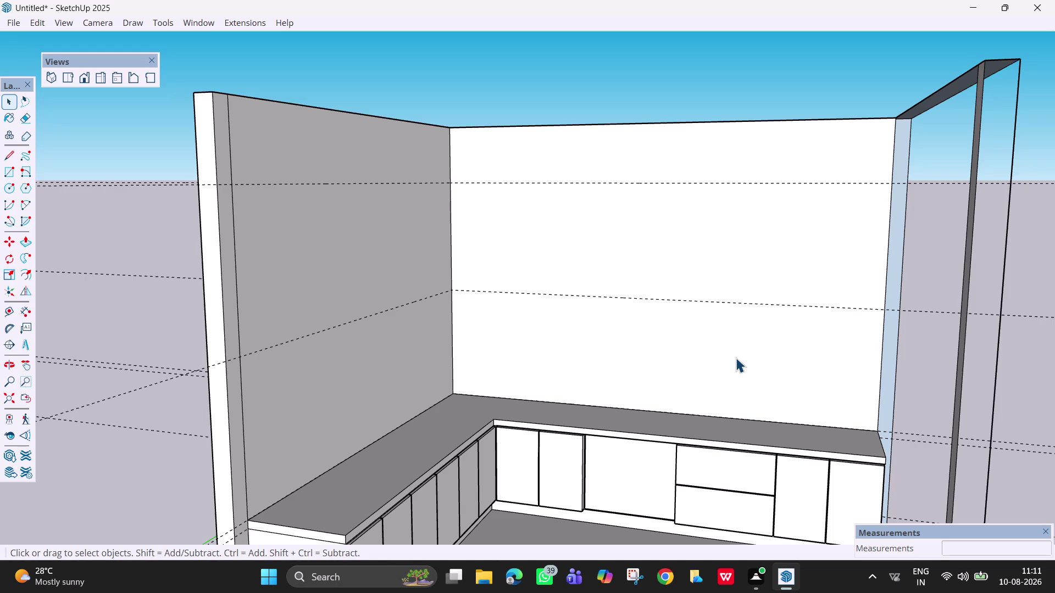
Place a vertical guide 3 inches in from the back wall's right edge.
key(t)
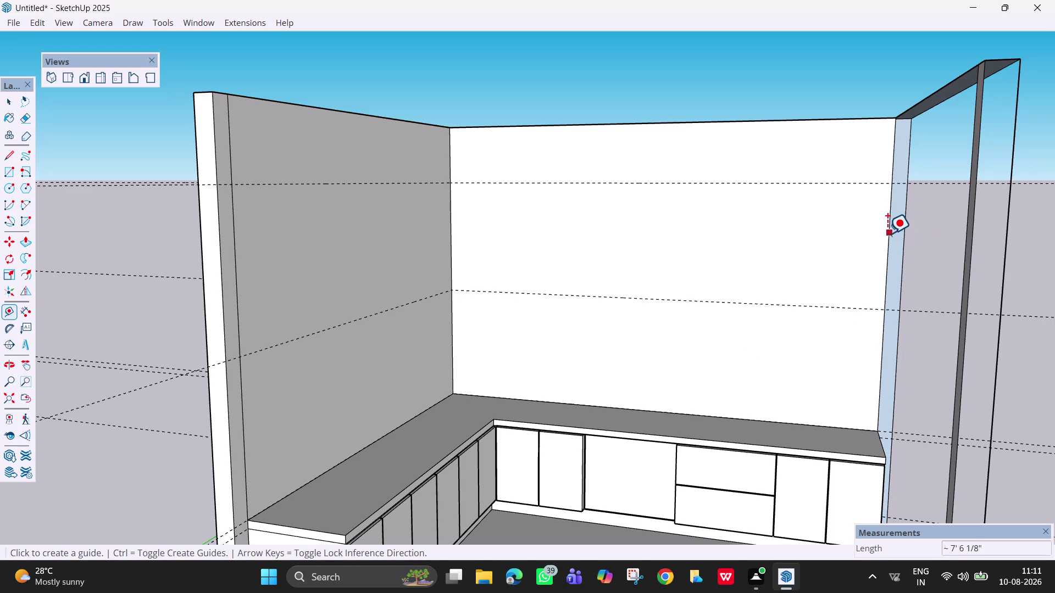
click(887, 234)
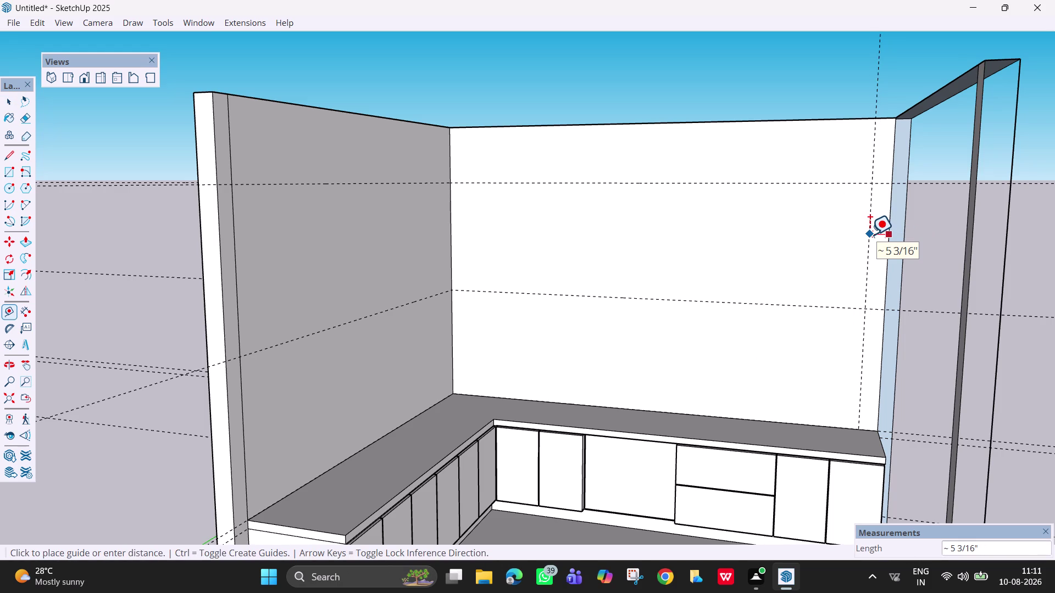
key(3)
key(Return)
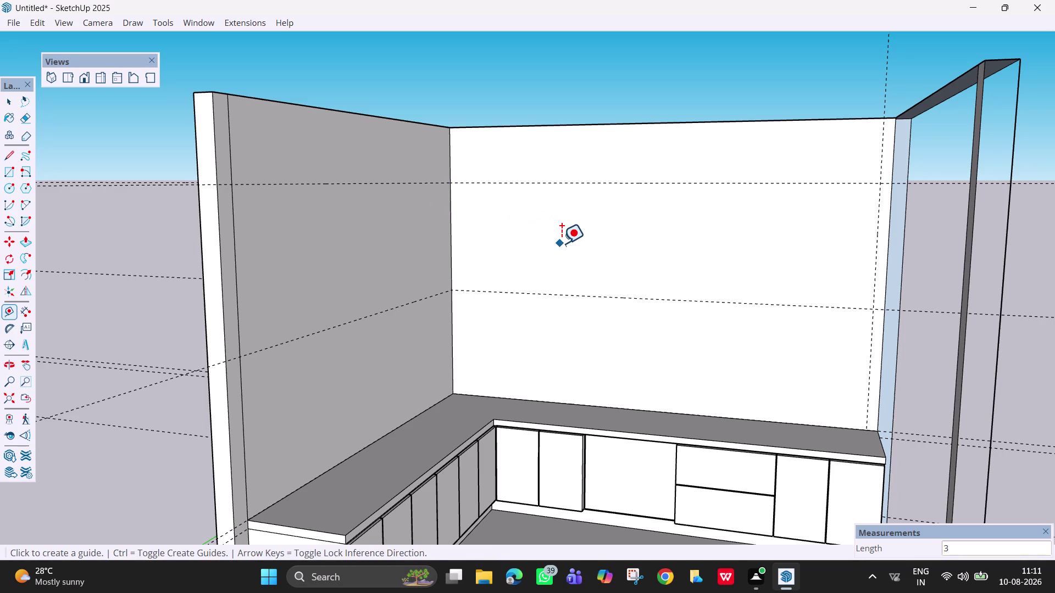
key(Escape)
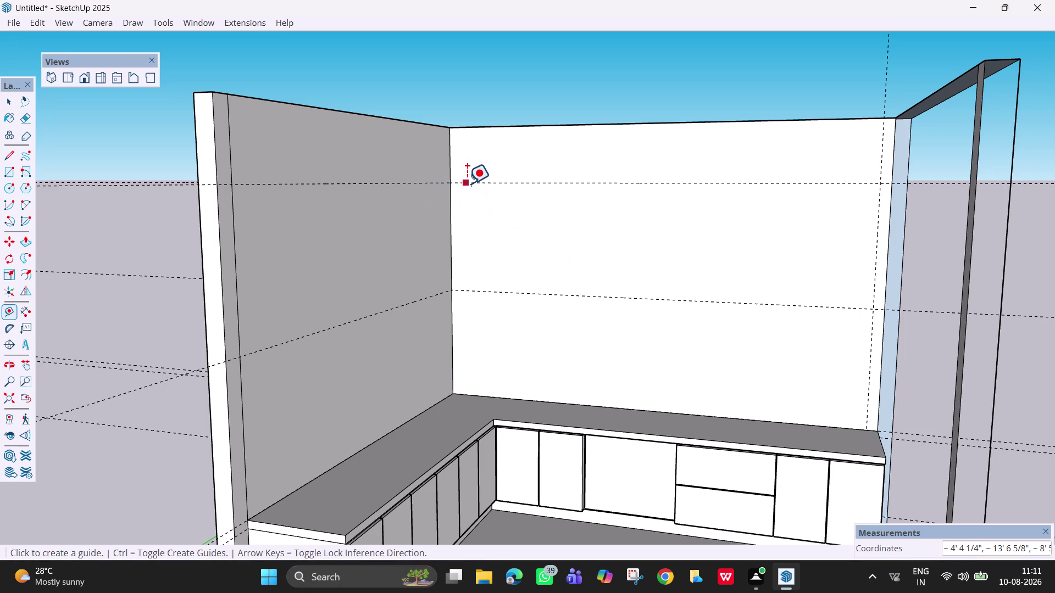
key(r)
click(451, 183)
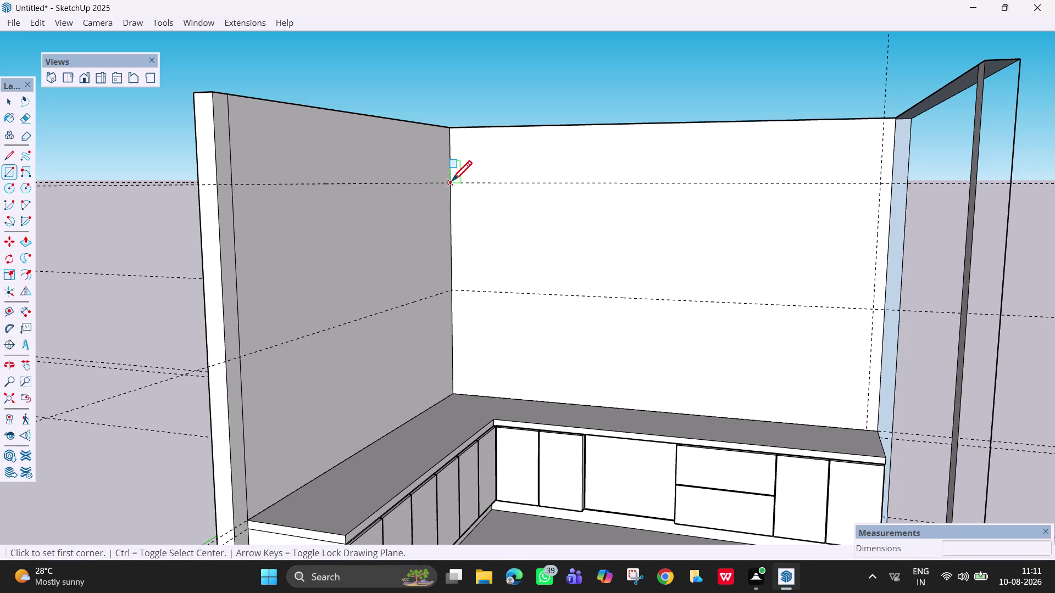
Outline the wall cabinet between the guides and extrude it 2 feet.
click(875, 306)
key(p)
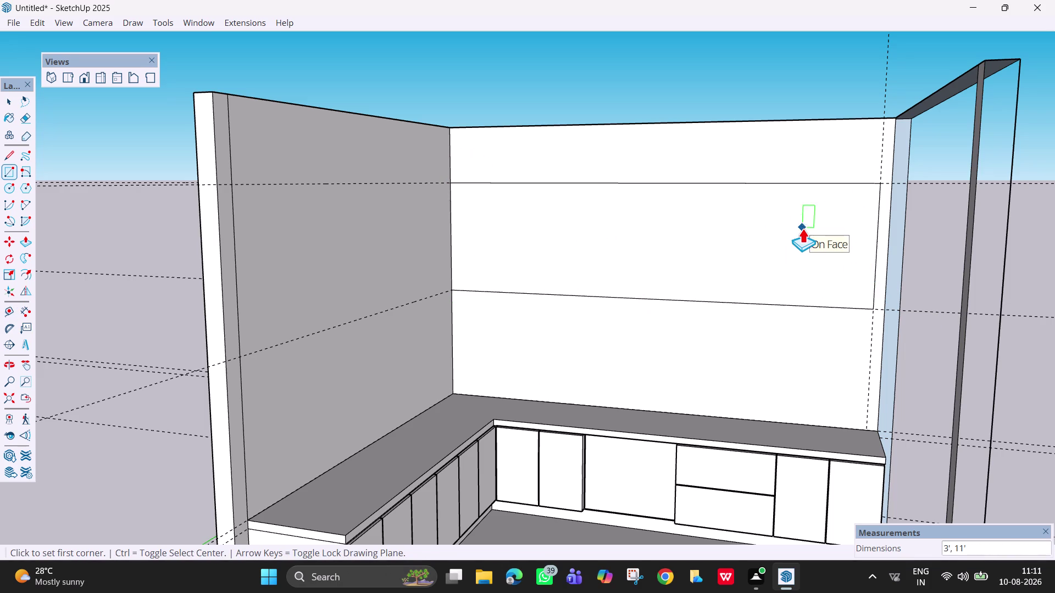
click(803, 228)
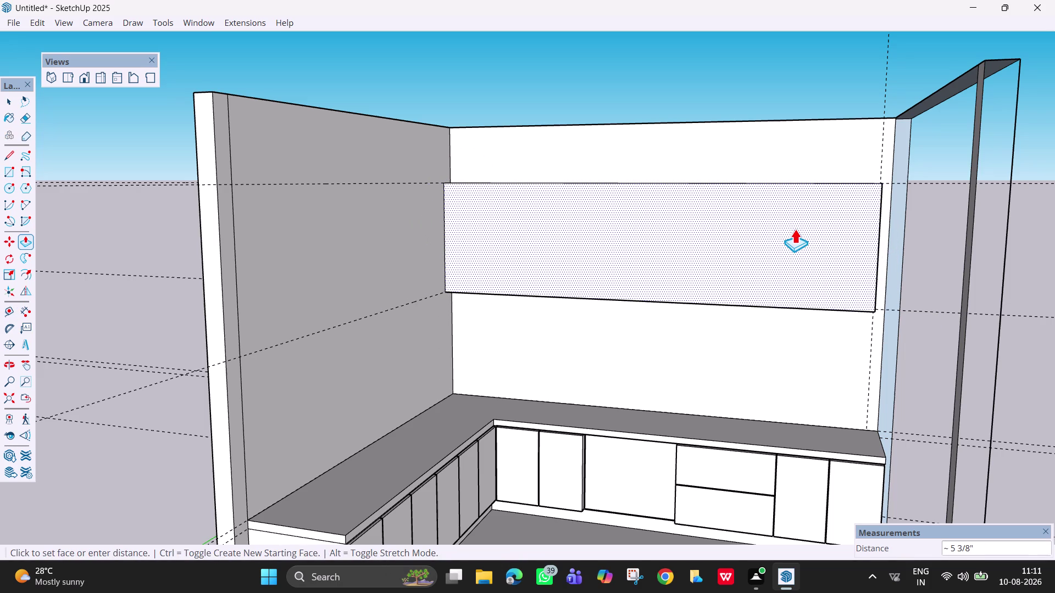
text(2)
text(')
key(Return)
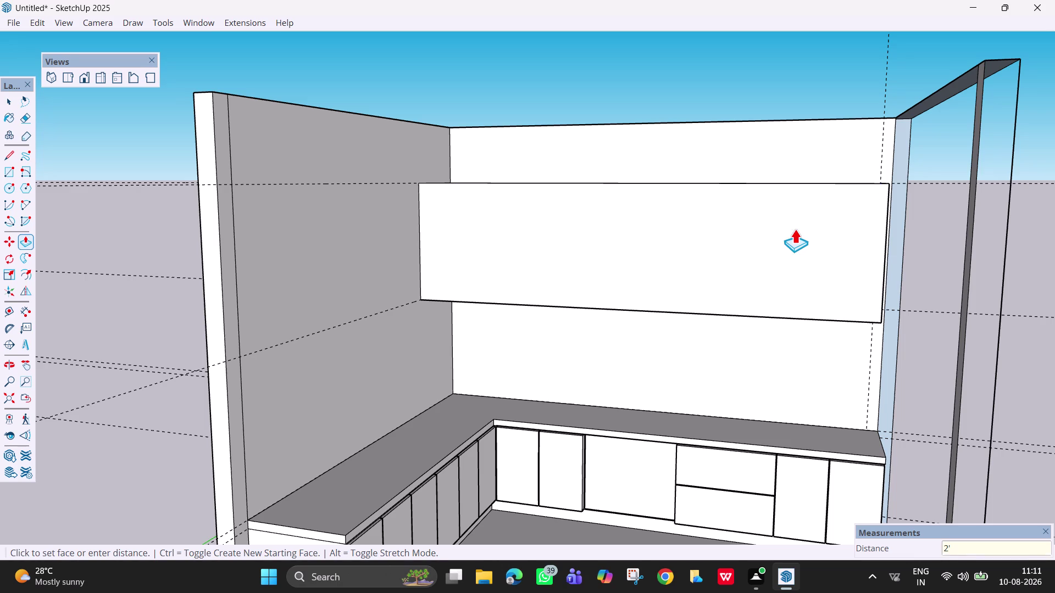
Push the cabinet block's face out to a 6-inch depth.
middle_drag(741, 420, 843, 367)
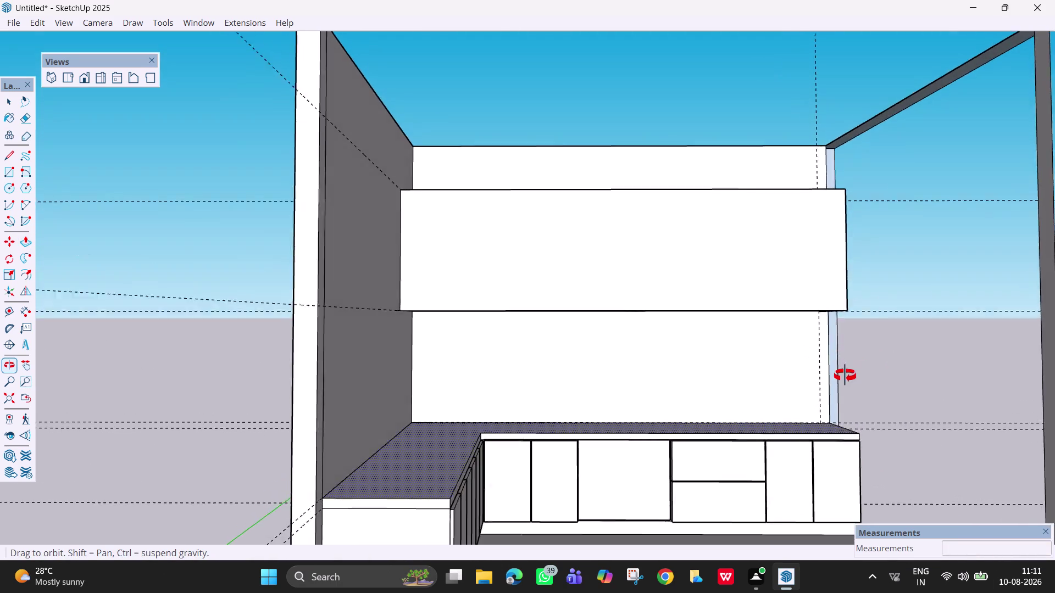
middle_drag(843, 367, 799, 400)
click(785, 277)
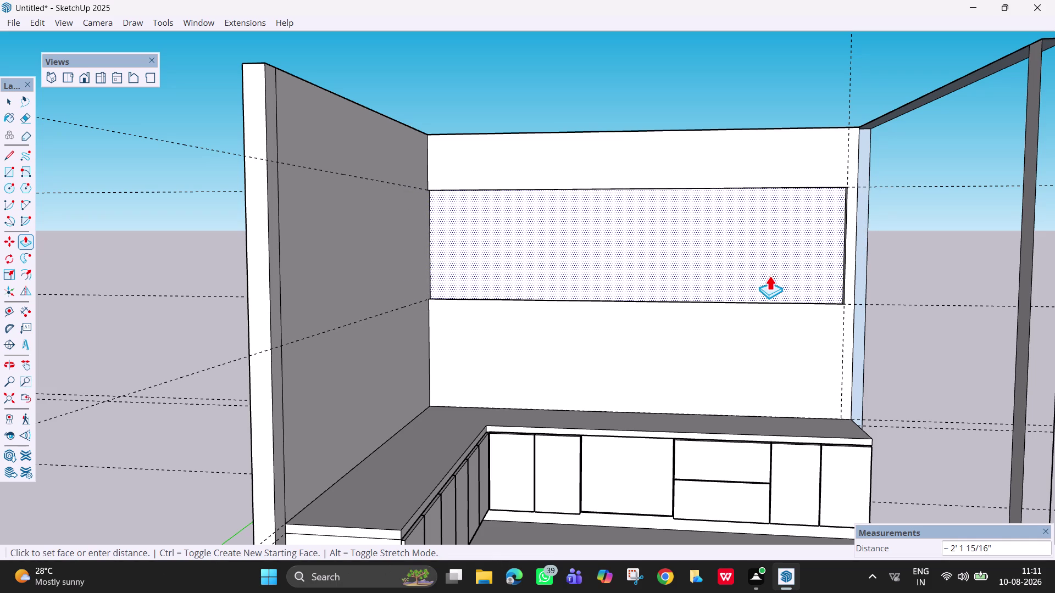
text(6")
key(Return)
Orbit around the kitchen to inspect the new cabinet block from several angles.
middle_drag(771, 278, 657, 429)
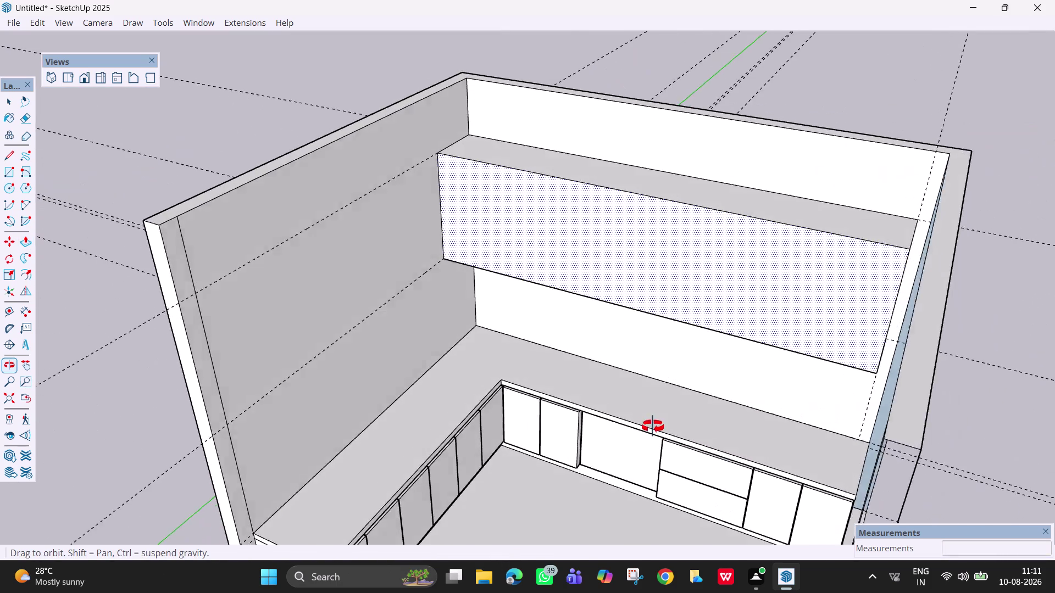
middle_drag(657, 428, 652, 426)
scroll(down, 3)
middle_drag(722, 447, 395, 344)
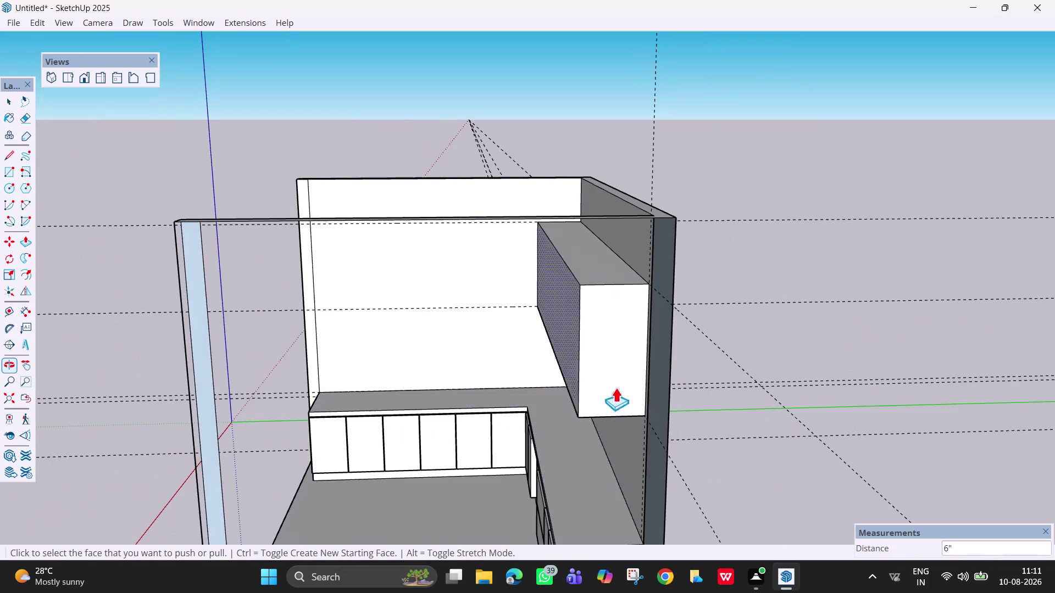
scroll(down, 3)
middle_drag(619, 502, 574, 416)
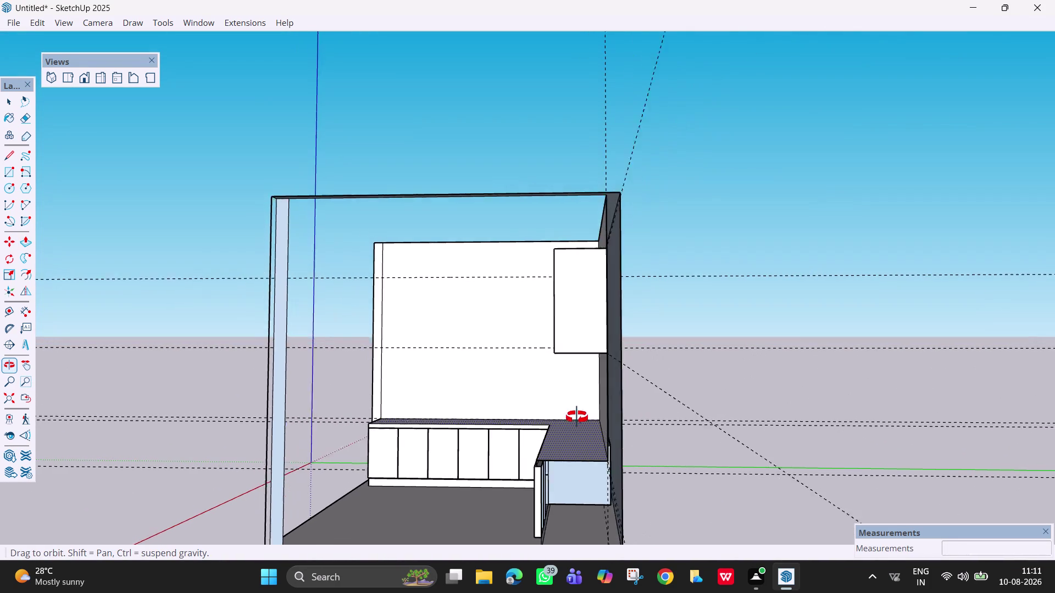
middle_drag(574, 416, 830, 460)
middle_drag(513, 339, 553, 363)
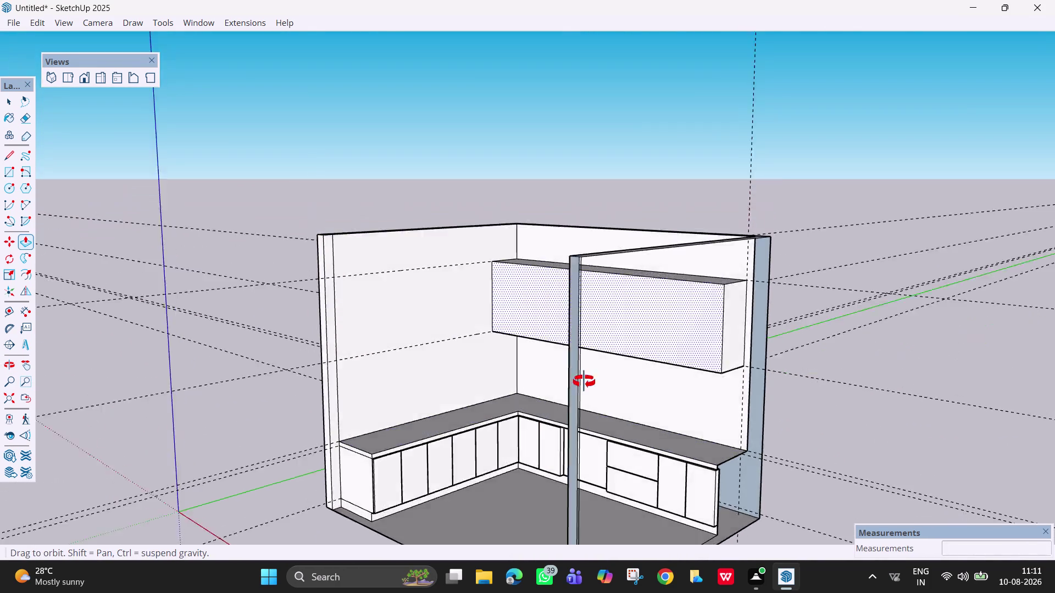
middle_drag(553, 363, 722, 321)
scroll(down, 3)
key(Escape)
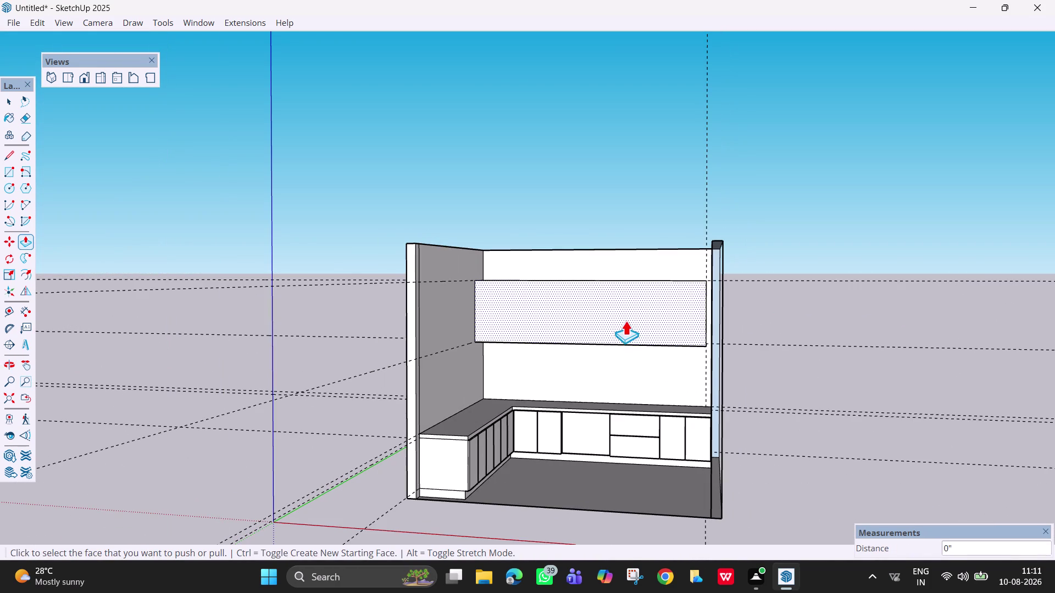
key(space)
middle_drag(619, 329, 548, 429)
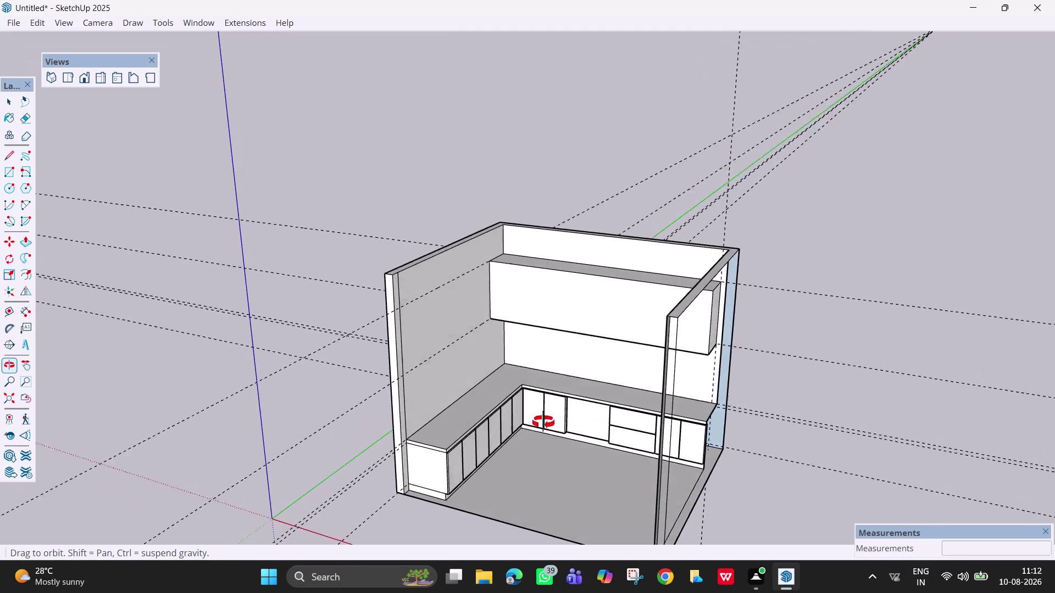
middle_drag(548, 429, 522, 394)
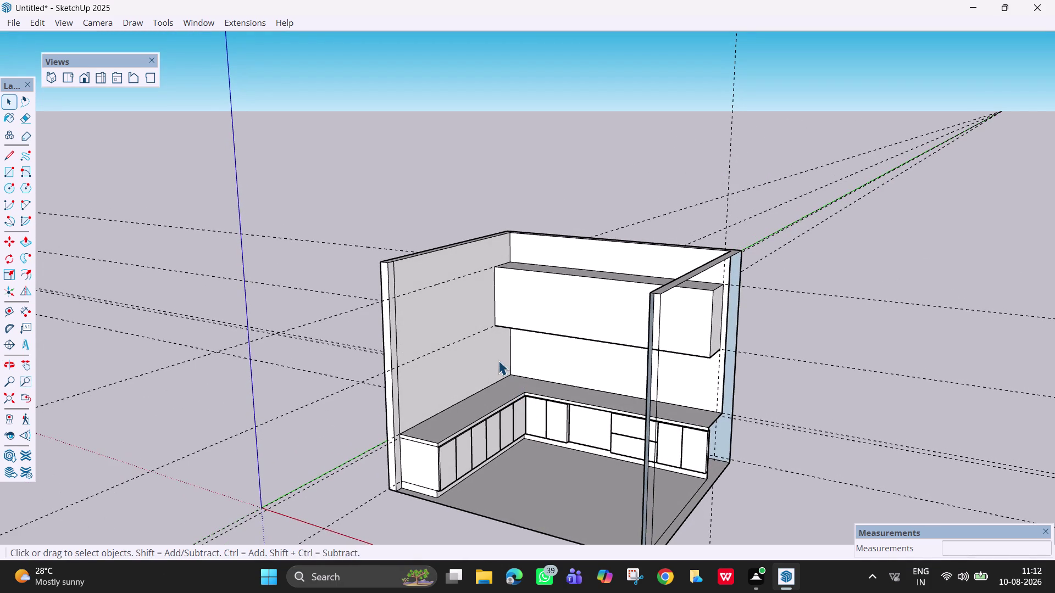
middle_drag(498, 360, 351, 369)
key(r)
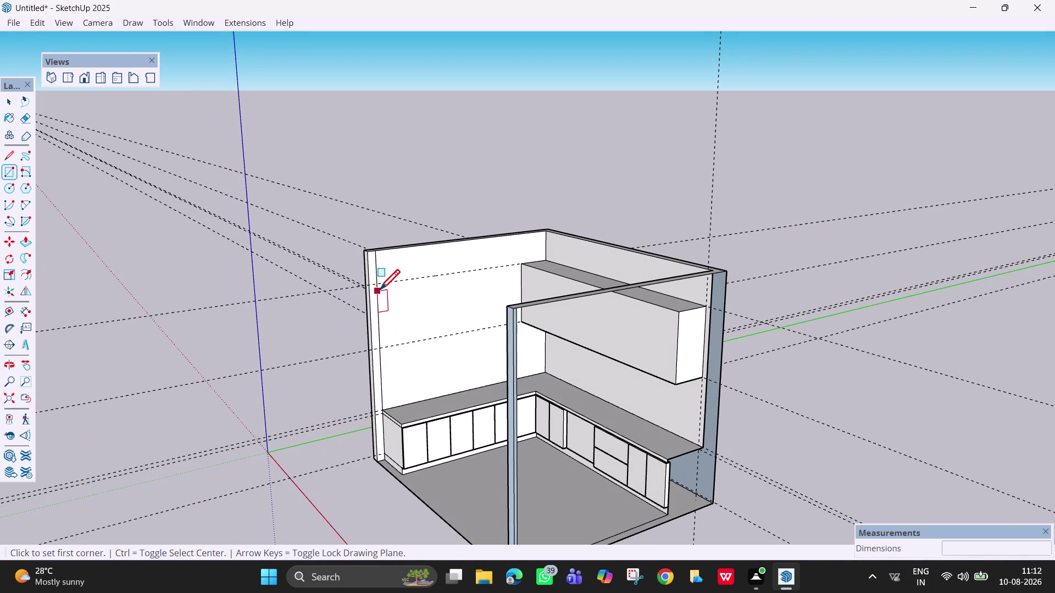
click(380, 284)
key(Escape)
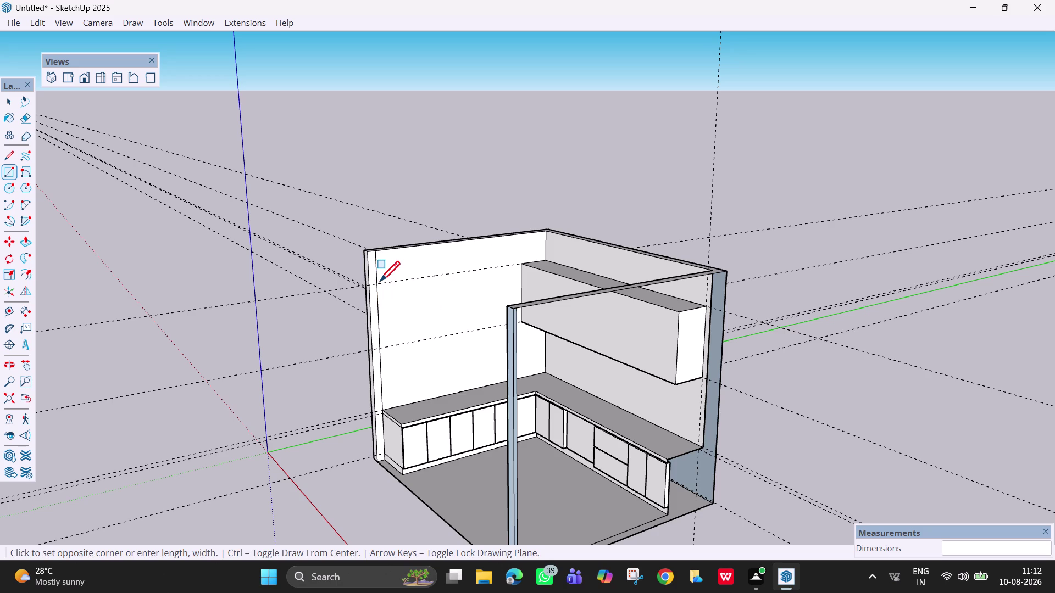
middle_drag(484, 345, 680, 392)
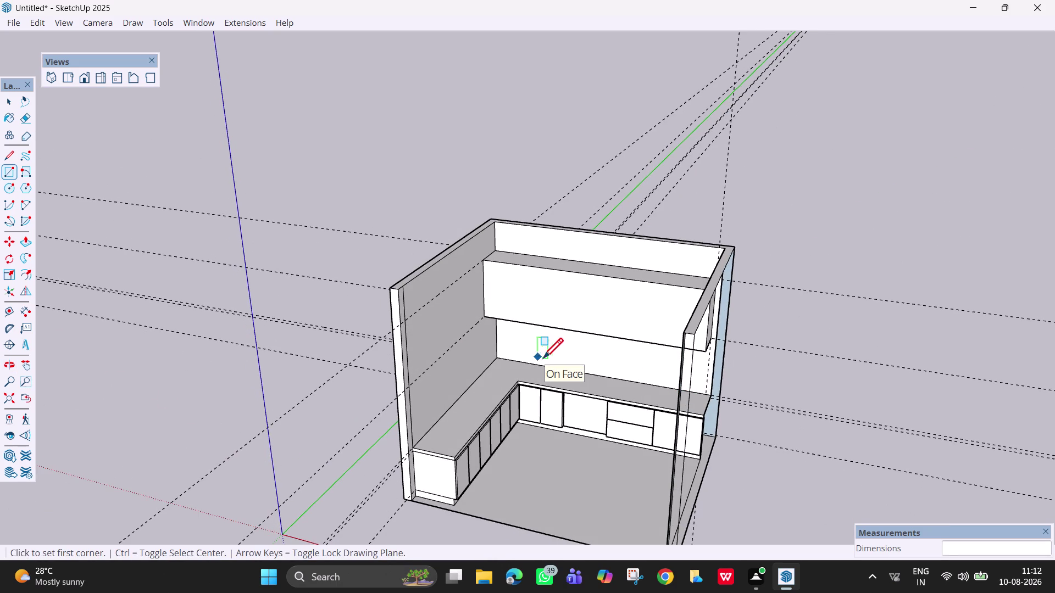
middle_drag(551, 365, 654, 251)
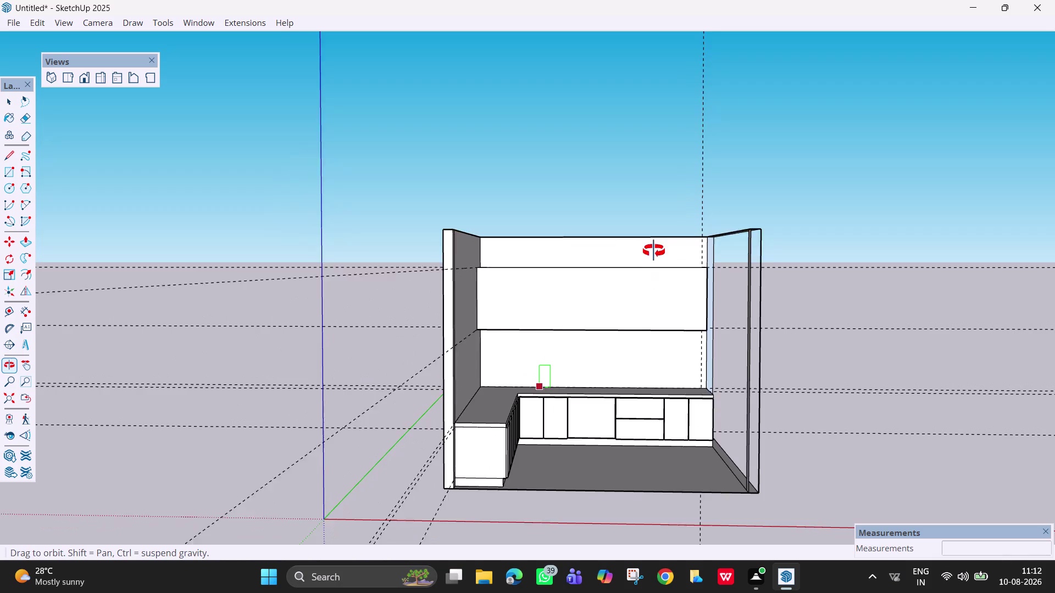
middle_drag(654, 251, 654, 259)
key(h)
drag(591, 366, 567, 390)
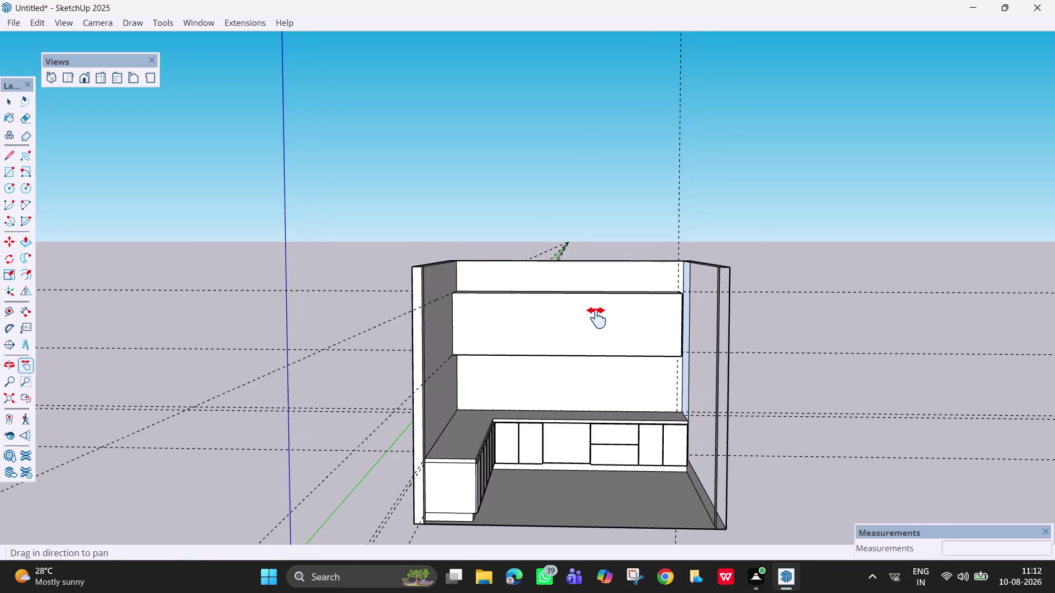
middle_drag(597, 318, 599, 254)
scroll(up, 3)
scroll(up, 3)
scroll(up, 3)
middle_drag(580, 335, 584, 379)
middle_click(584, 379)
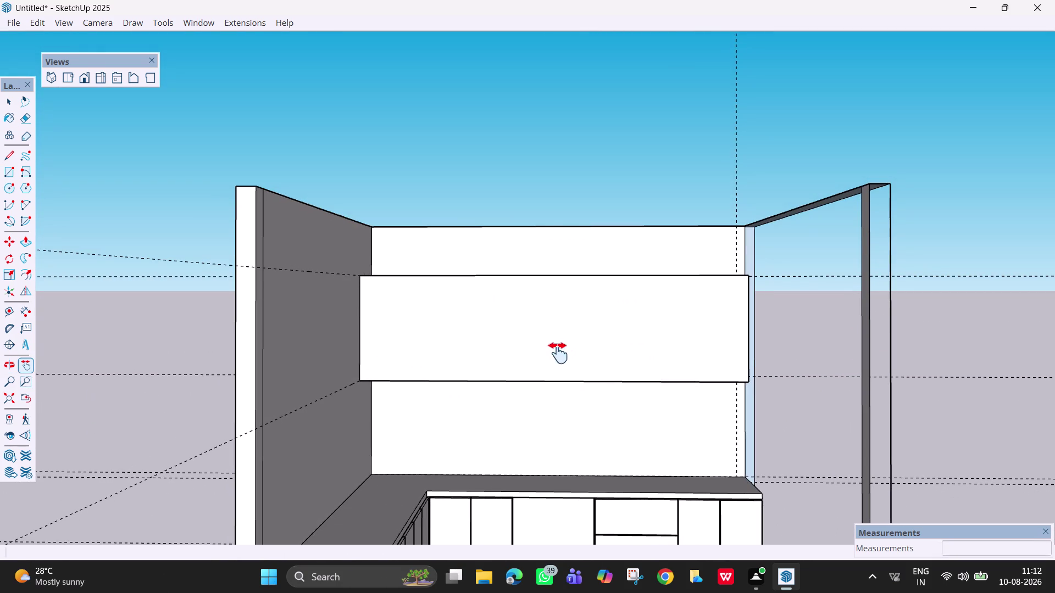
key(space)
click(493, 275)
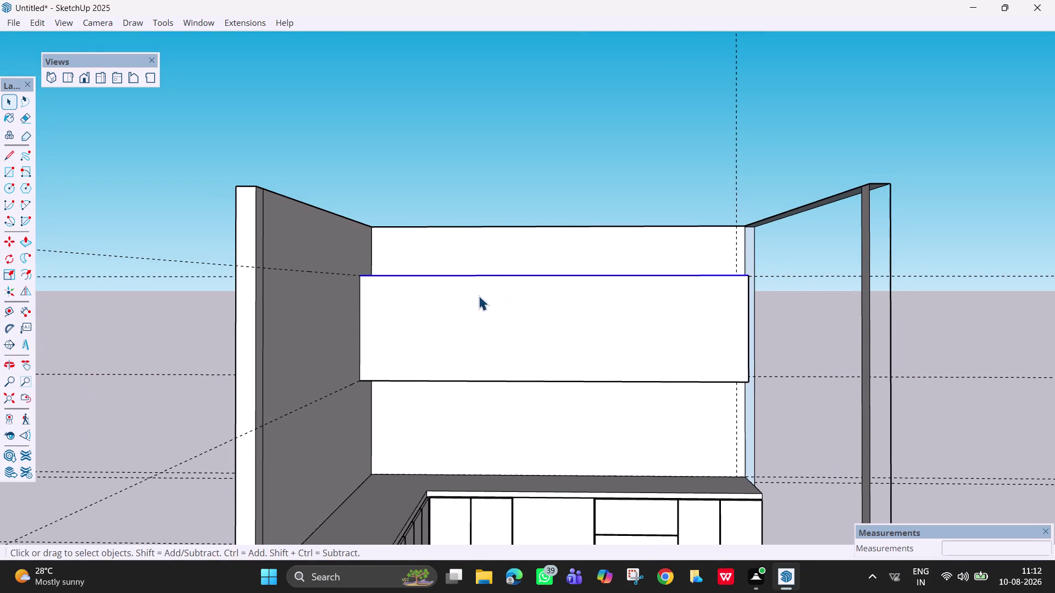
scroll(up, 3)
text(`f)
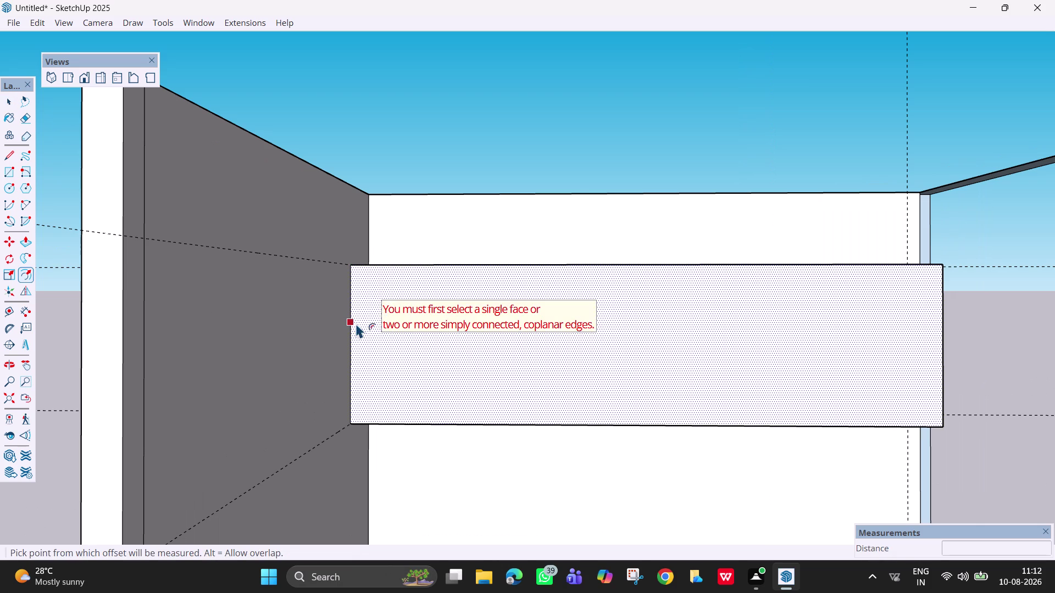
click(356, 323)
key(6)
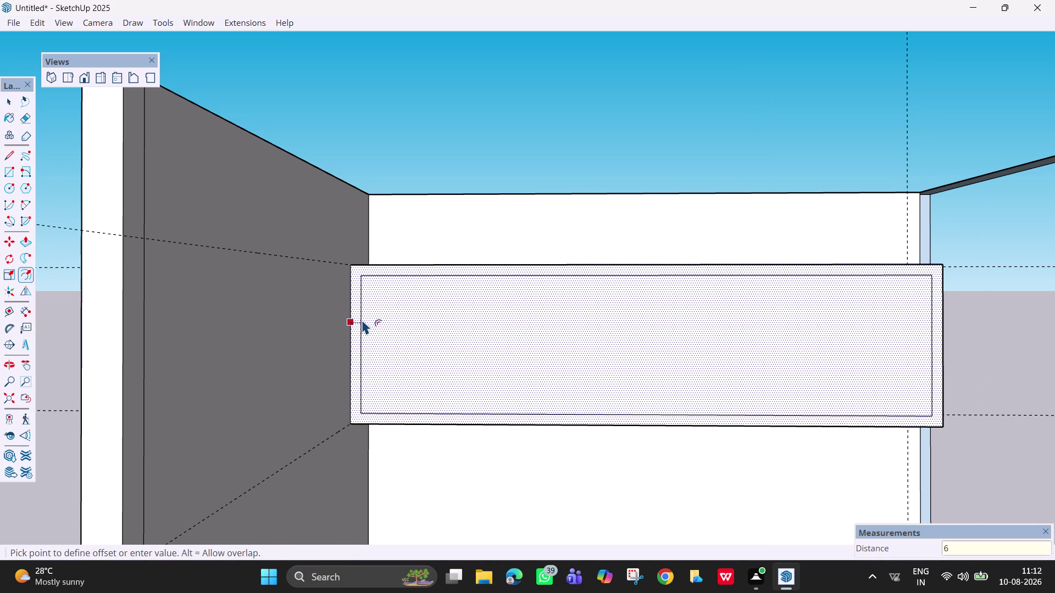
text(mm)
key(Return)
key(period)
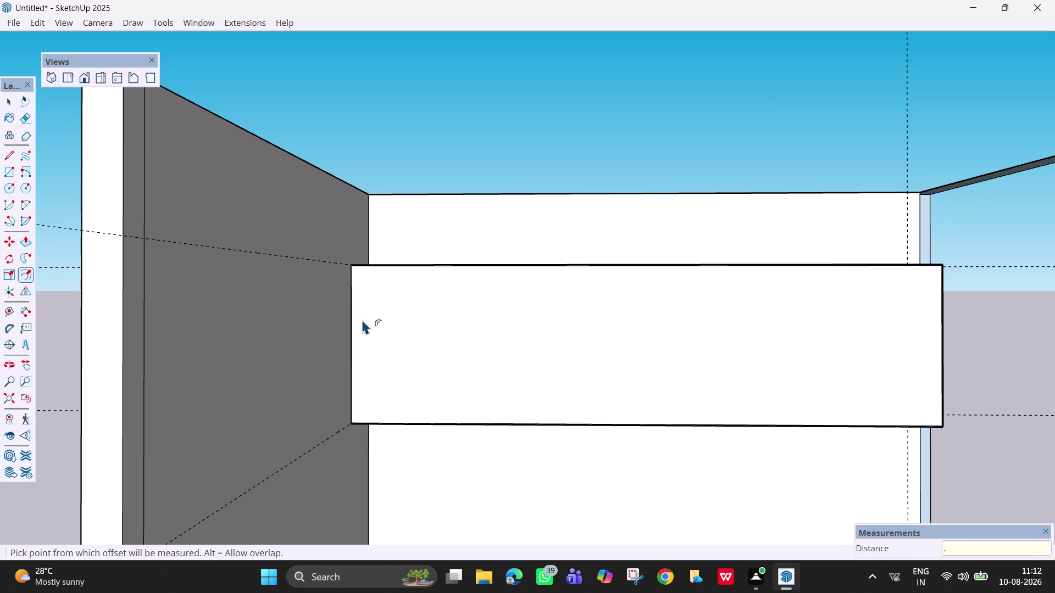
scroll(up, 3)
scroll(up, 3)
key(space)
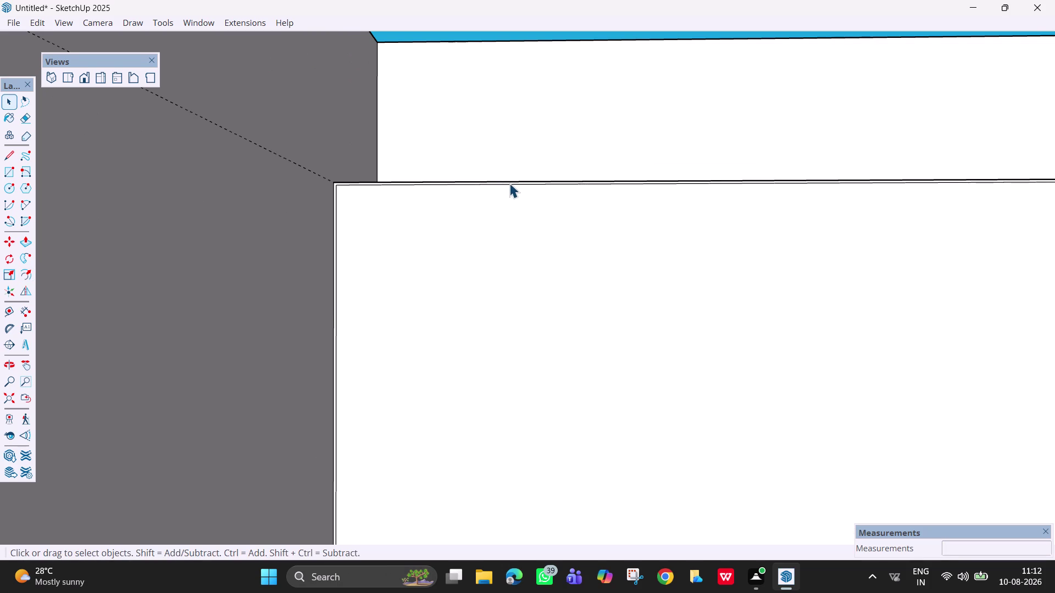
Select the wall cabinet's top front edge and choose Divide from its context menu.
click(509, 183)
right_click(511, 183)
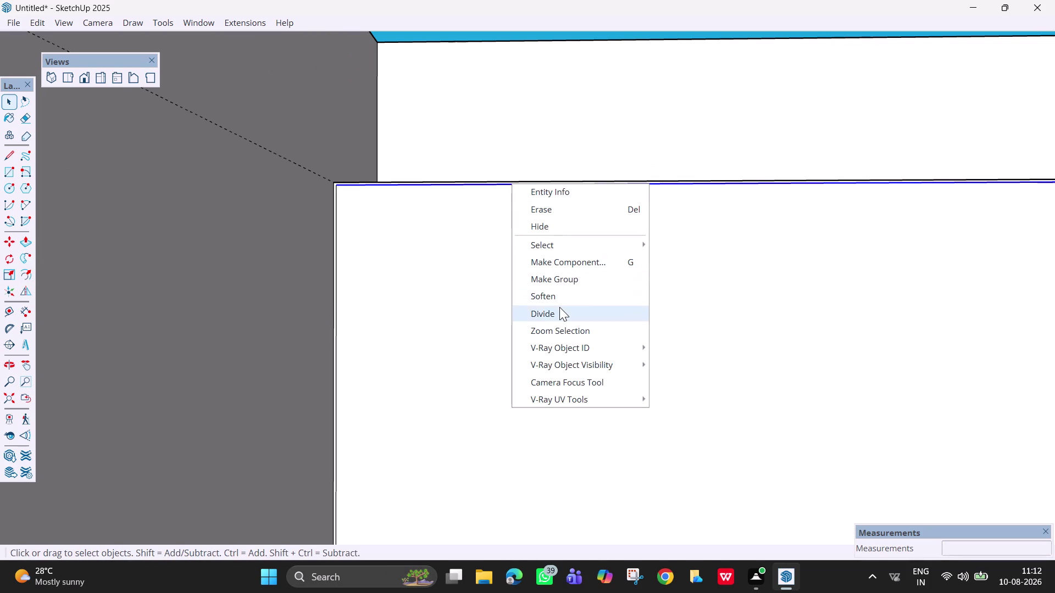
click(559, 307)
scroll(down, 3)
scroll(down, 3)
scroll(down, 3)
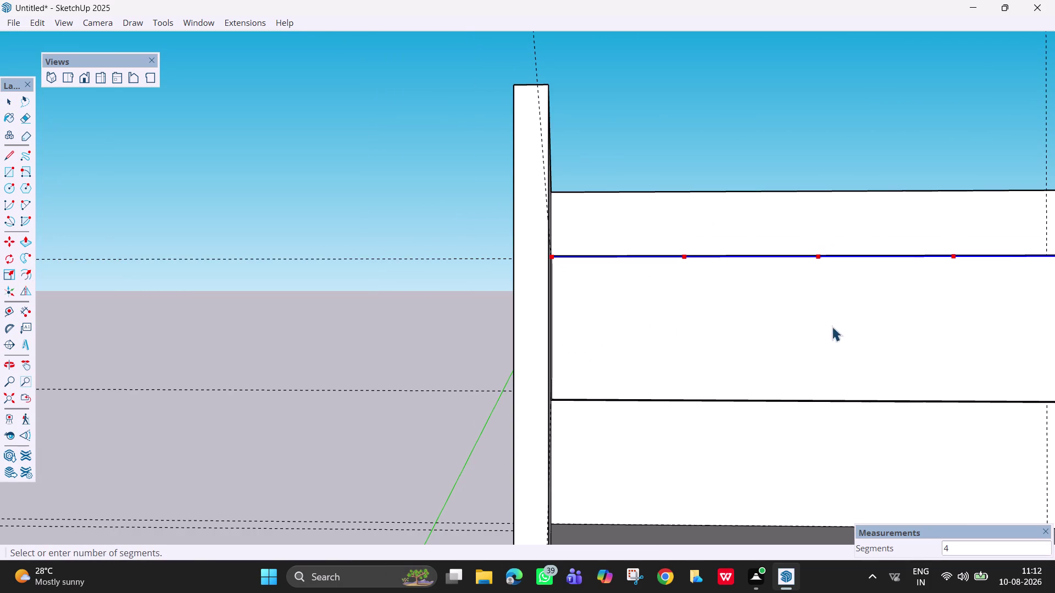
scroll(down, 3)
middle_drag(880, 306, 882, 328)
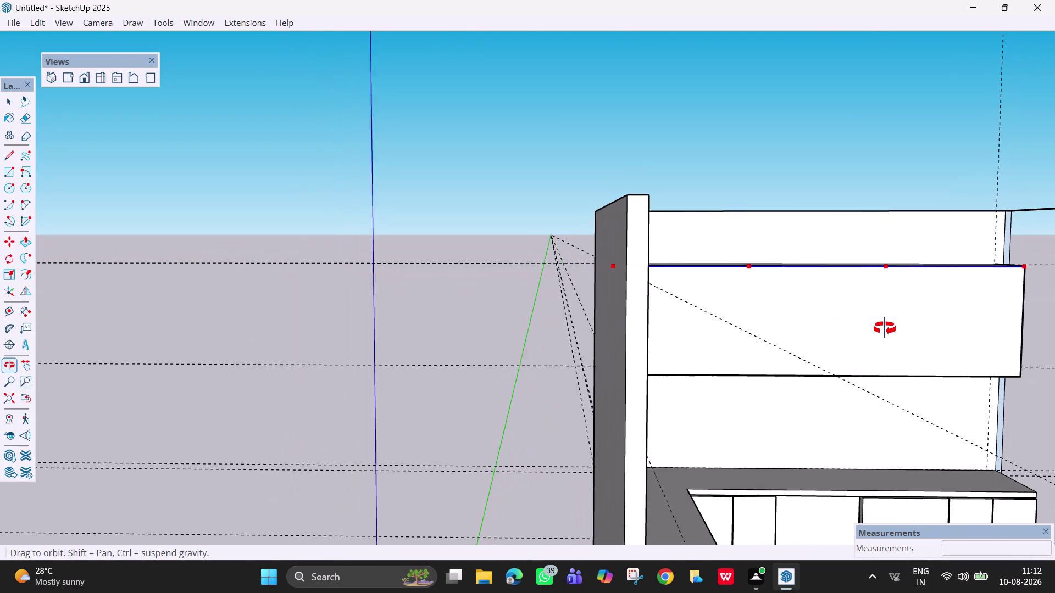
middle_drag(881, 329, 884, 329)
Finish dividing the edge into three equal parts of about 3' 7 13/16".
middle_click(885, 329)
middle_click(884, 329)
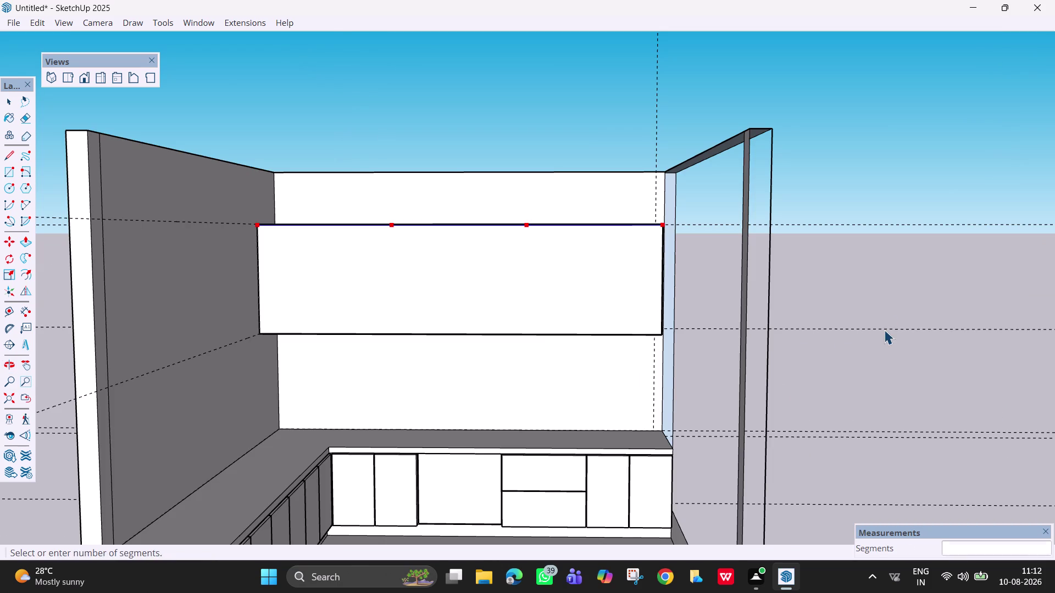
middle_click(884, 330)
middle_click(884, 330)
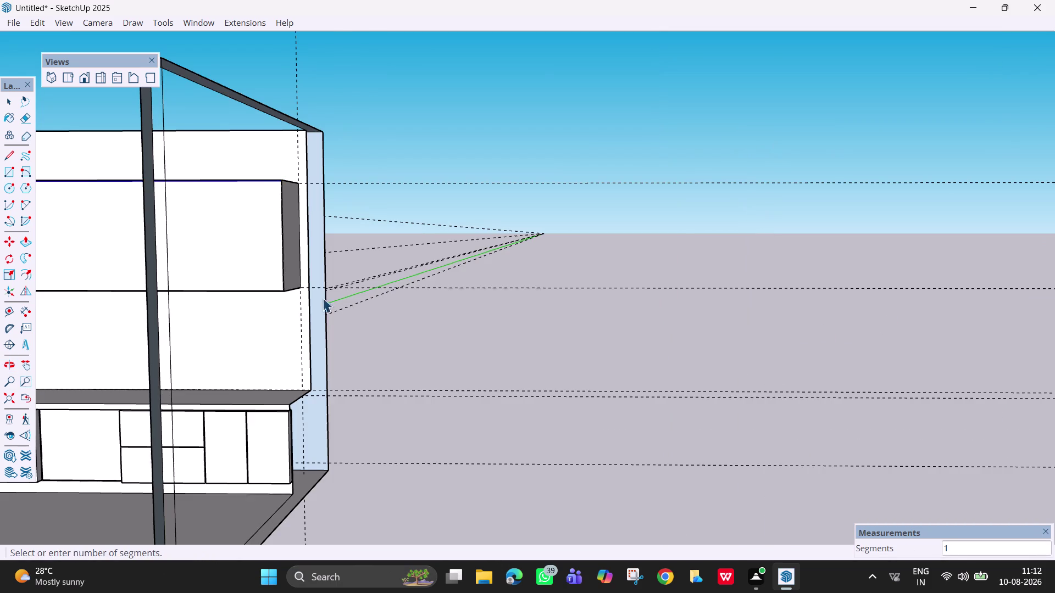
scroll(down, 3)
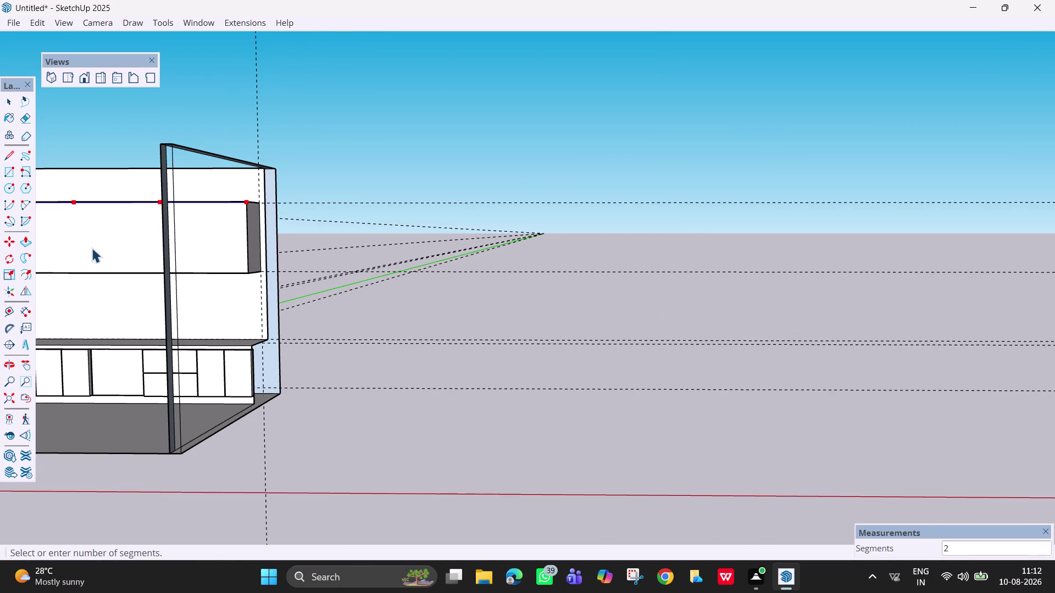
scroll(down, 3)
middle_drag(92, 247, 53, 248)
scroll(down, 3)
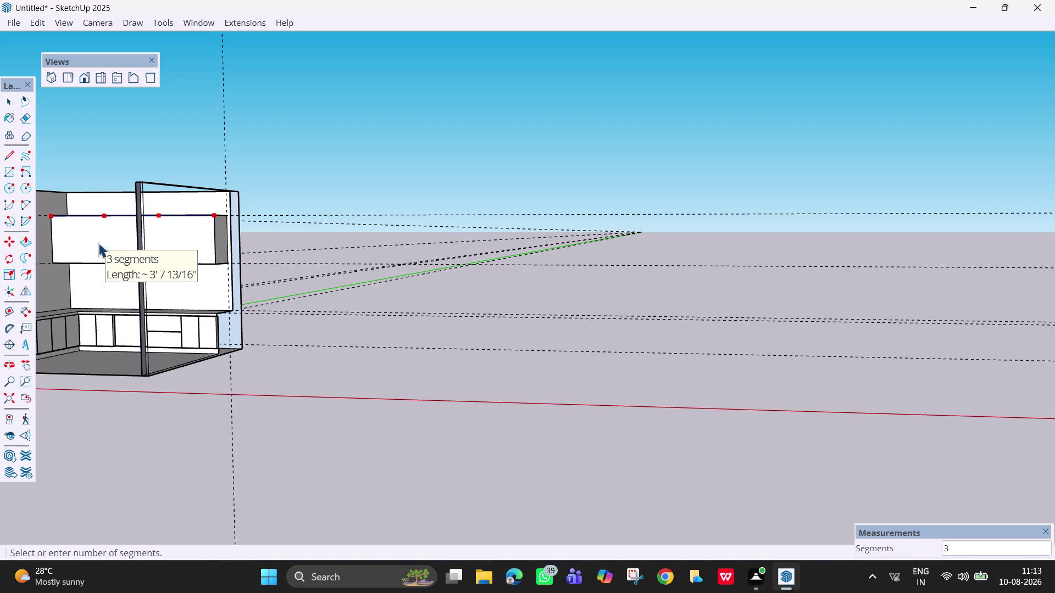
click(99, 243)
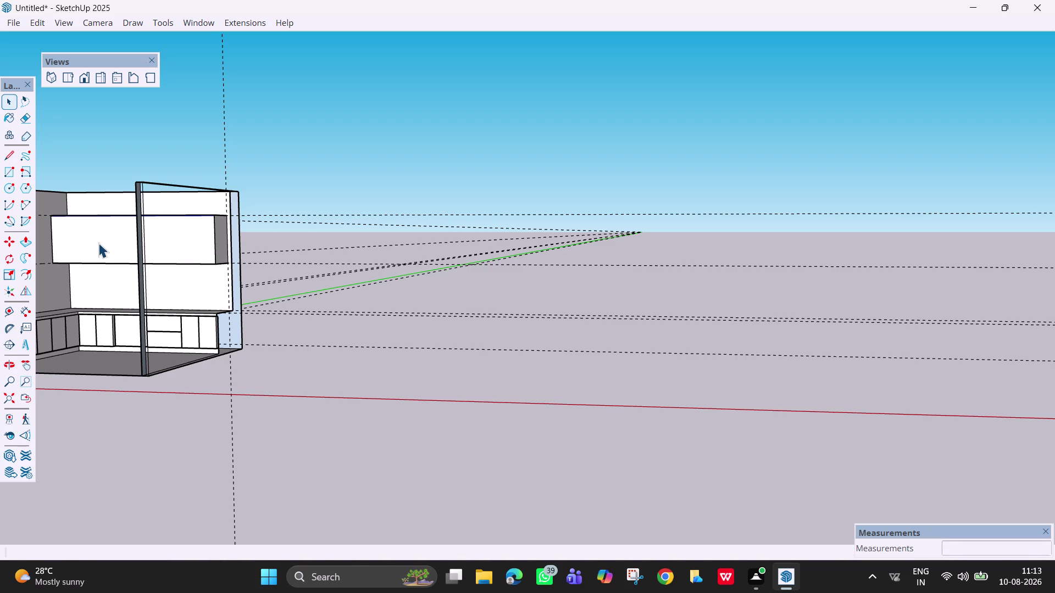
Bring the wall cabinet's front and top edge into view and pick its first third.
key(h)
drag(110, 240, 457, 320)
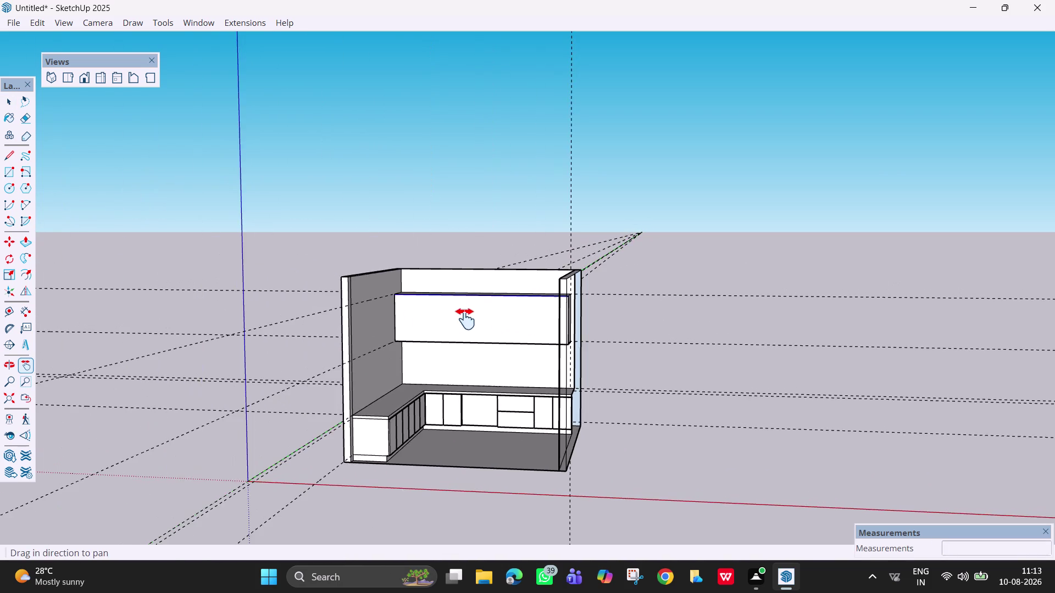
middle_drag(490, 348, 552, 361)
scroll(up, 3)
scroll(up, 3)
middle_drag(463, 272, 452, 251)
key(space)
click(763, 185)
scroll(up, 3)
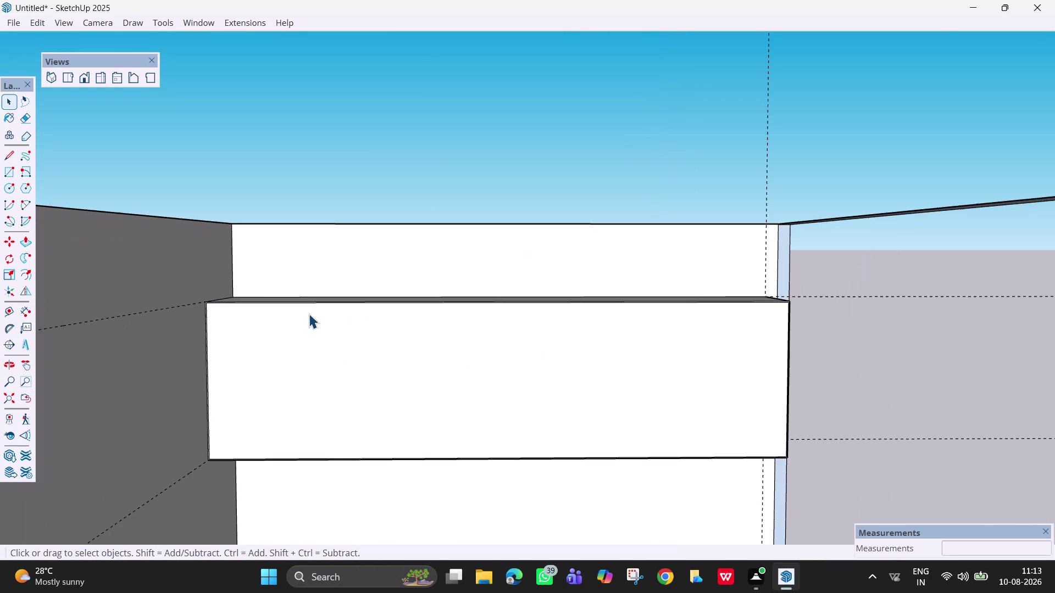
scroll(down, 3)
middle_drag(309, 314, 297, 380)
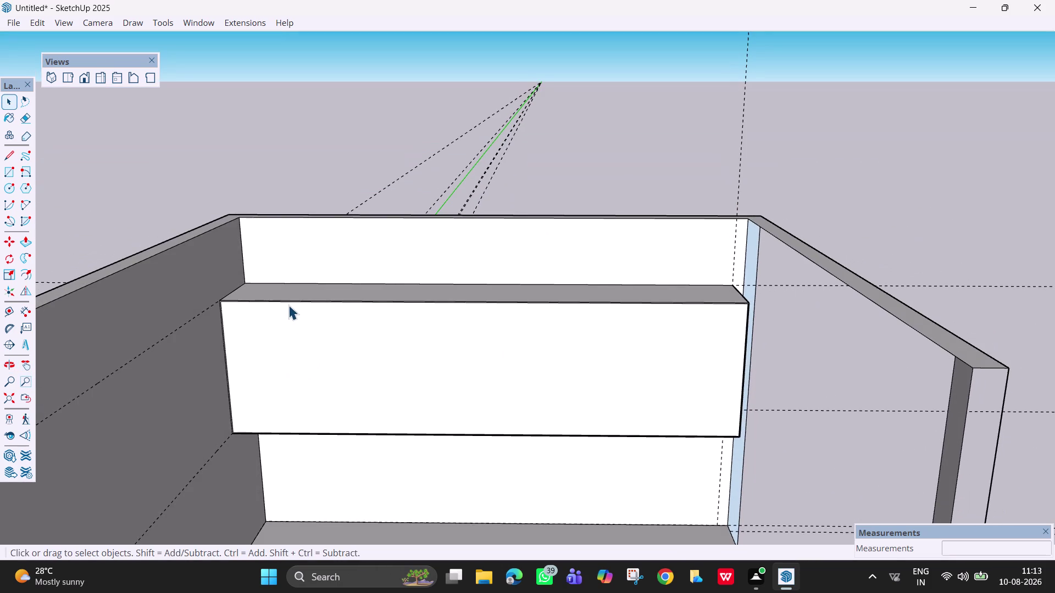
click(291, 303)
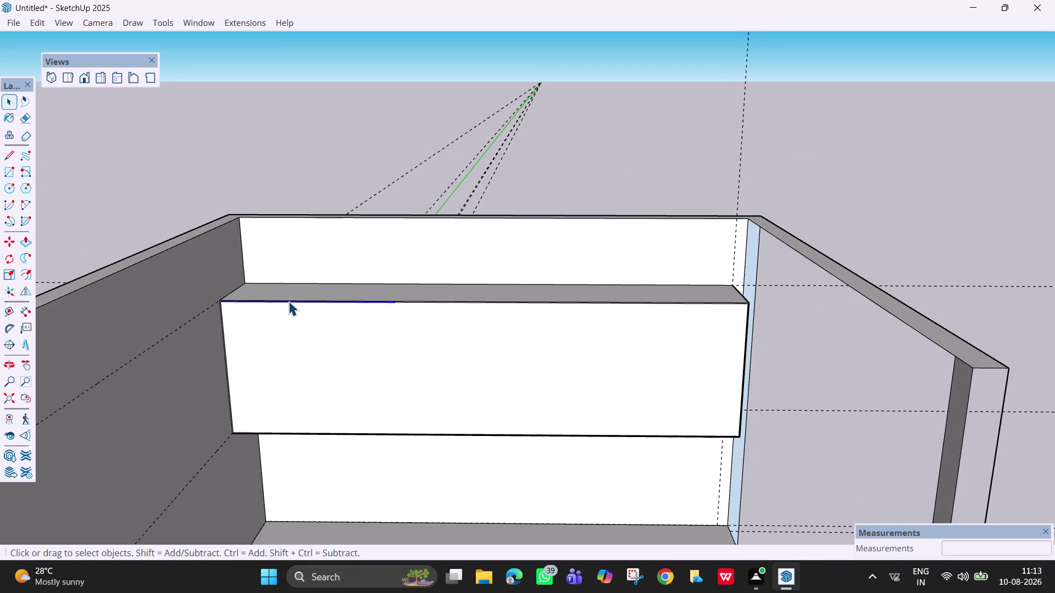
Place Tape Measure guides at the first and second division points on the top edge.
key(t)
click(227, 337)
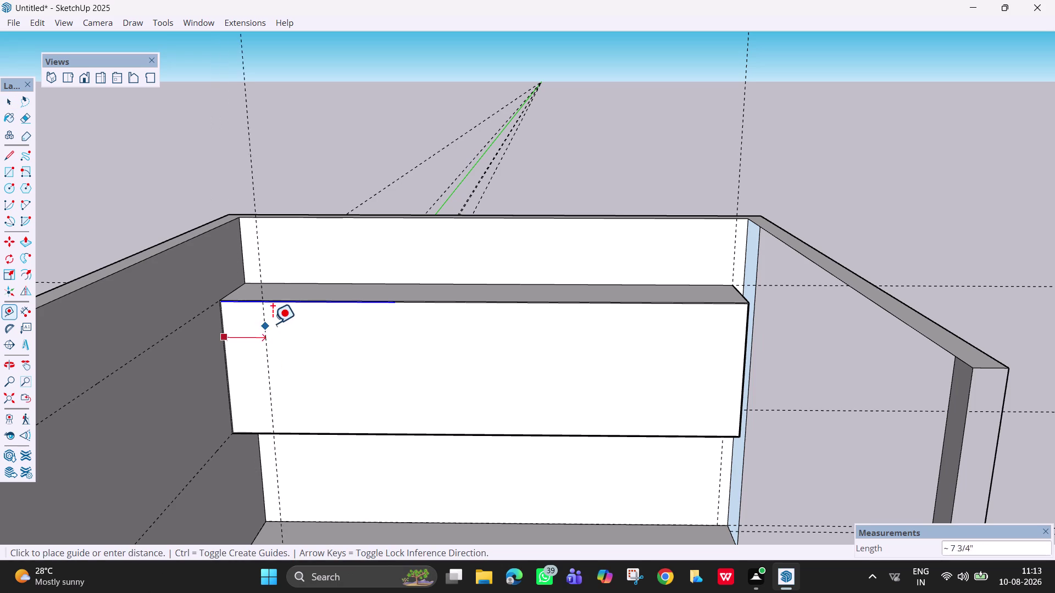
click(396, 304)
click(395, 340)
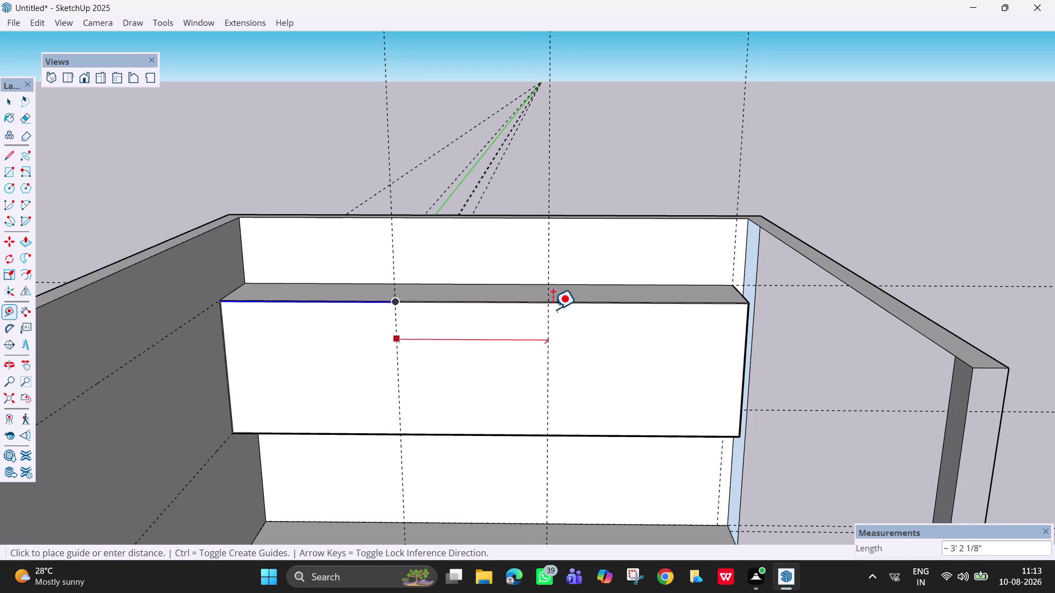
scroll(up, 3)
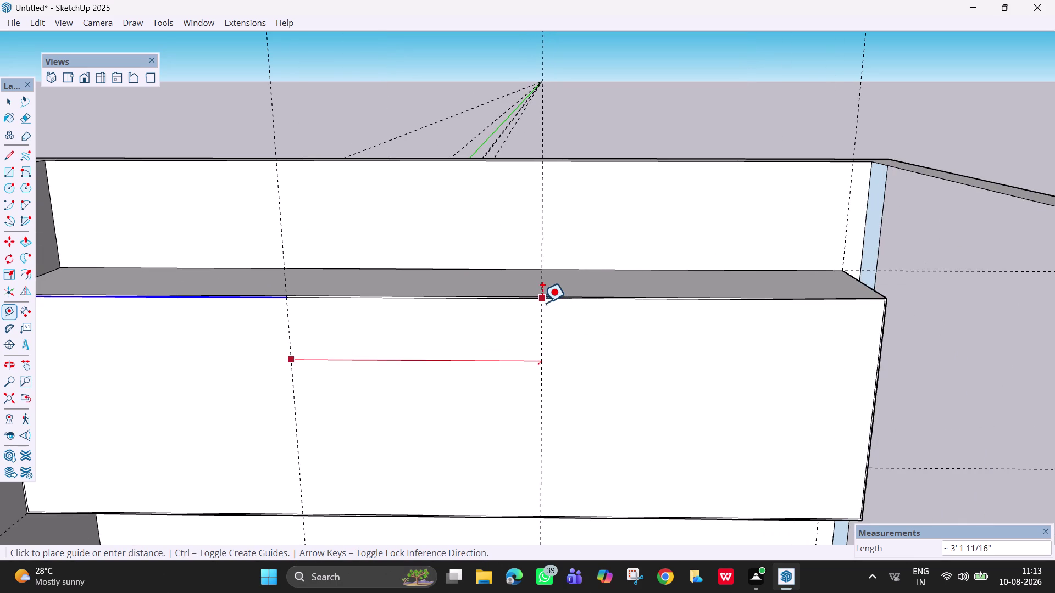
click(588, 303)
scroll(down, 3)
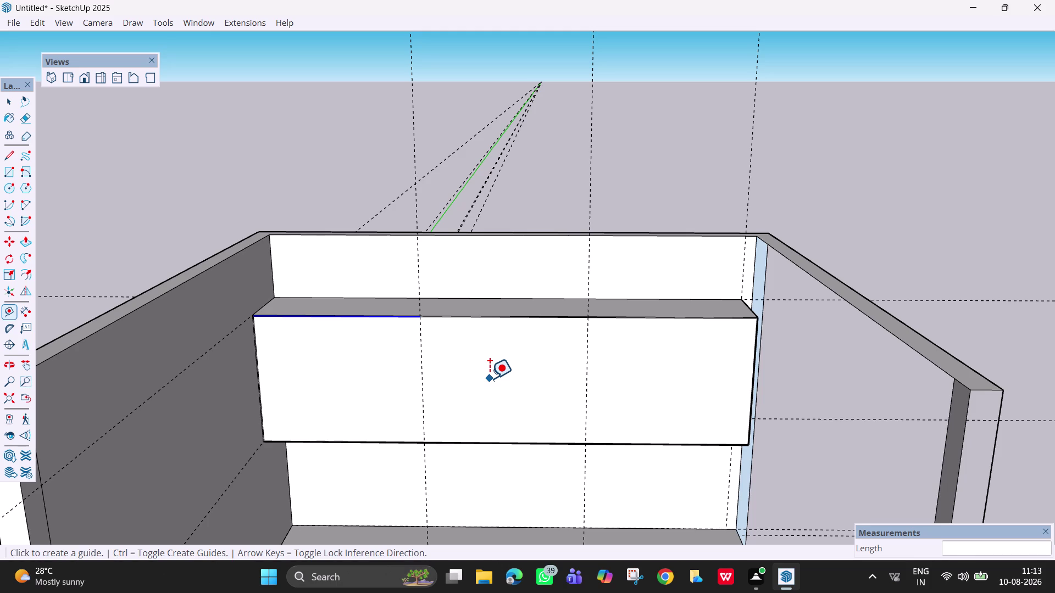
scroll(down, 3)
Draw a vertical line down the cabinet front along the first guide.
middle_drag(471, 399, 445, 338)
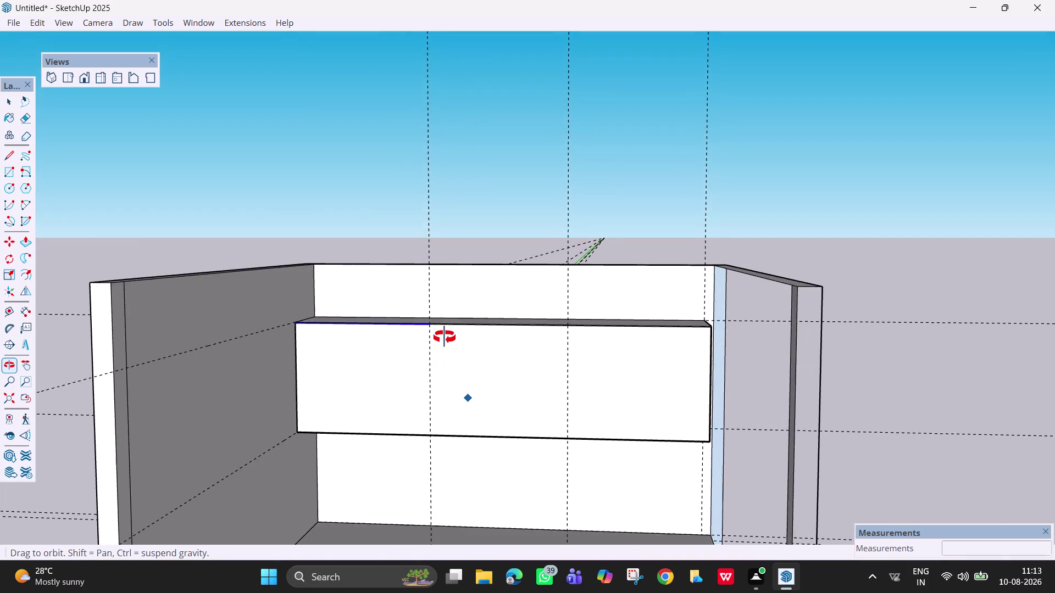
middle_drag(445, 337, 467, 364)
scroll(up, 3)
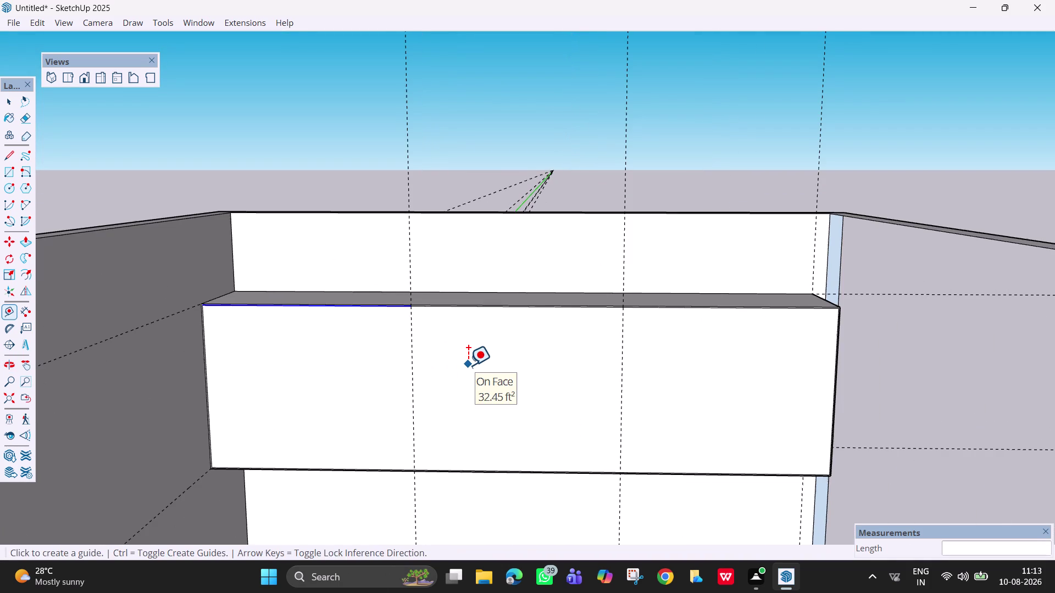
key(space)
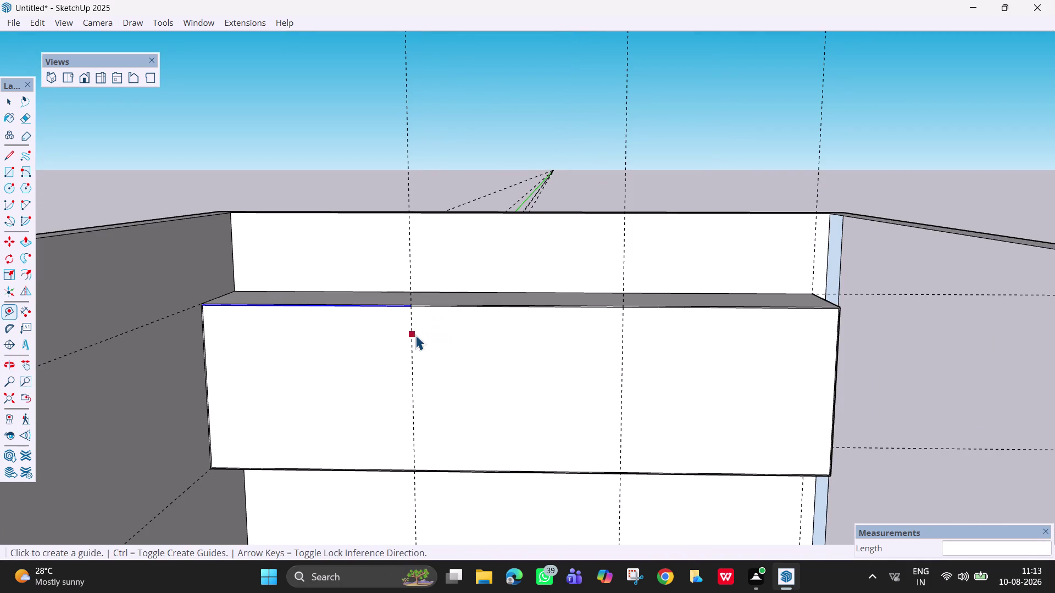
key(l)
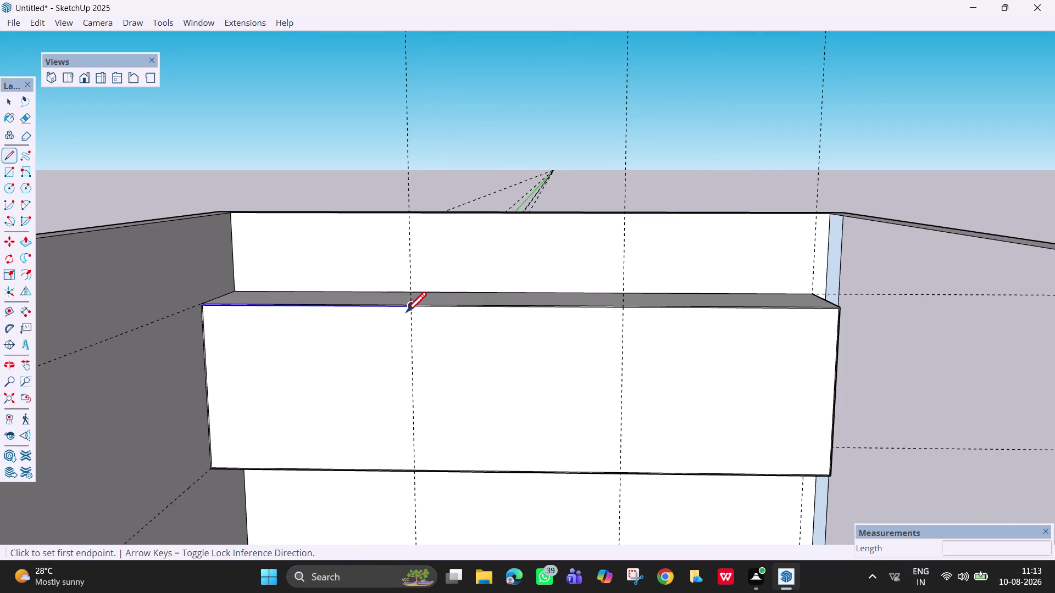
click(412, 313)
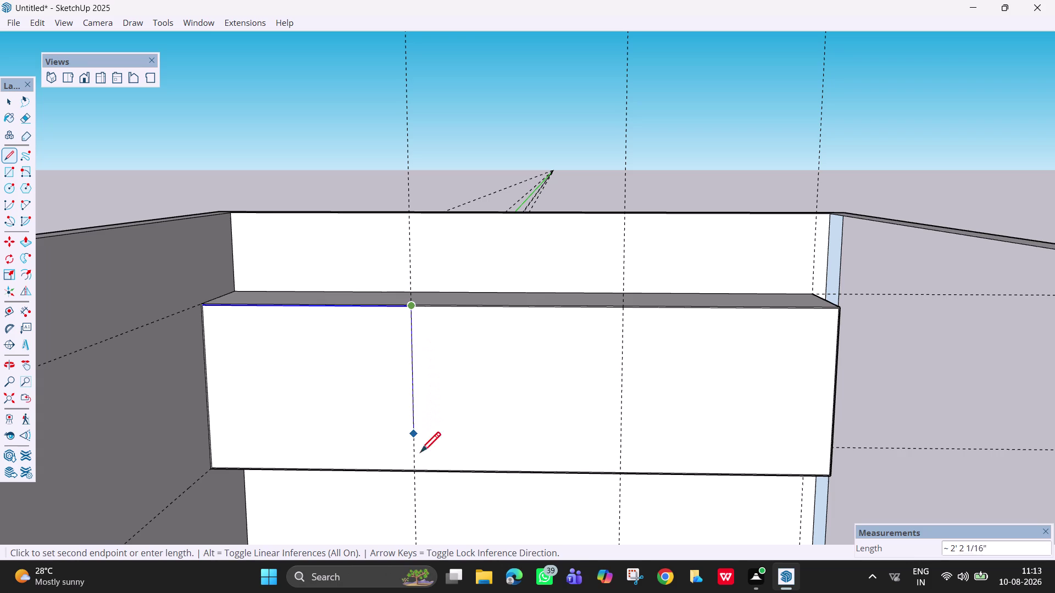
click(415, 469)
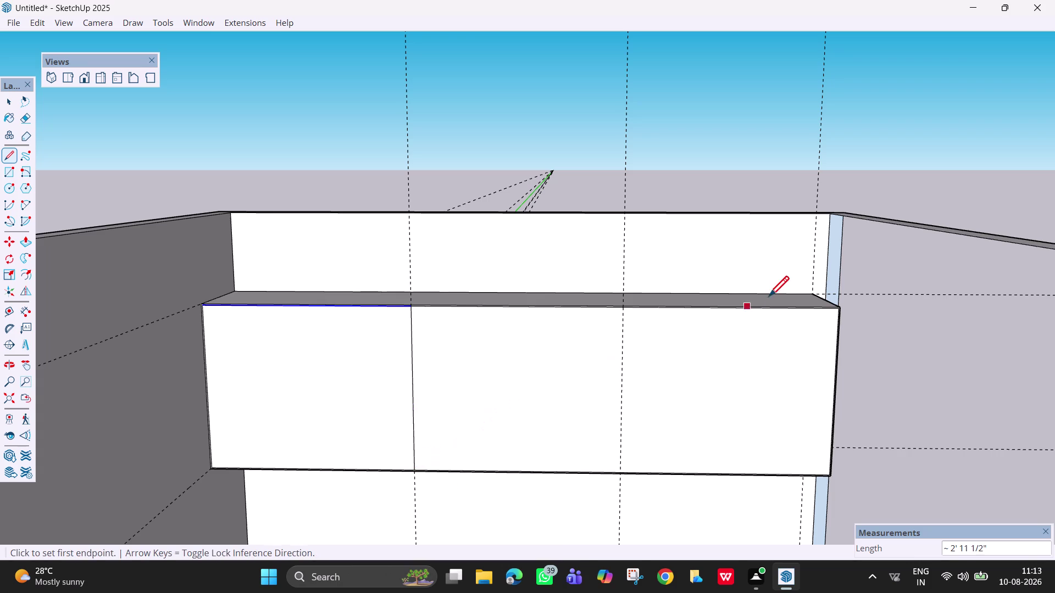
Draw a matching vertical line along the second guide, from top edge to bottom edge.
scroll(up, 3)
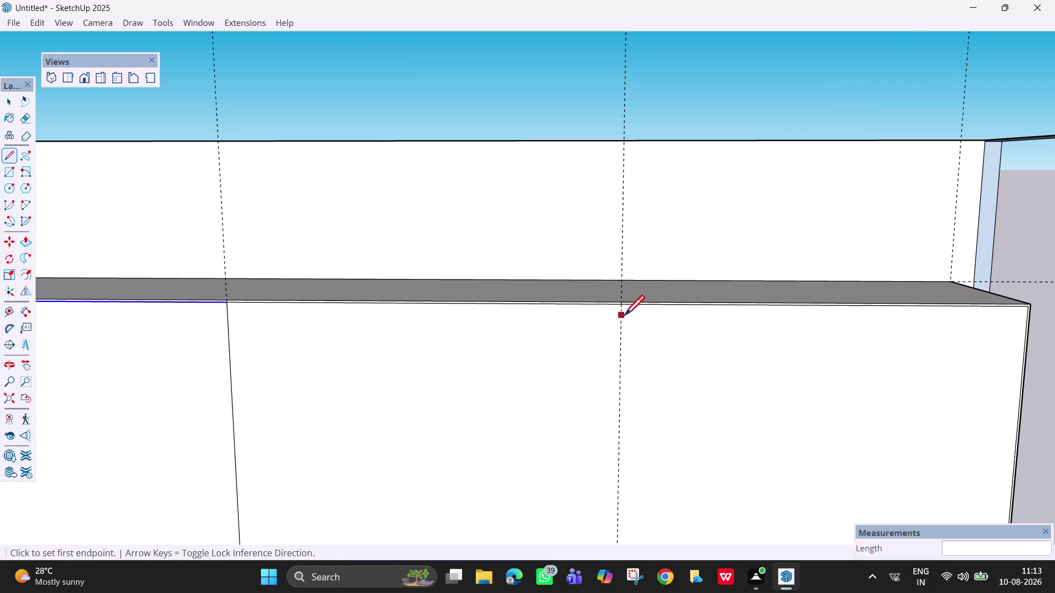
click(622, 308)
scroll(down, 3)
scroll(down, 3)
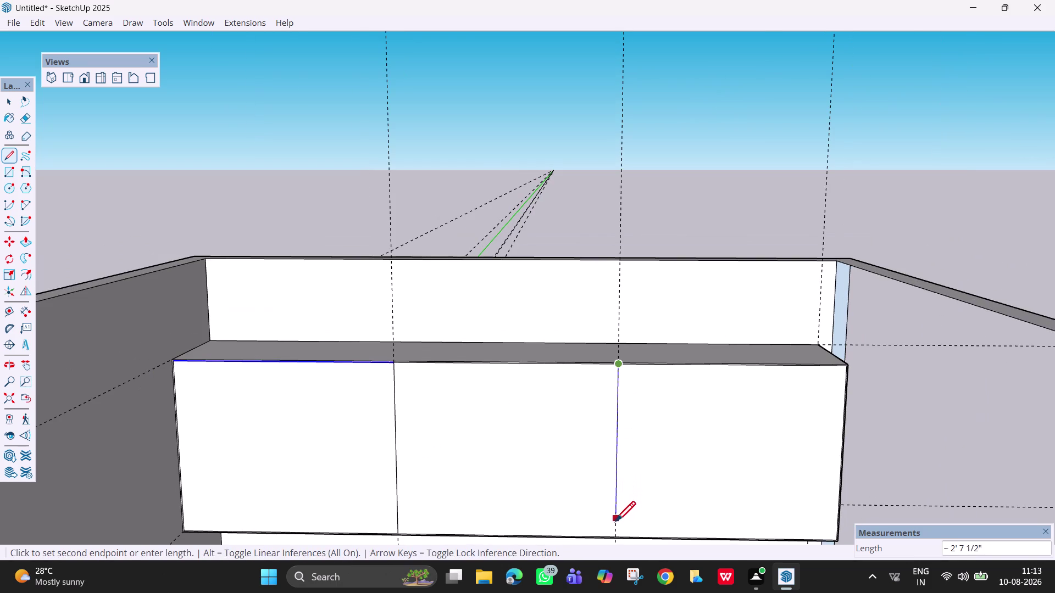
click(615, 532)
scroll(down, 3)
middle_drag(392, 399, 528, 331)
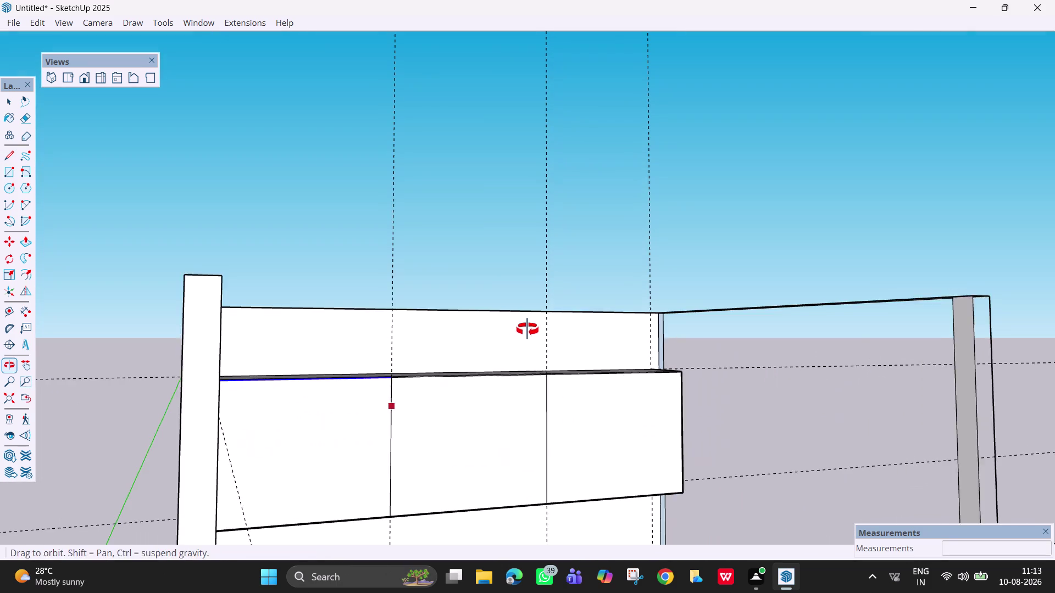
middle_drag(528, 331, 529, 324)
scroll(up, 3)
scroll(down, 3)
middle_drag(473, 431, 380, 443)
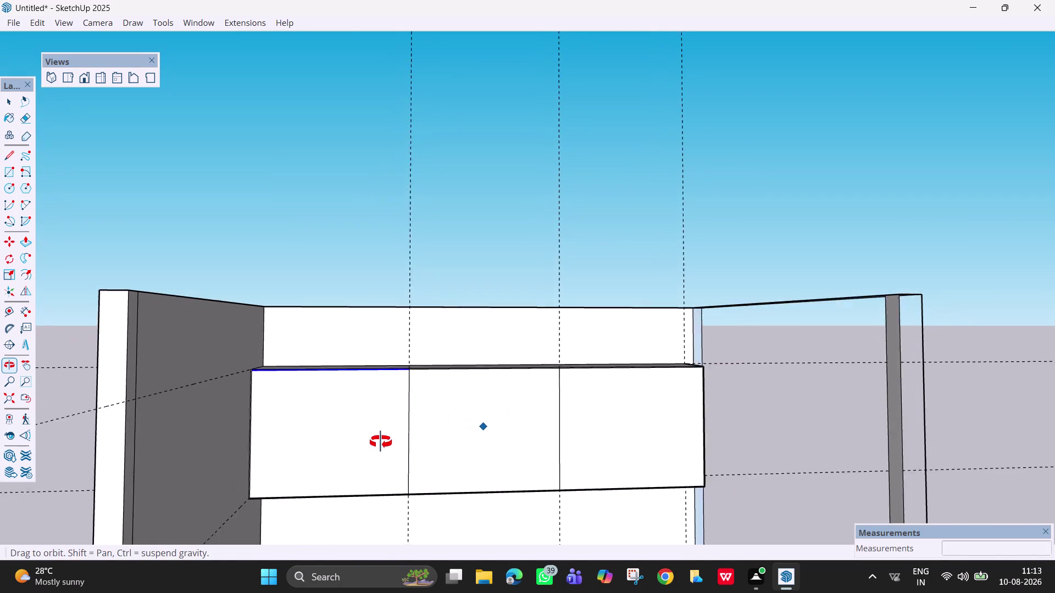
middle_drag(380, 443, 360, 442)
scroll(up, 3)
key(space)
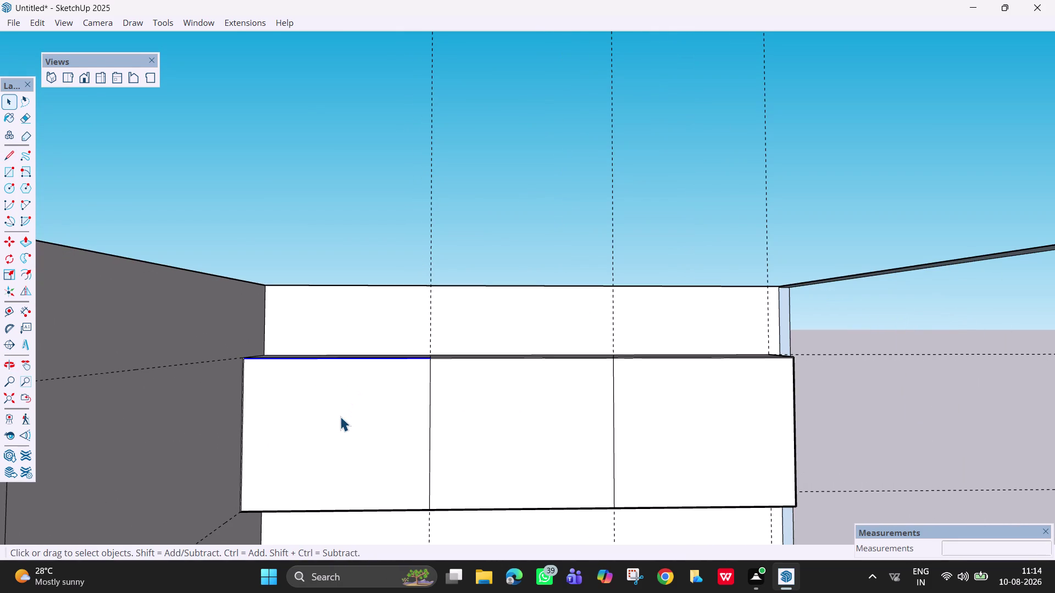
Clear the selection and draw a vertical line splitting the first door panel in half.
middle_drag(338, 409, 286, 522)
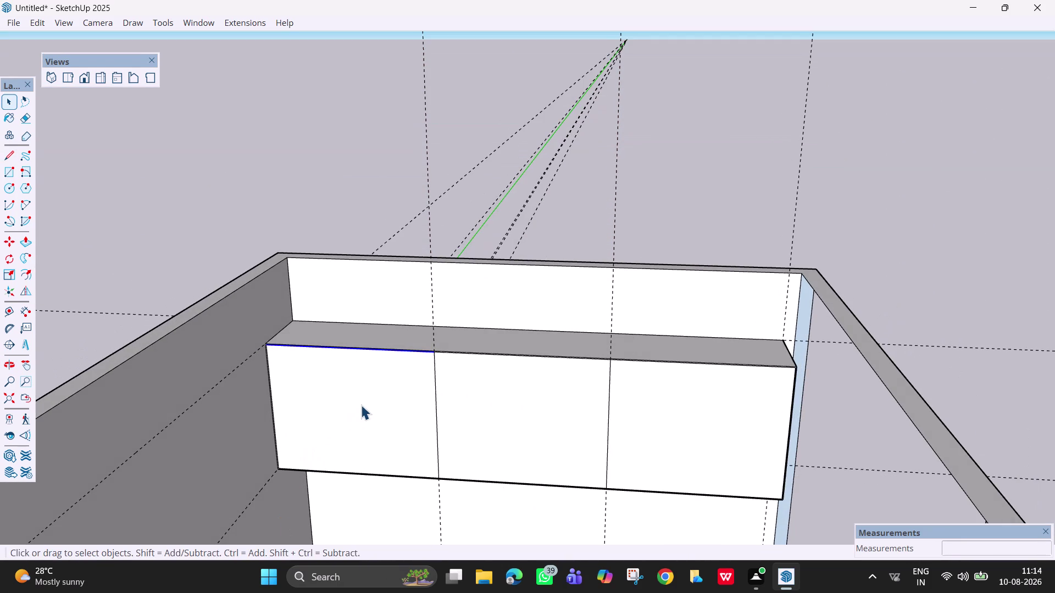
key(Escape)
key(Escape)
click(363, 132)
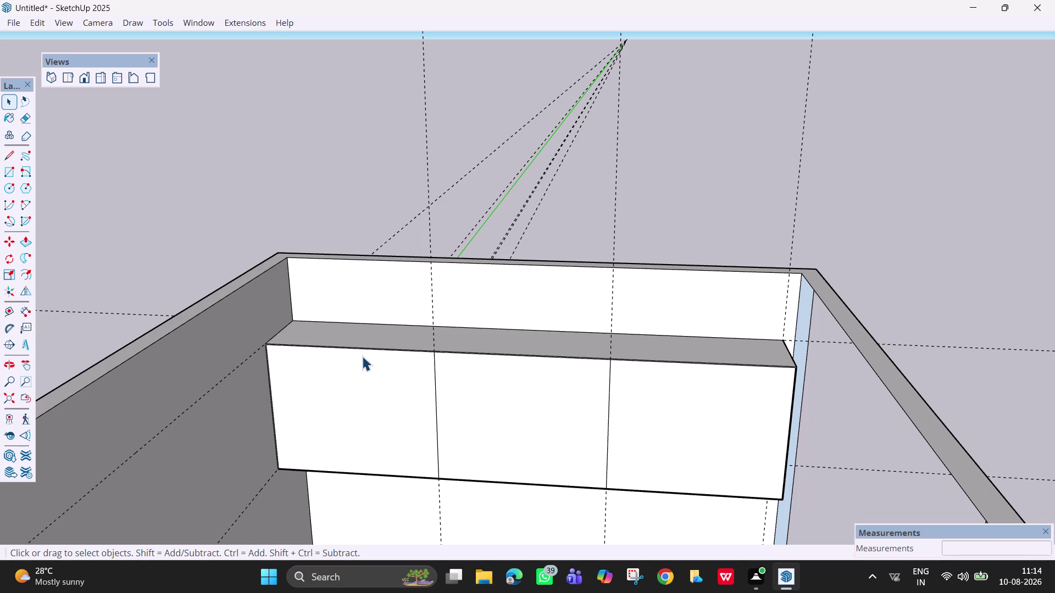
key(l)
click(349, 349)
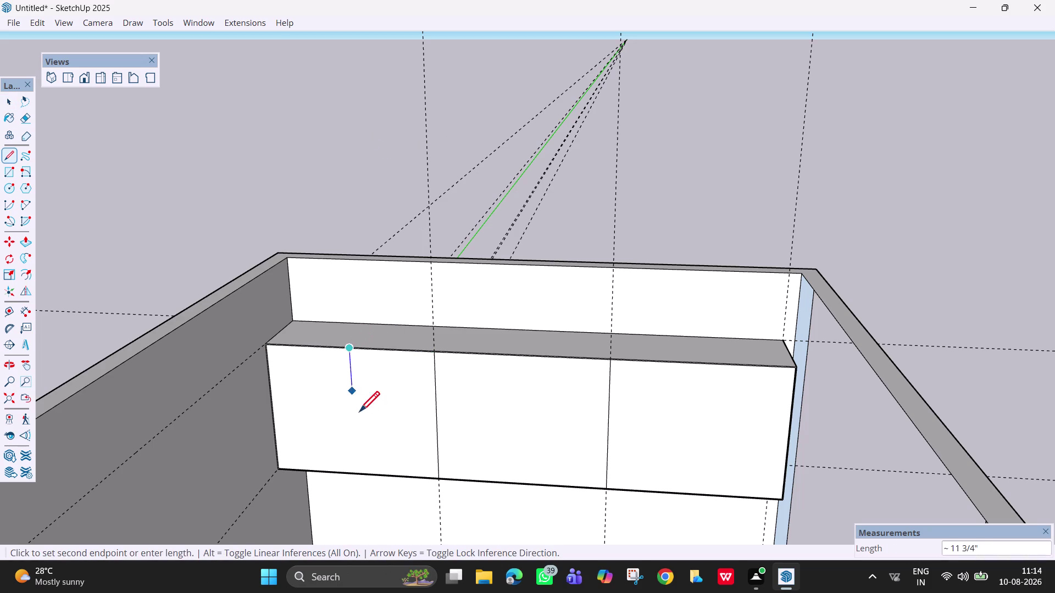
click(360, 474)
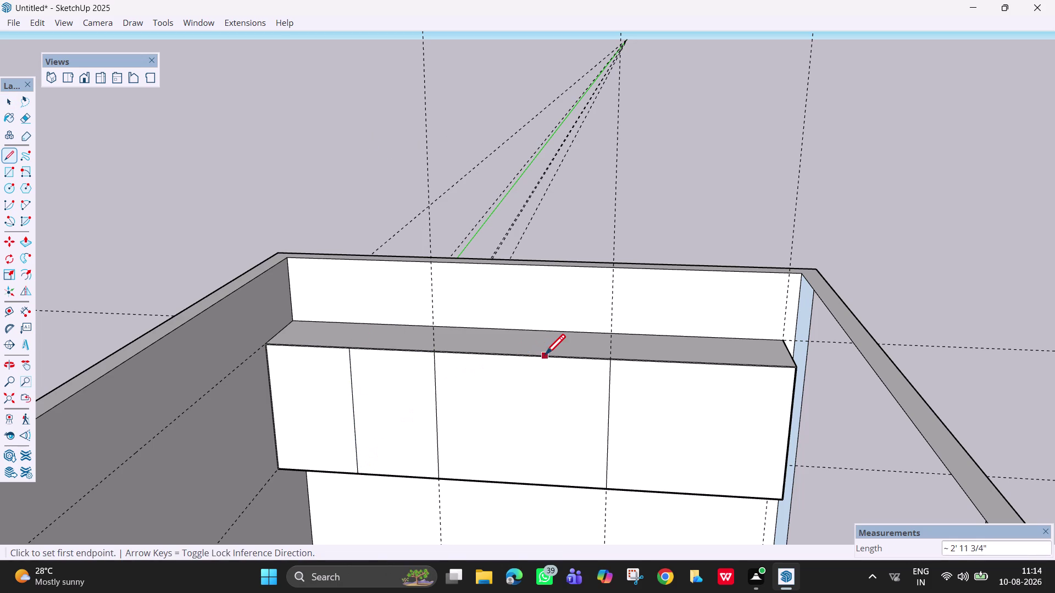
Split the middle and right panels in half with two more vertical lines.
click(522, 361)
click(524, 481)
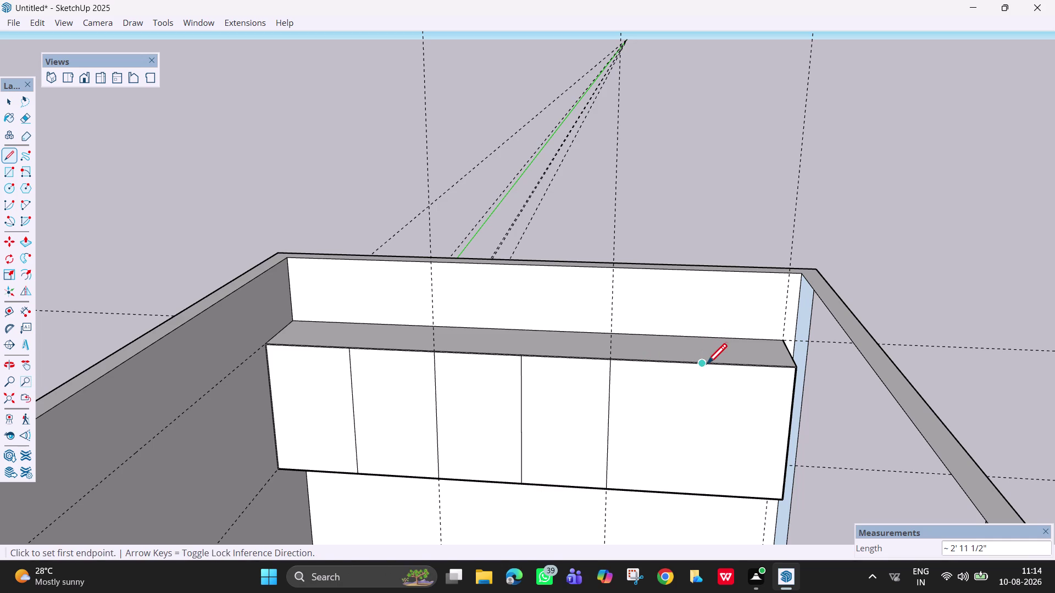
click(705, 366)
click(697, 493)
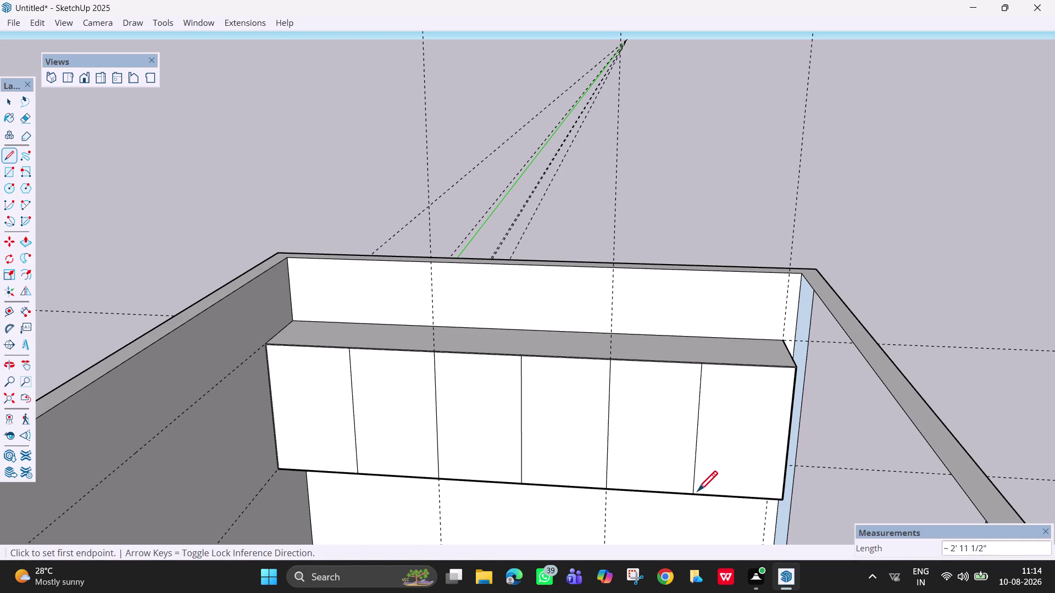
scroll(down, 3)
middle_drag(316, 399, 356, 304)
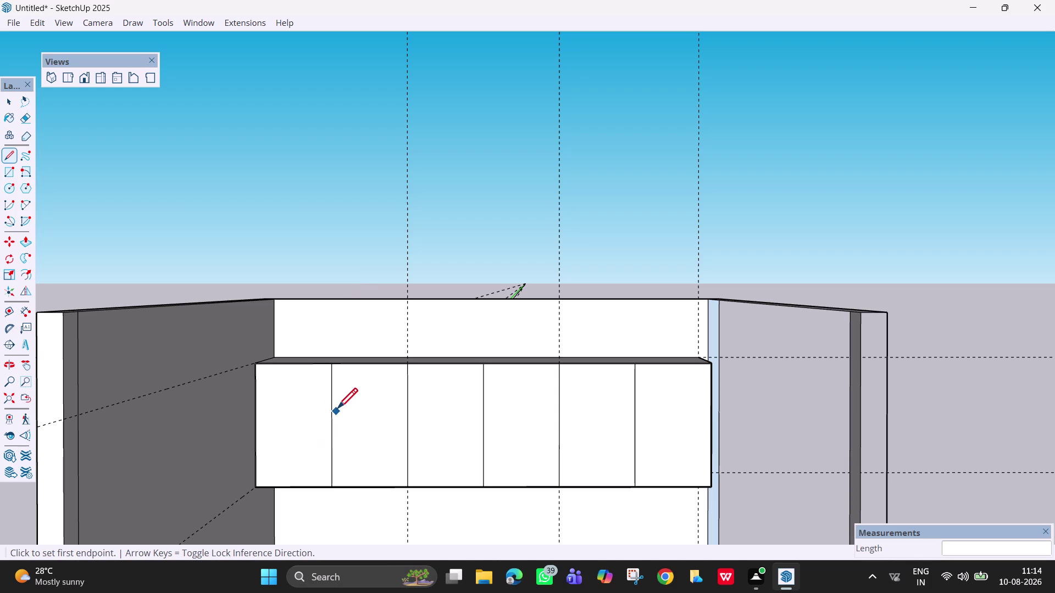
scroll(up, 3)
scroll(down, 3)
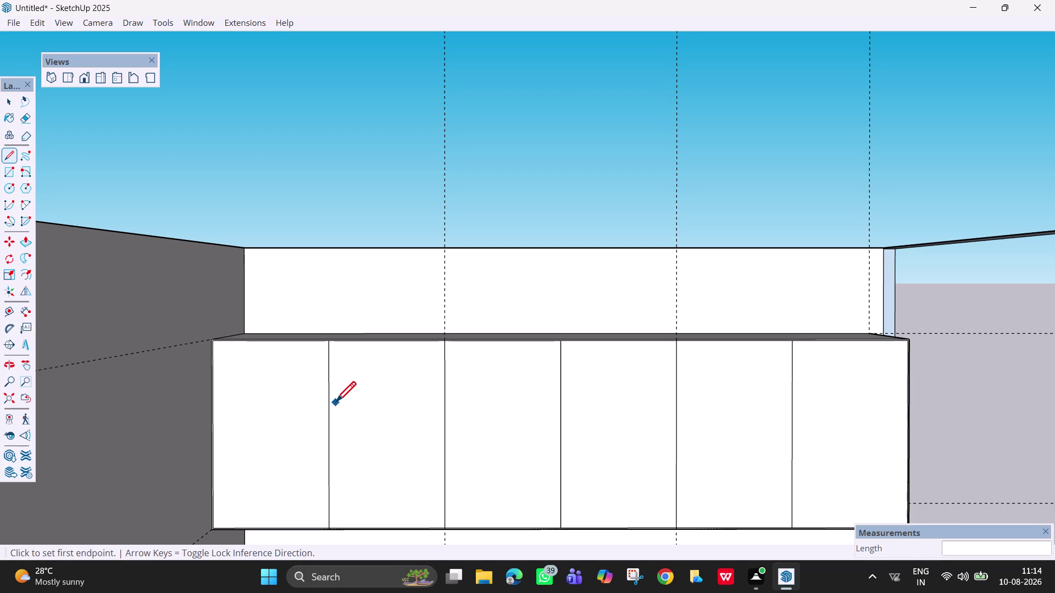
Select the first door divider and copy it 3 mm to the side.
key(h)
drag(366, 408, 429, 320)
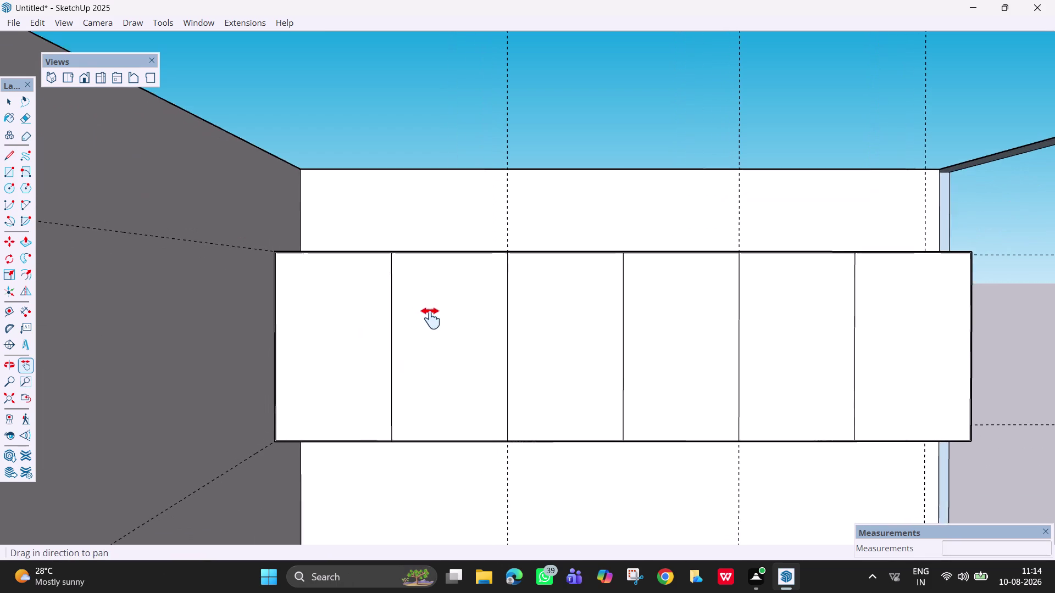
drag(430, 320, 431, 318)
middle_drag(438, 343, 421, 366)
scroll(up, 3)
key(space)
click(386, 337)
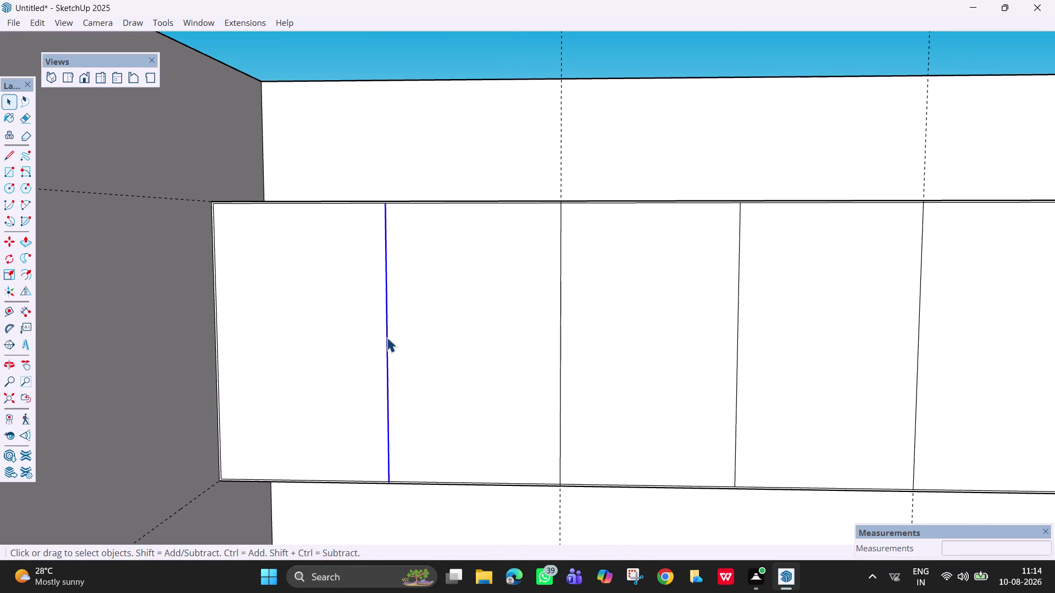
key(m)
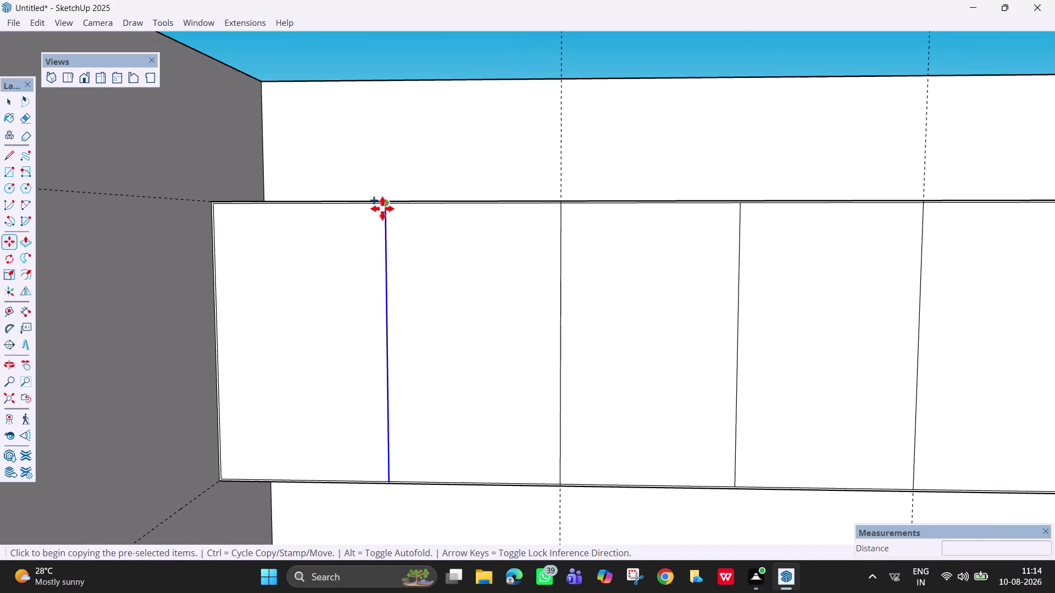
click(384, 205)
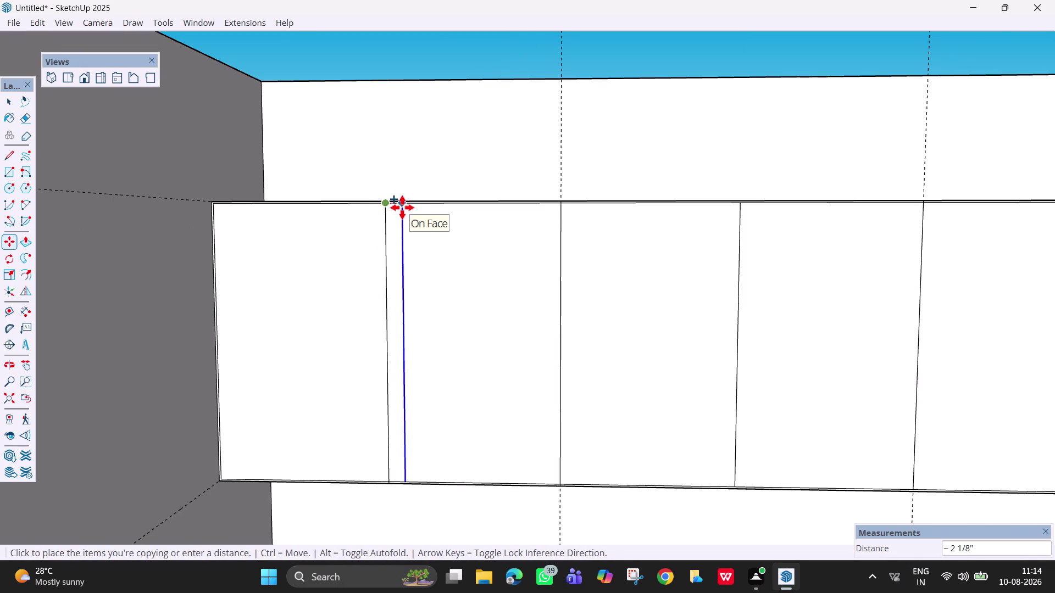
text(3mm)
key(Return)
Make another copy of the first divider at a 6 mm offset.
scroll(up, 3)
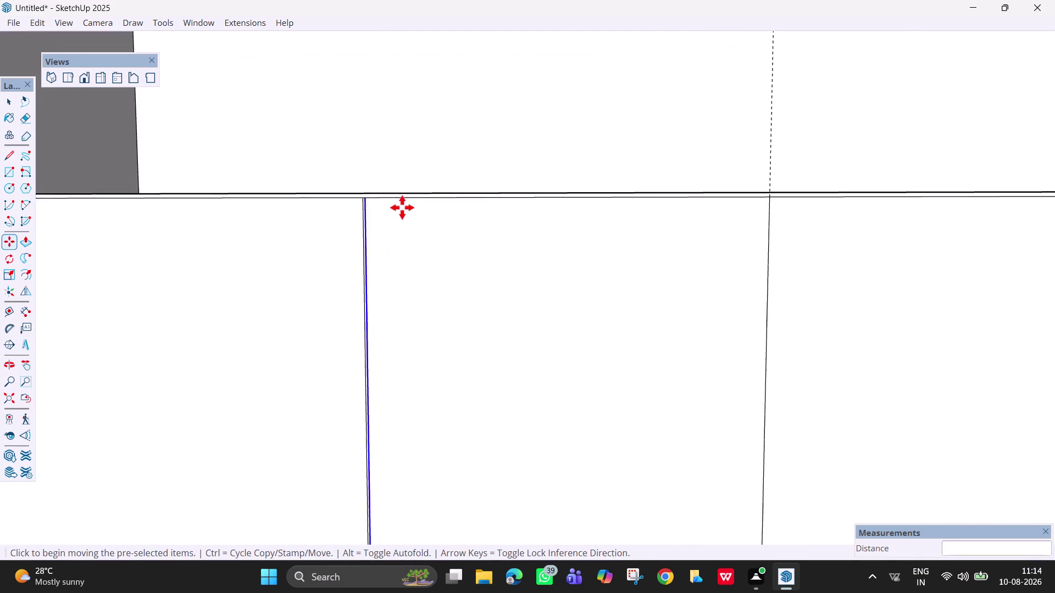
scroll(up, 3)
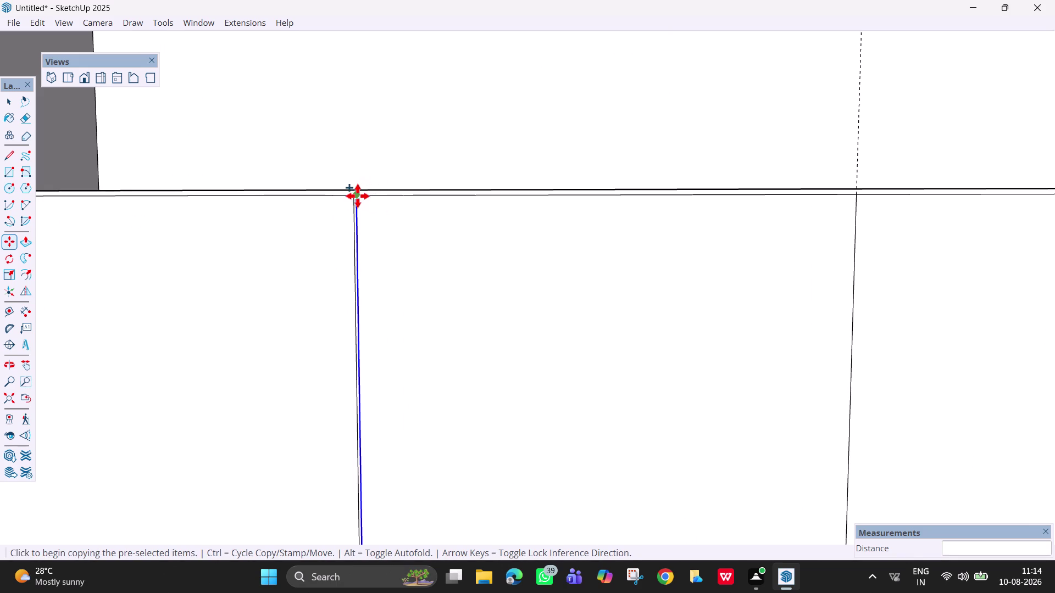
click(358, 196)
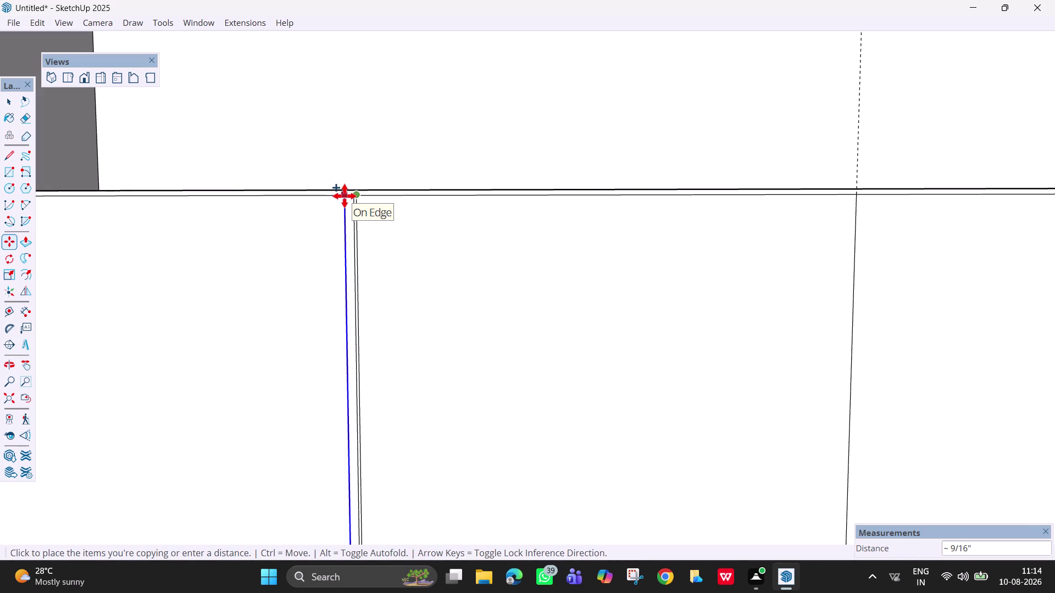
key(3)
key(BackSpace)
key(6)
text(mm)
key(Return)
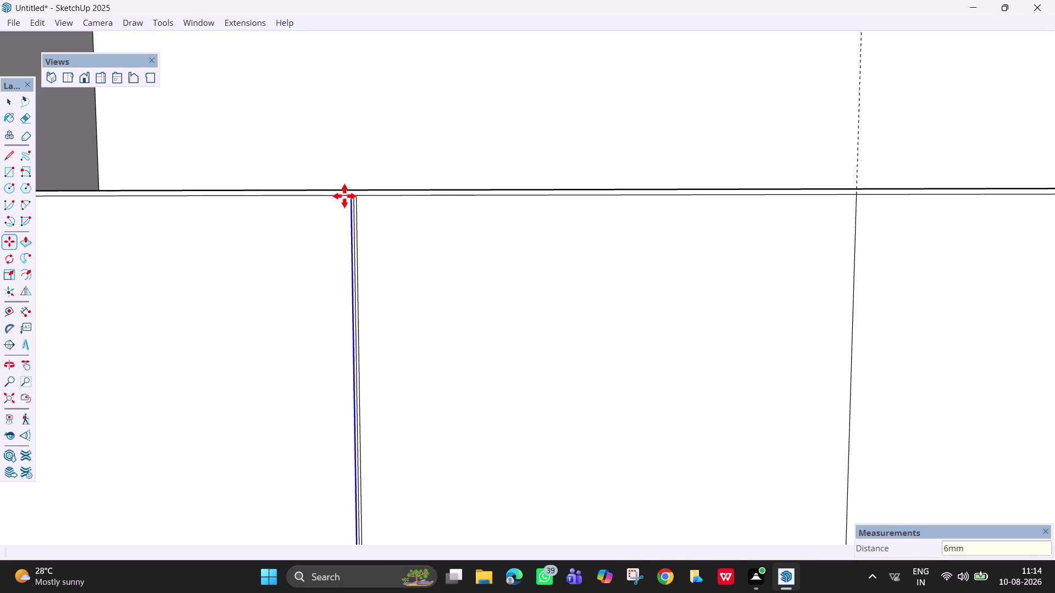
key(space)
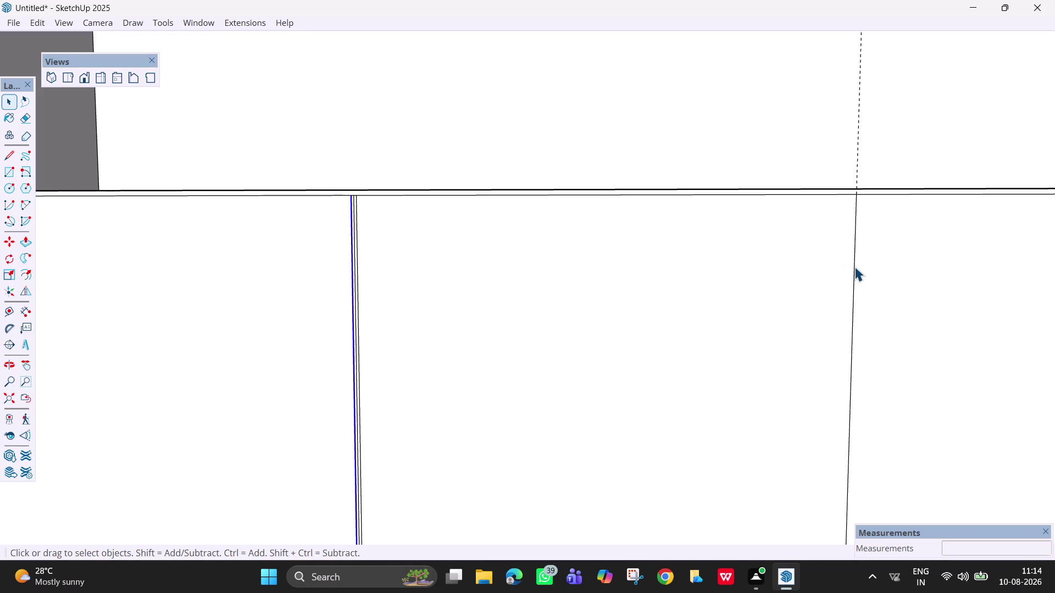
Select the second door divider and copy it 3 mm over.
click(851, 264)
click(853, 264)
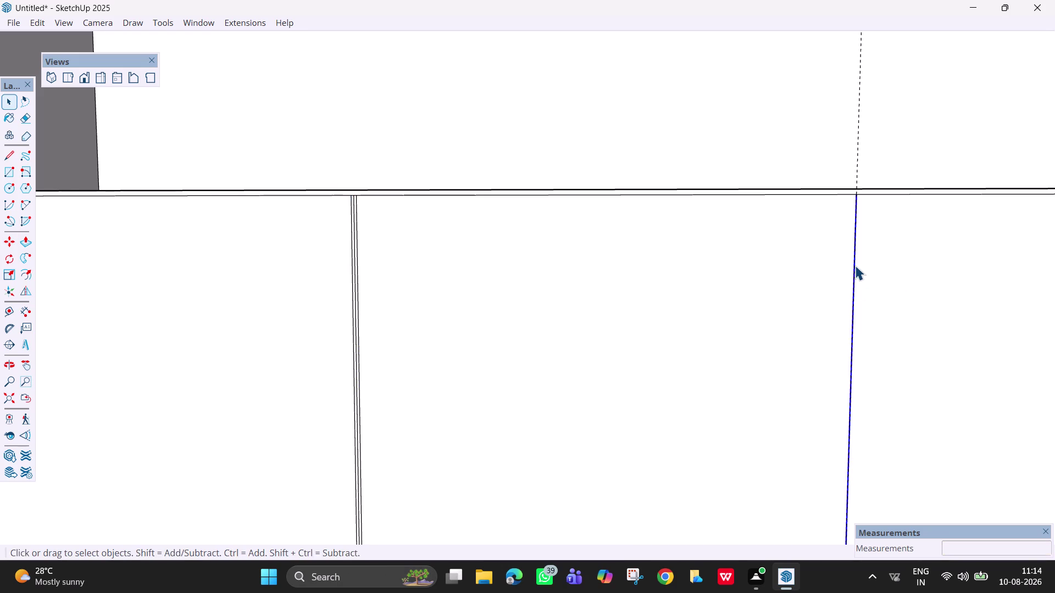
key(m)
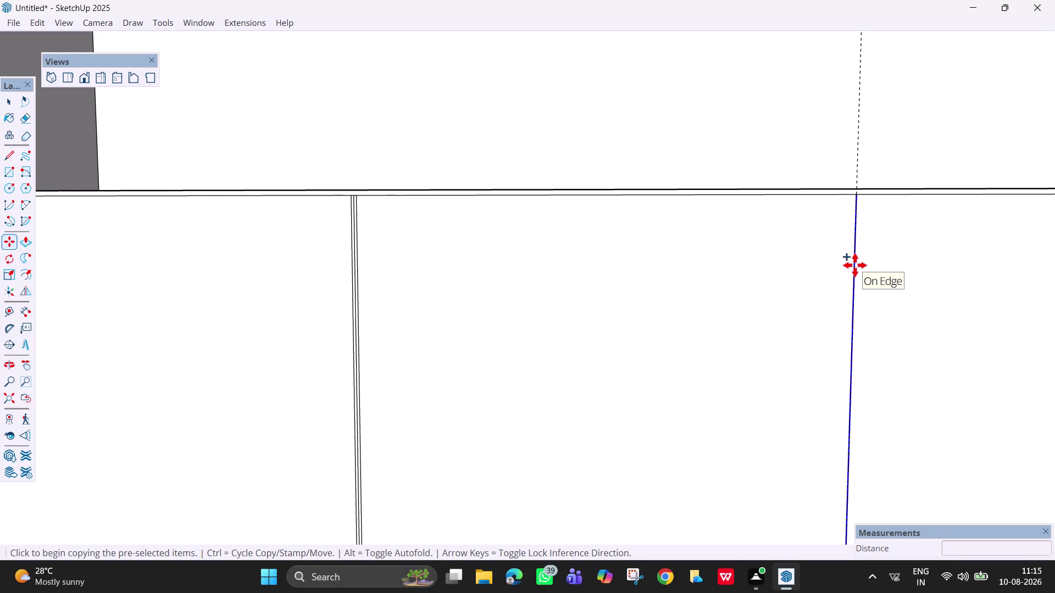
click(855, 194)
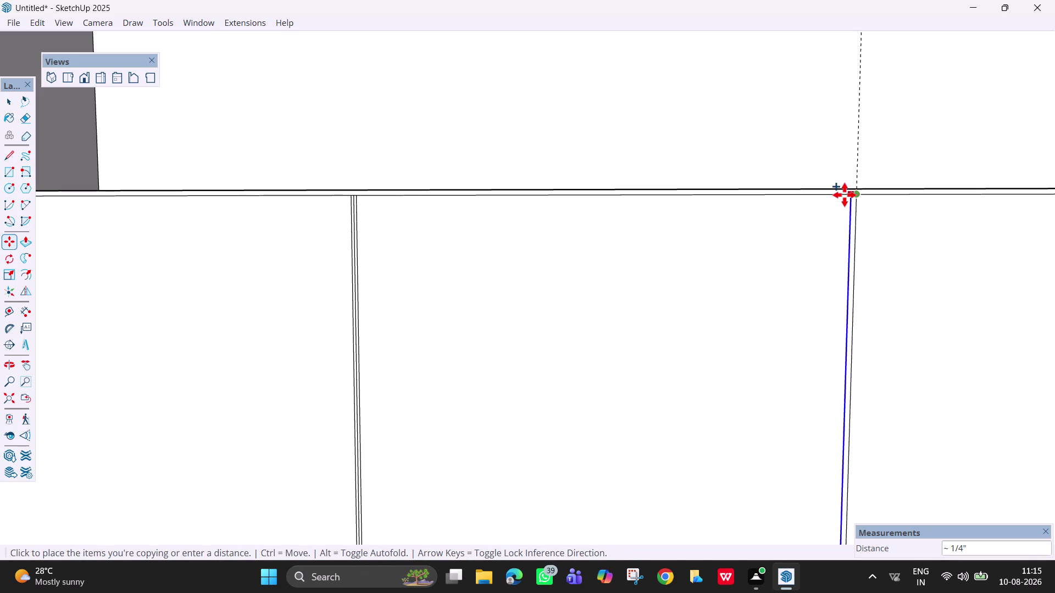
key(3)
text(mm)
key(Return)
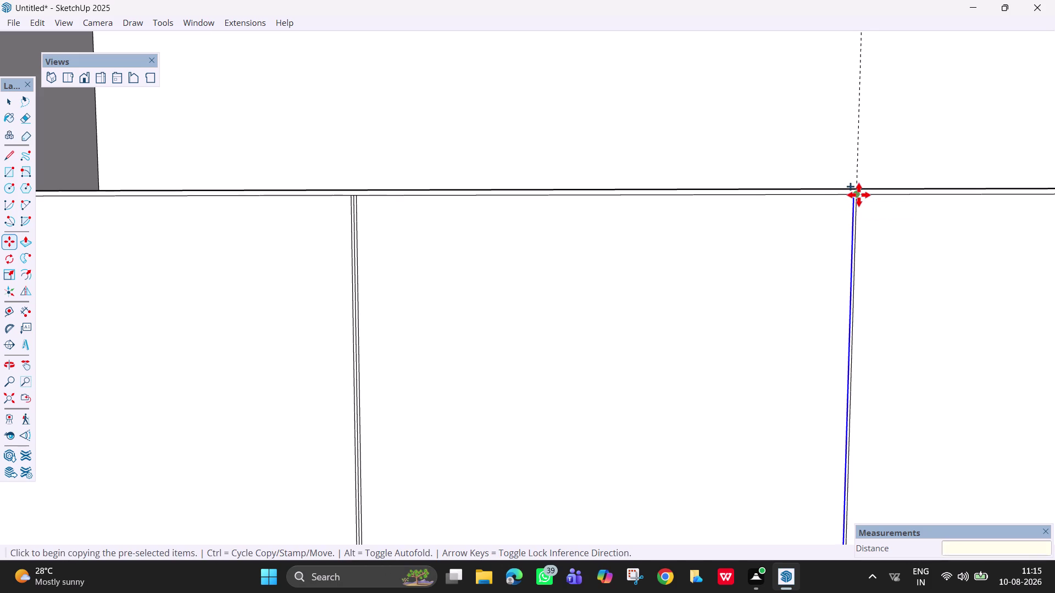
Copy the second divider again at a 6 mm offset.
click(853, 195)
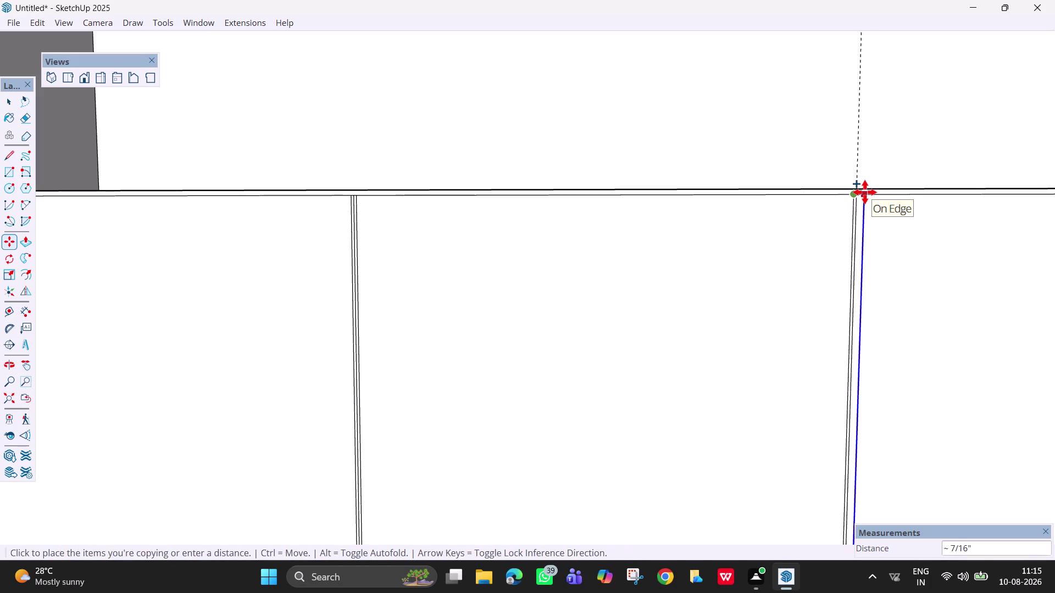
text(6mm)
key(Return)
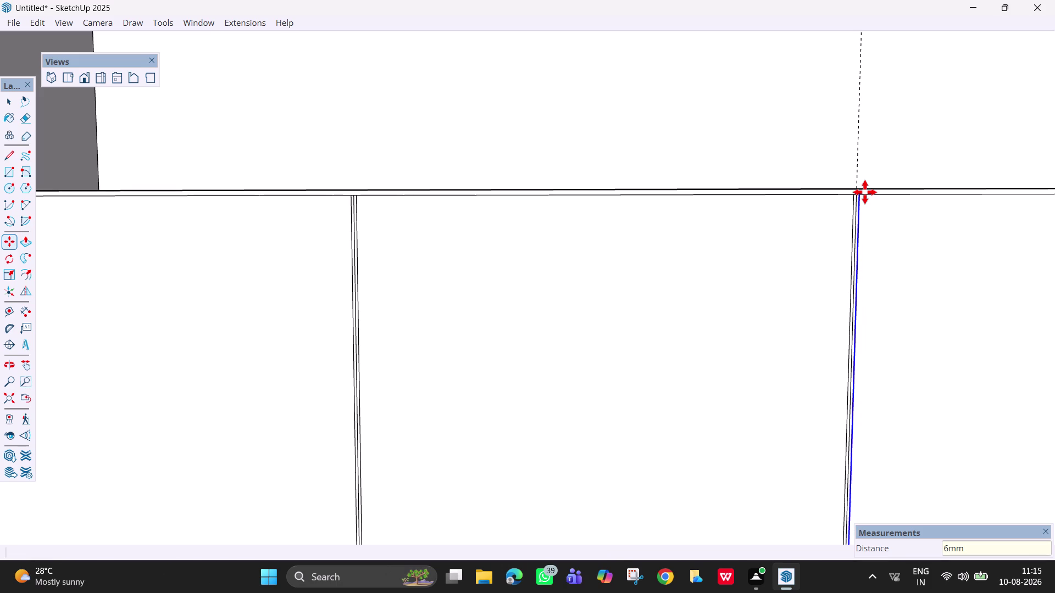
scroll(down, 3)
click(945, 330)
Copy the third door divider line at 3 mm and 6 mm offsets.
key(h)
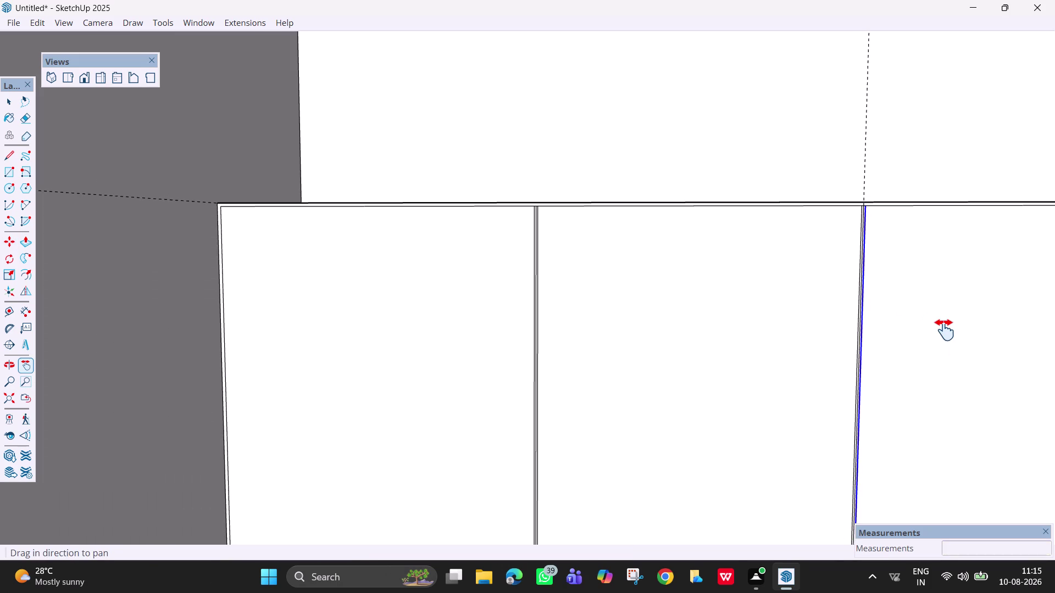
drag(945, 330, 301, 300)
key(space)
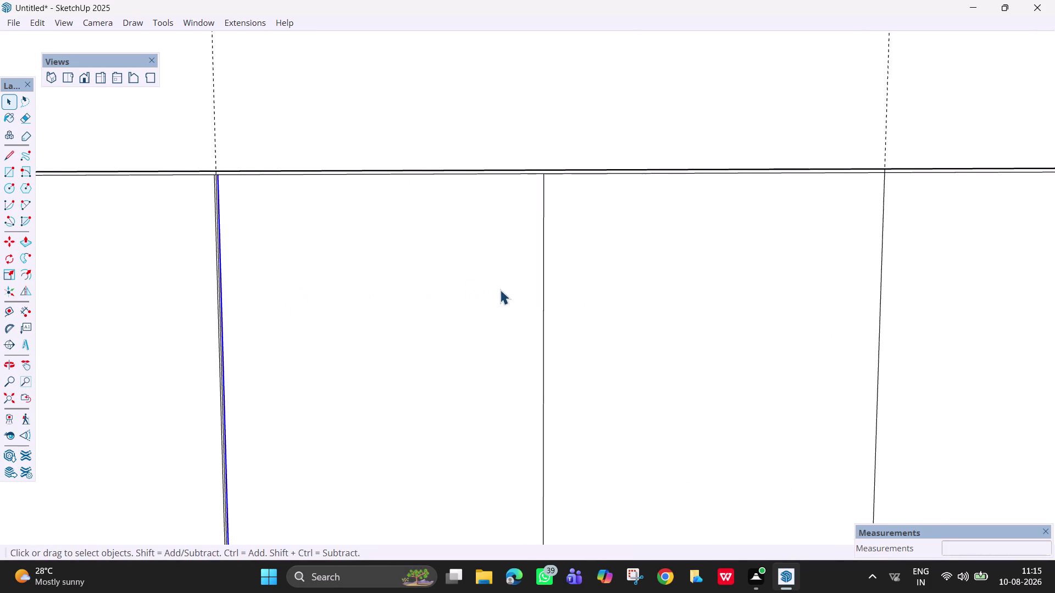
click(542, 297)
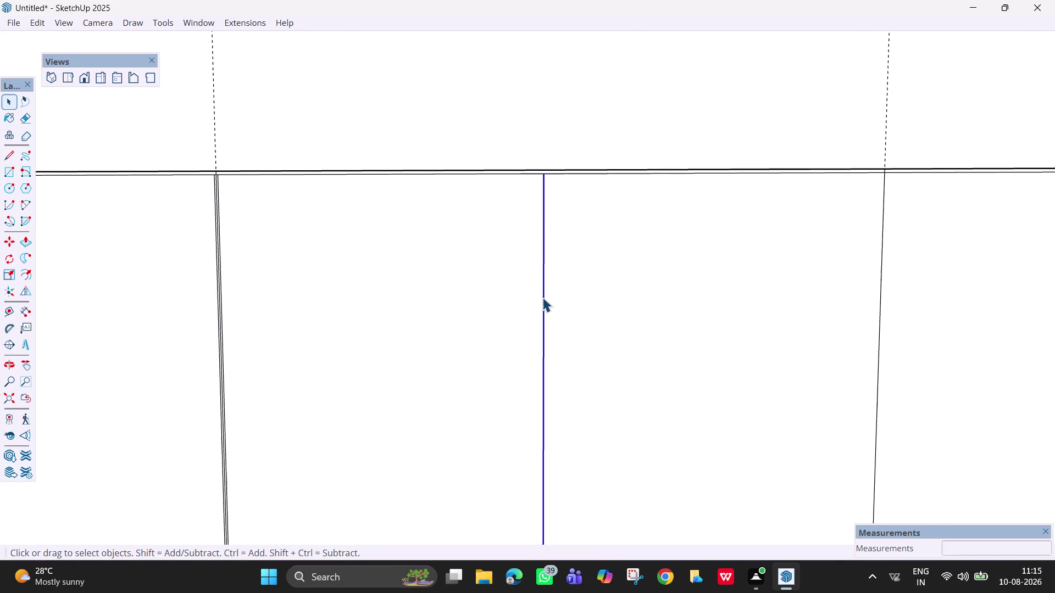
key(m)
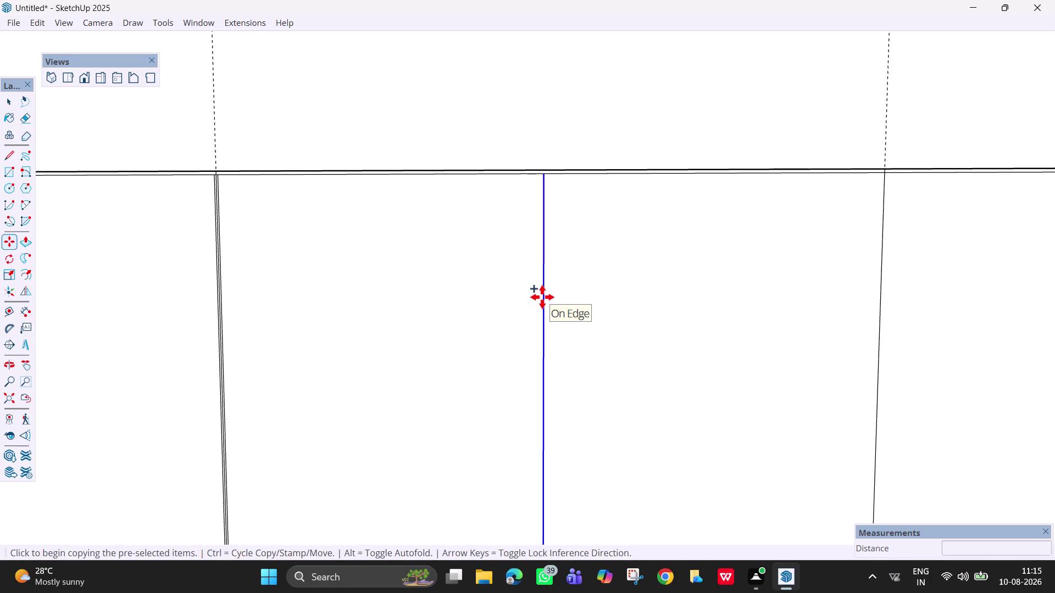
click(547, 174)
text(3)
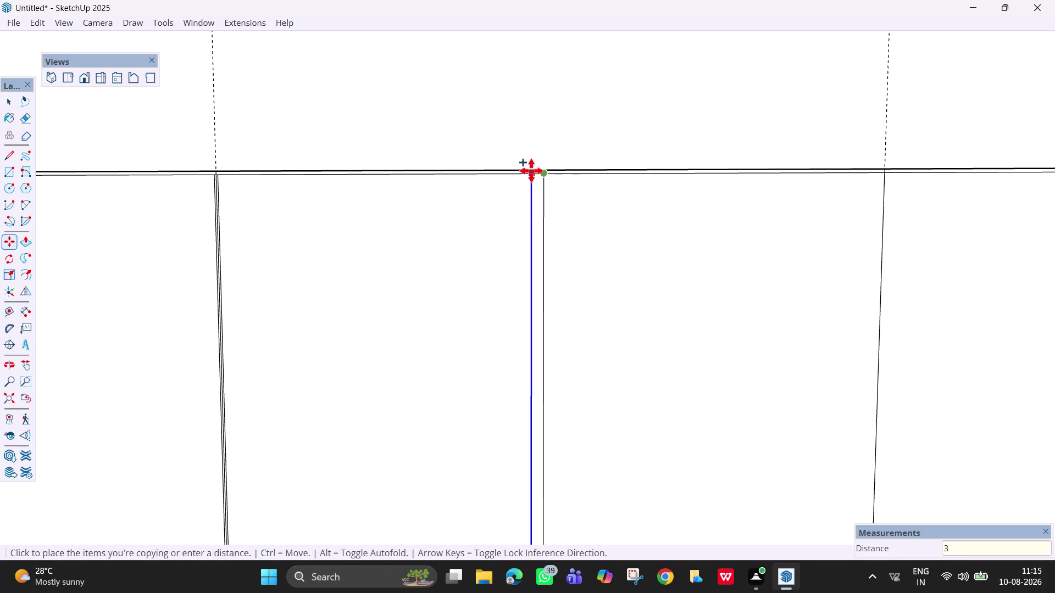
text(mm)
key(Return)
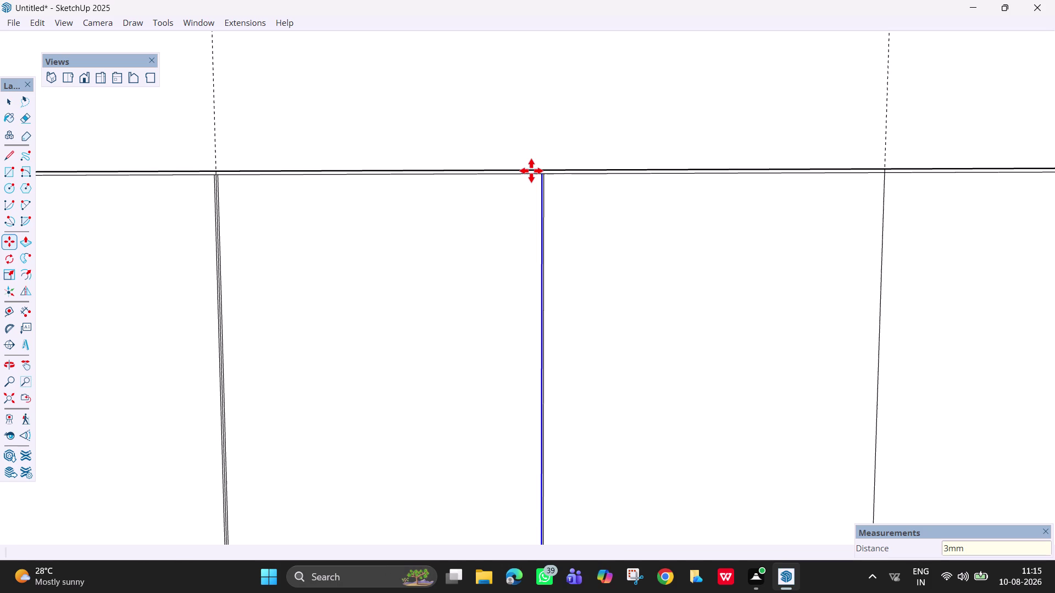
scroll(up, 3)
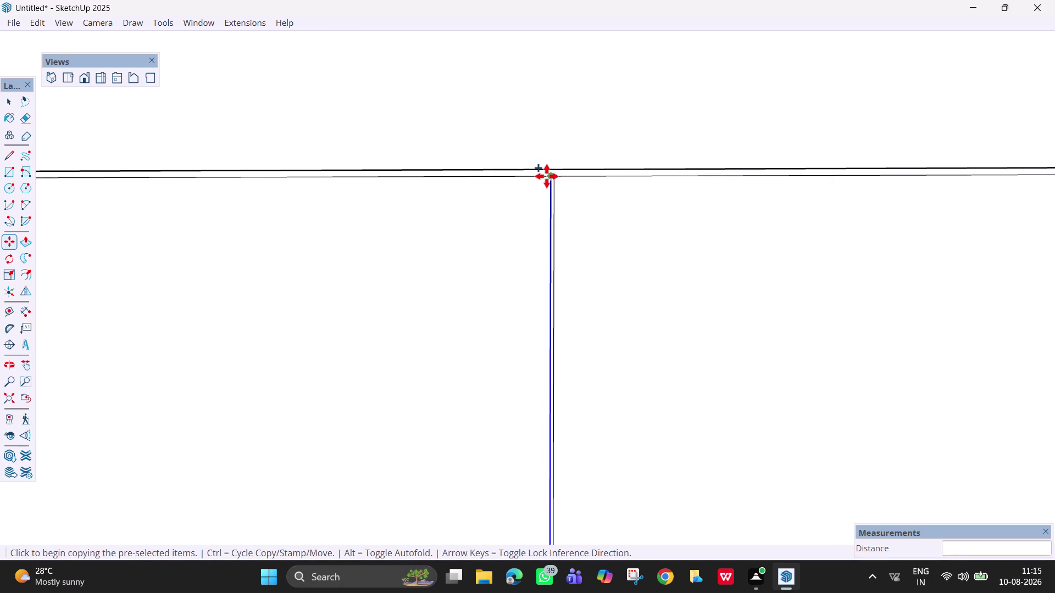
click(550, 176)
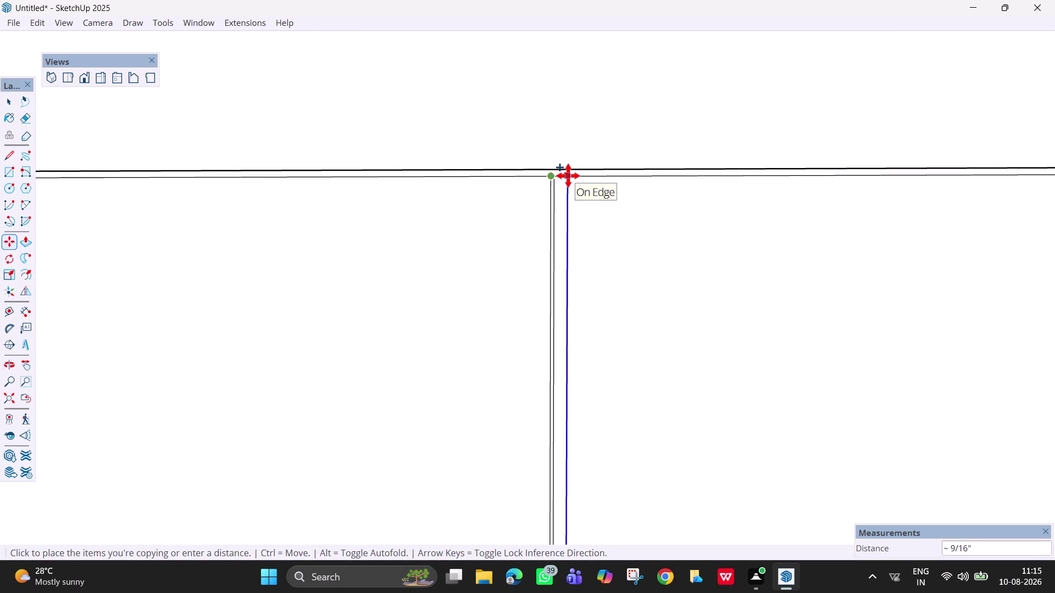
text(6mm)
key(Return)
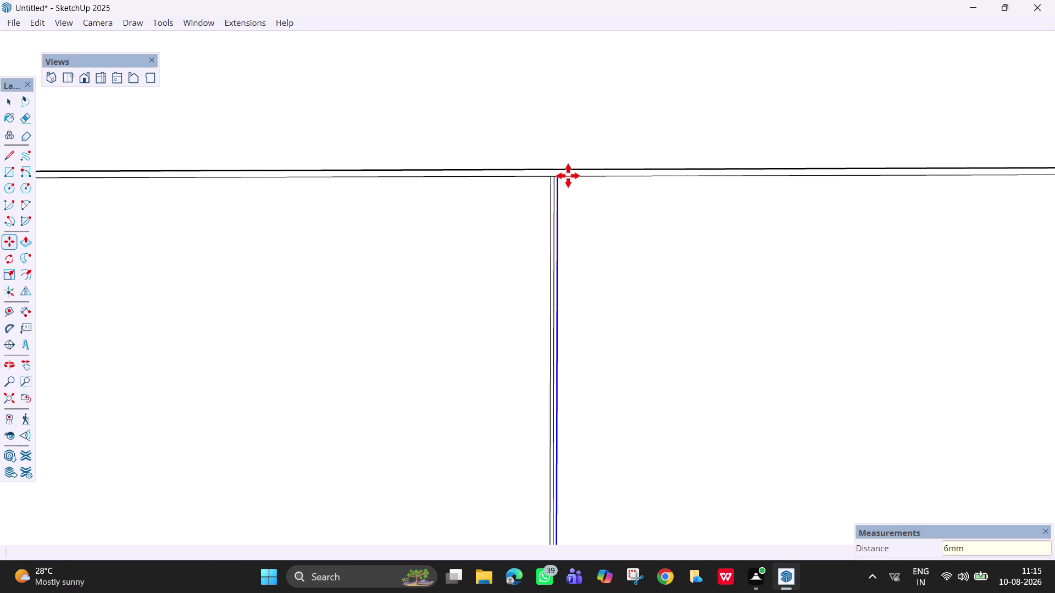
scroll(down, 3)
Copy the fourth door divider line at 3 mm and 6 mm offsets.
key(h)
drag(745, 325, 461, 304)
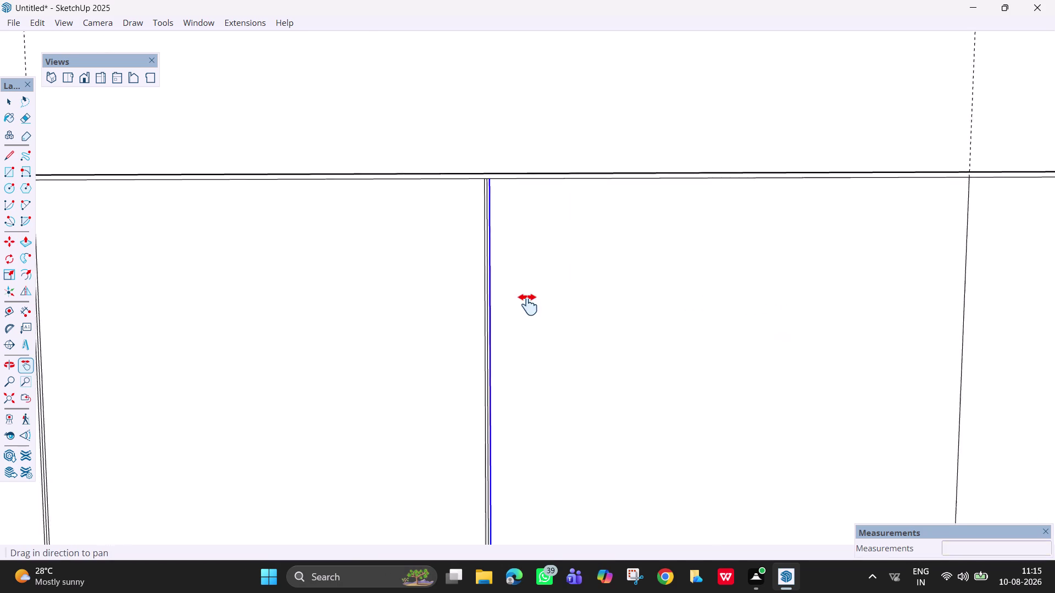
drag(460, 305, 196, 302)
key(space)
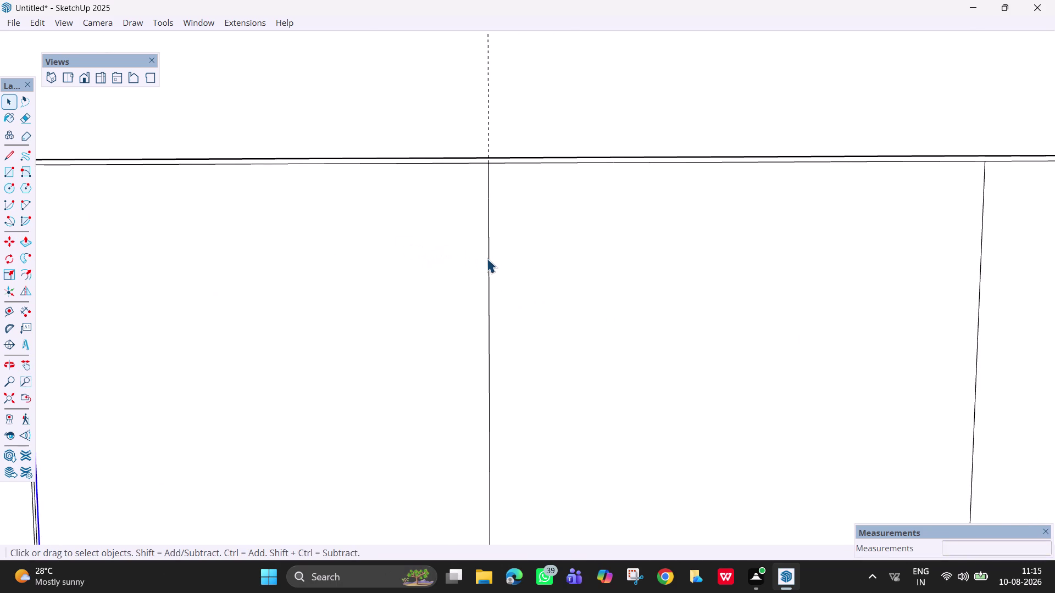
click(487, 259)
click(490, 259)
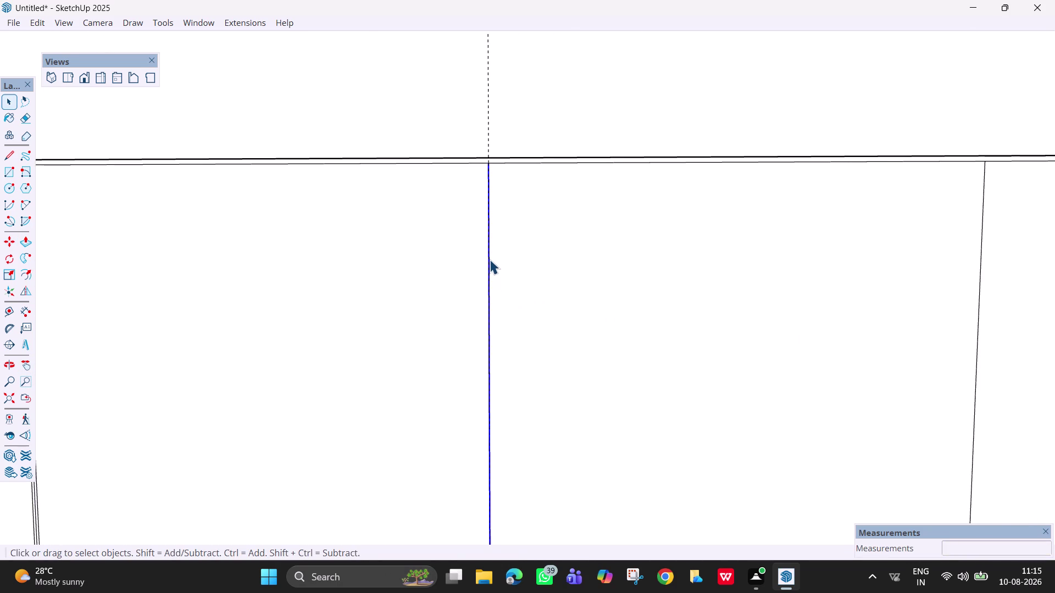
key(m)
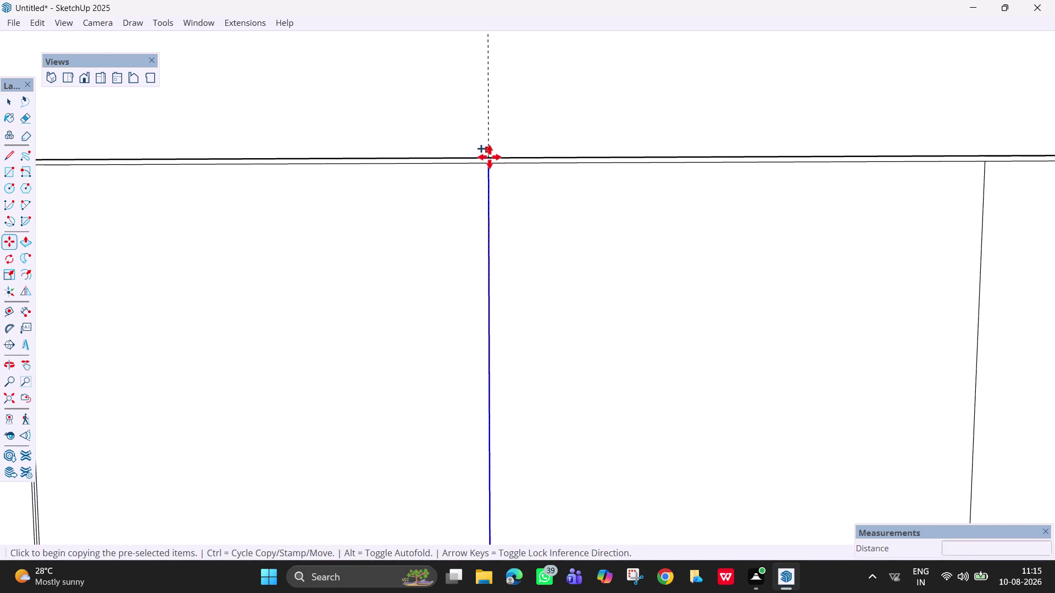
click(488, 163)
key(3)
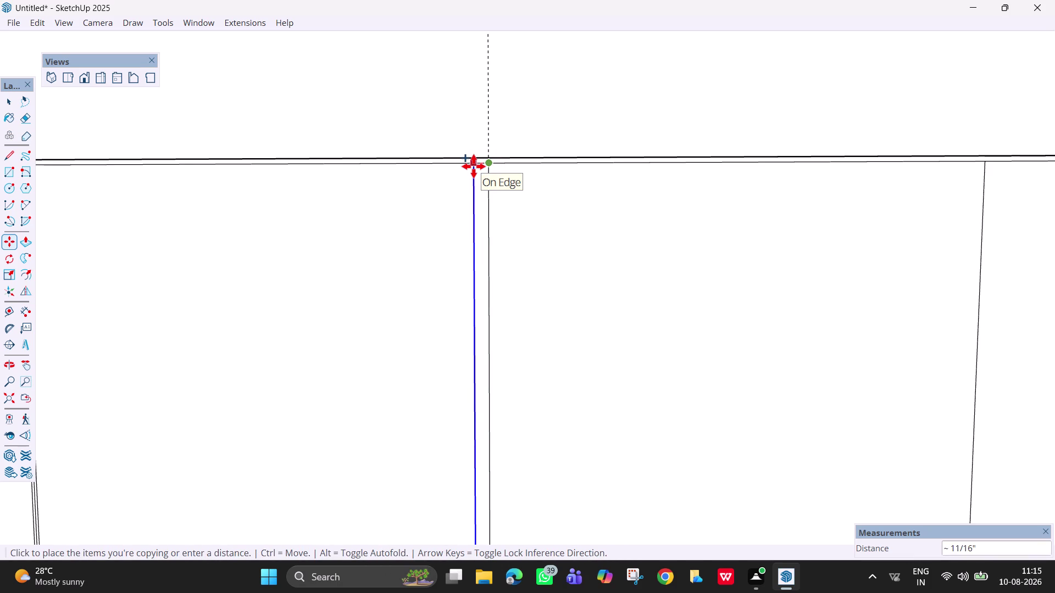
text(mm)
key(Return)
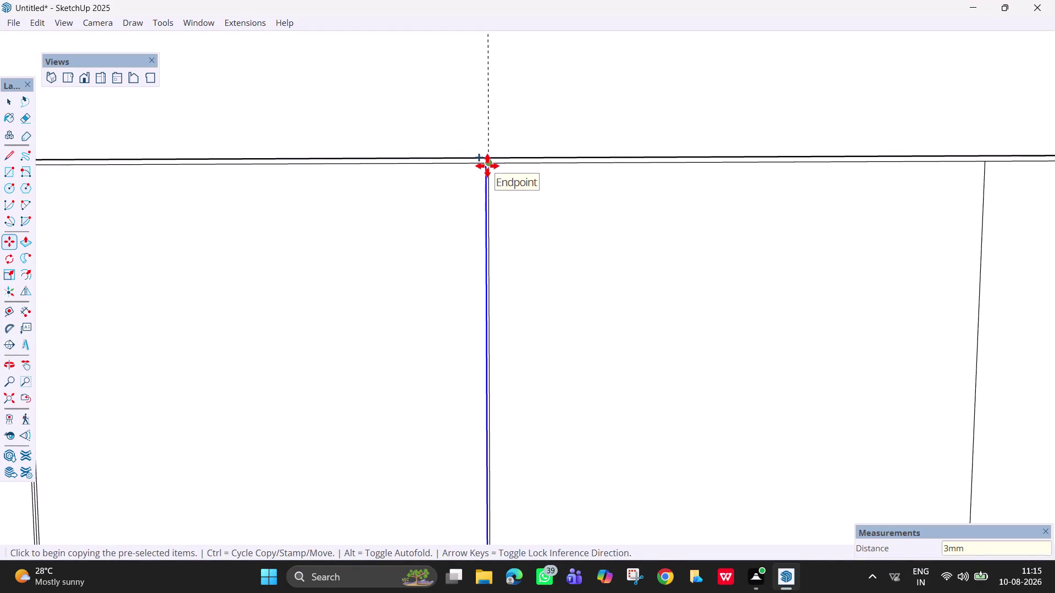
click(484, 166)
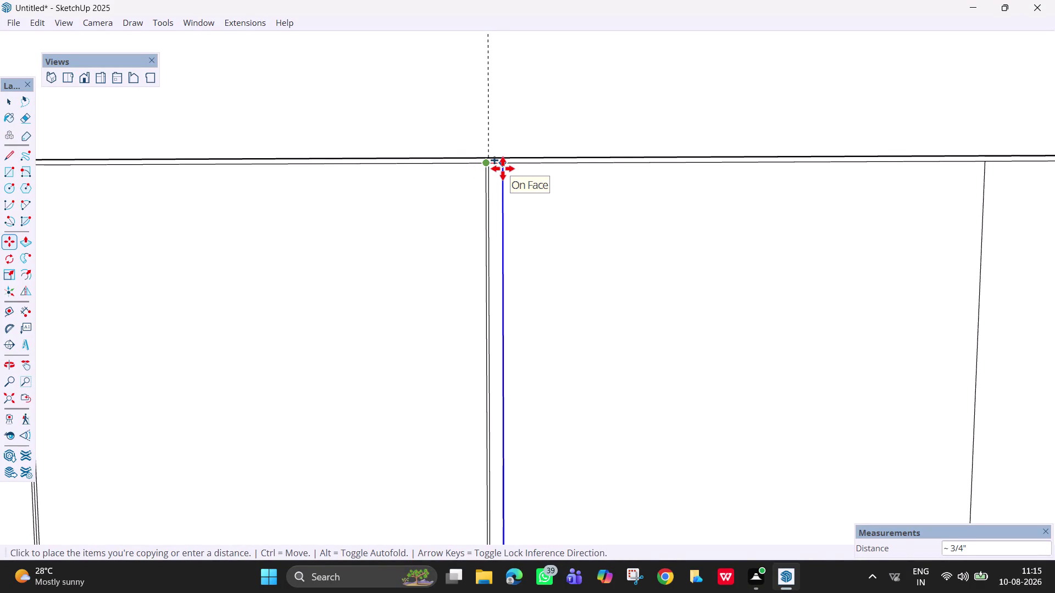
text(6mm)
key(Return)
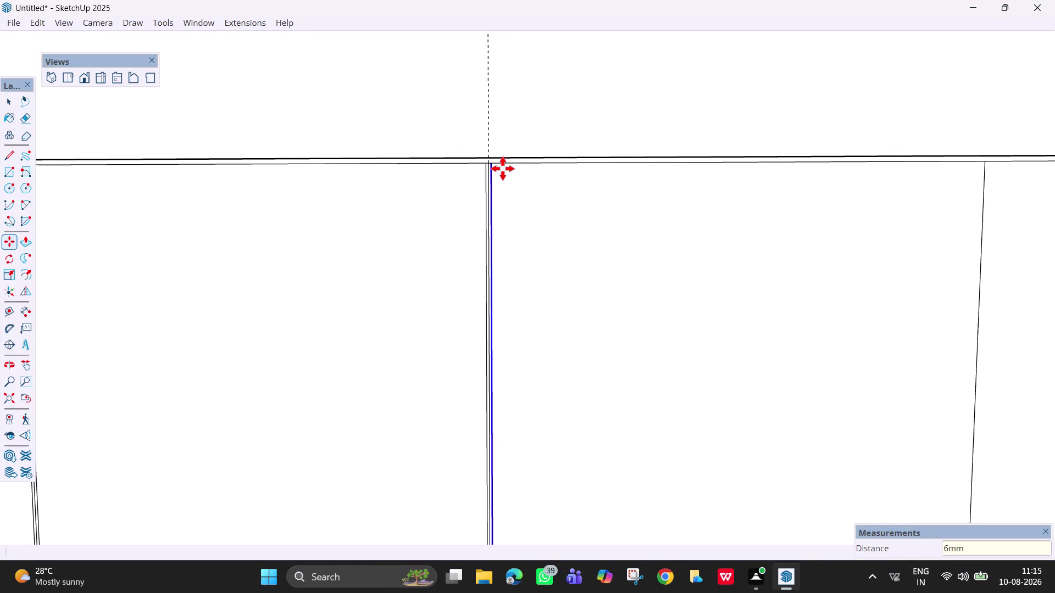
Copy the middle divider line at 3 mm and 6 mm offsets, forming another door gap.
key(h)
drag(866, 198, 778, 199)
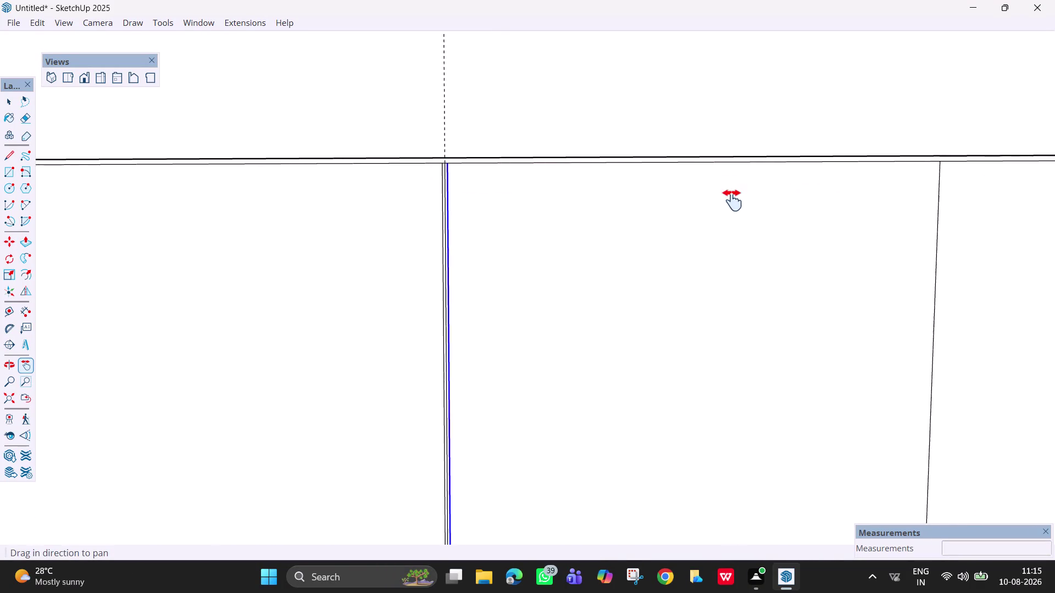
drag(777, 200, 391, 205)
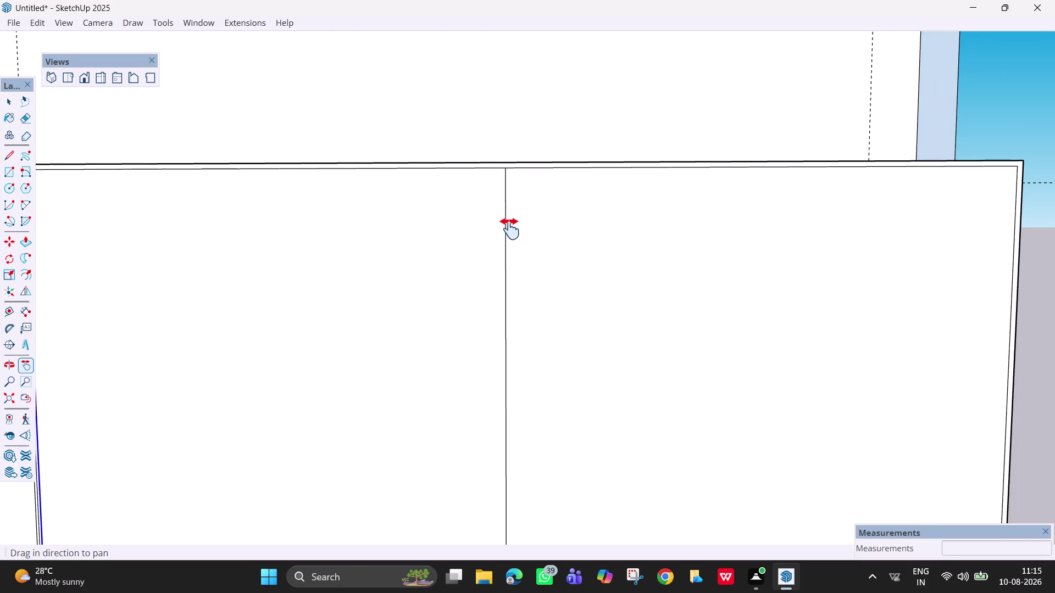
click(507, 228)
key(space)
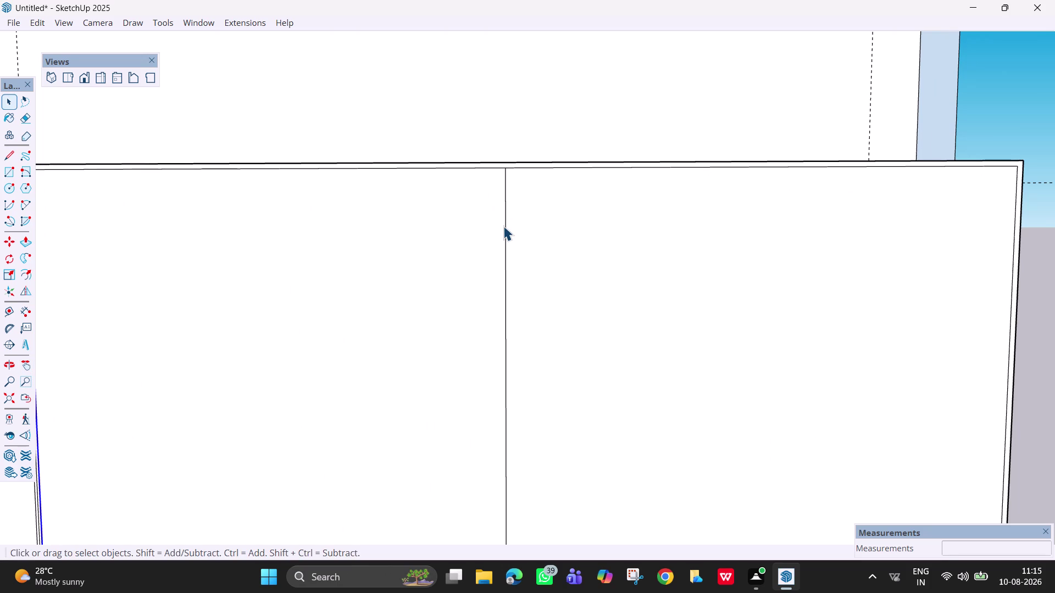
click(504, 225)
key(m)
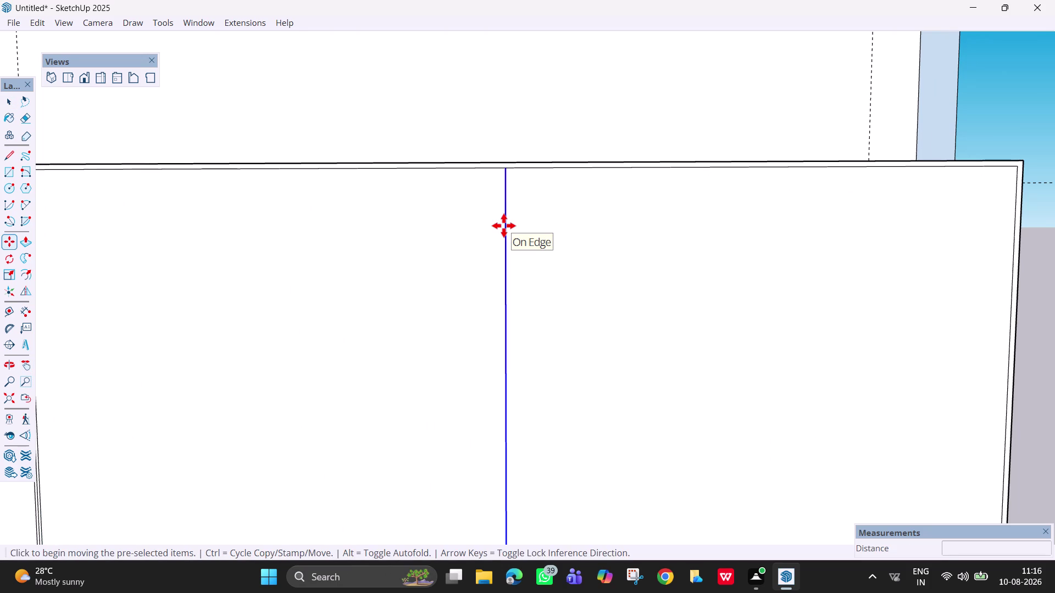
click(503, 170)
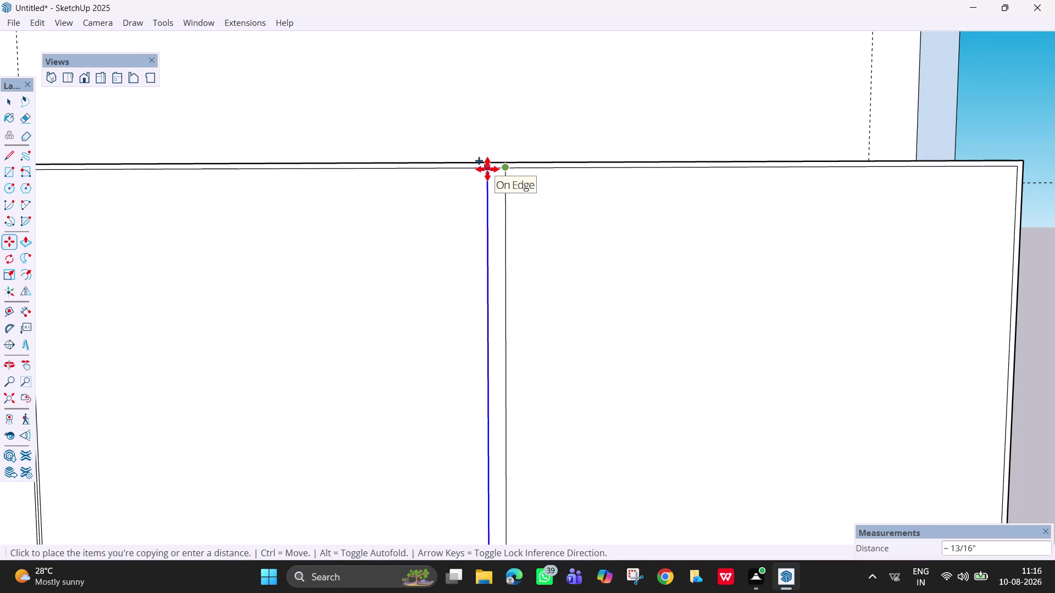
key(3)
text(mm)
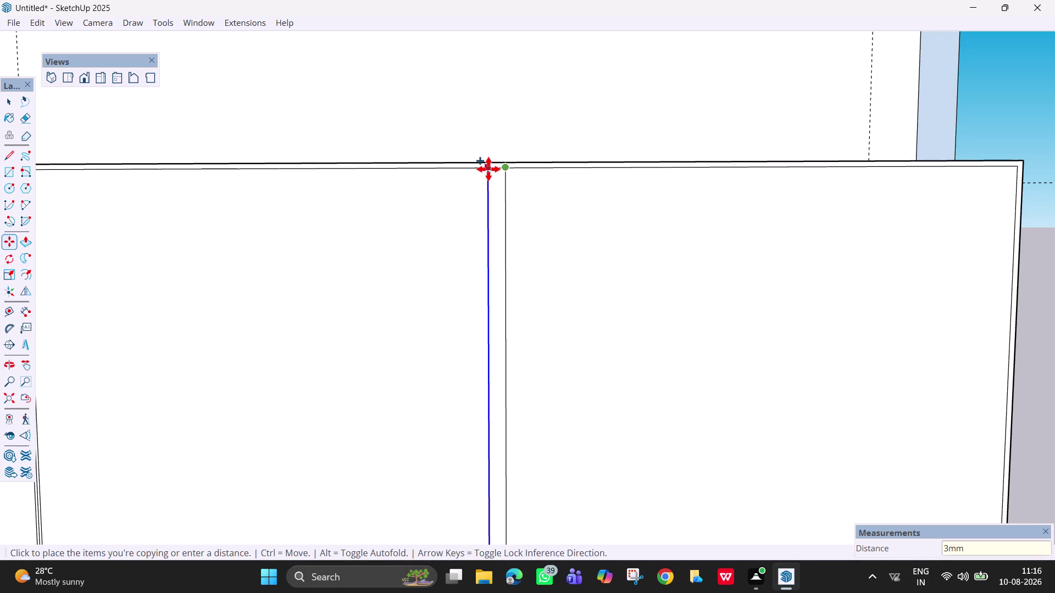
key(Return)
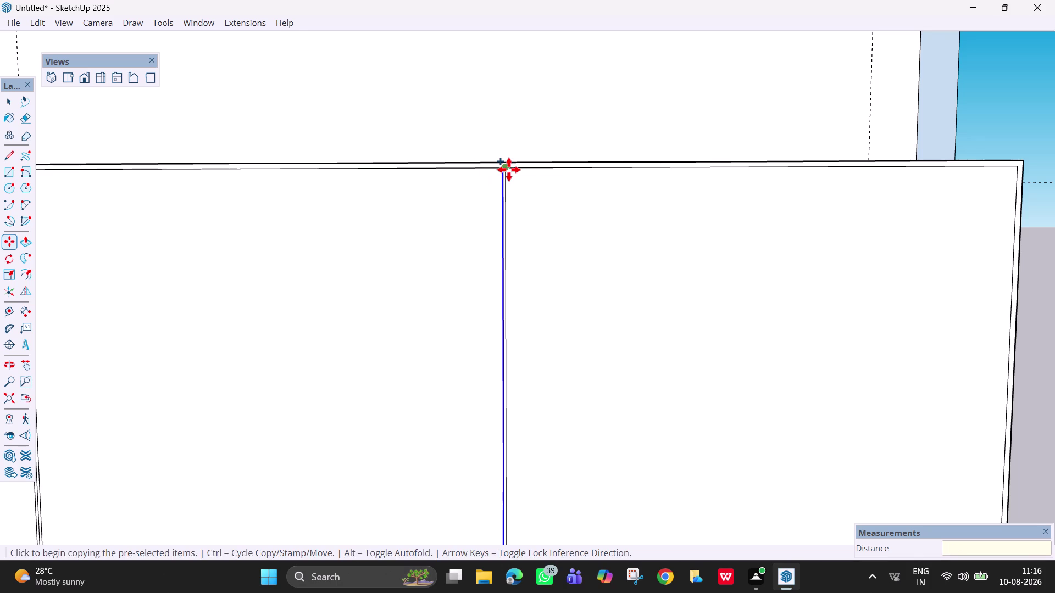
click(503, 170)
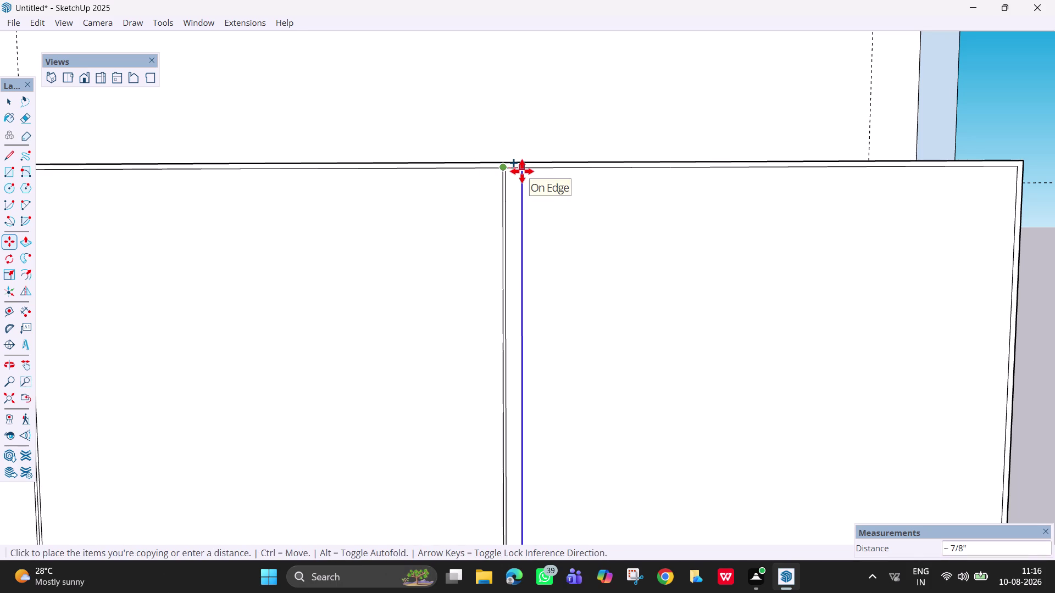
key(6)
text(mm)
key(Return)
scroll(down, 3)
key(Escape)
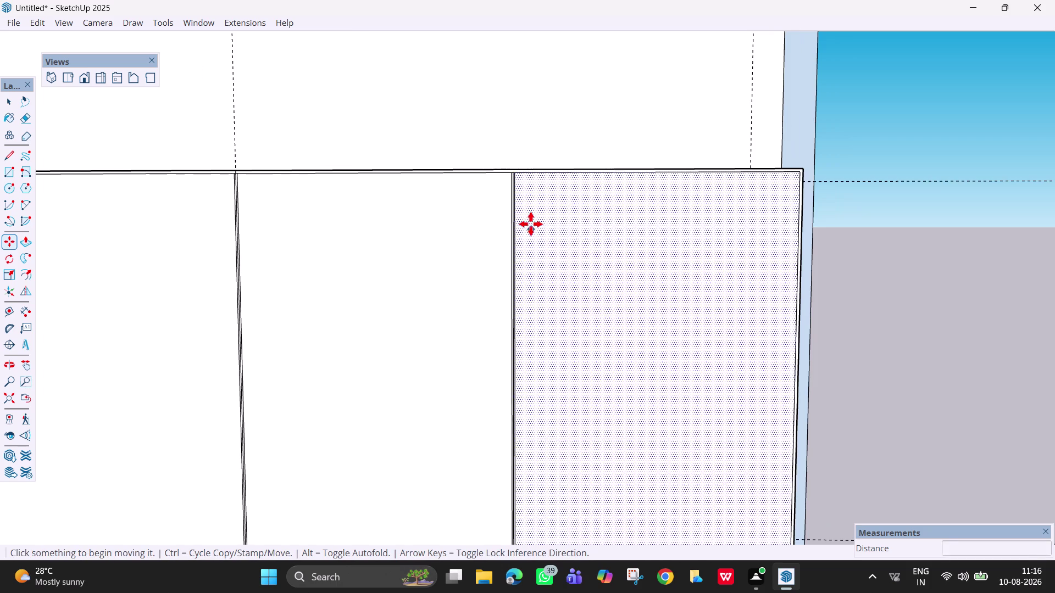
scroll(up, 3)
scroll(up, 3)
key(e)
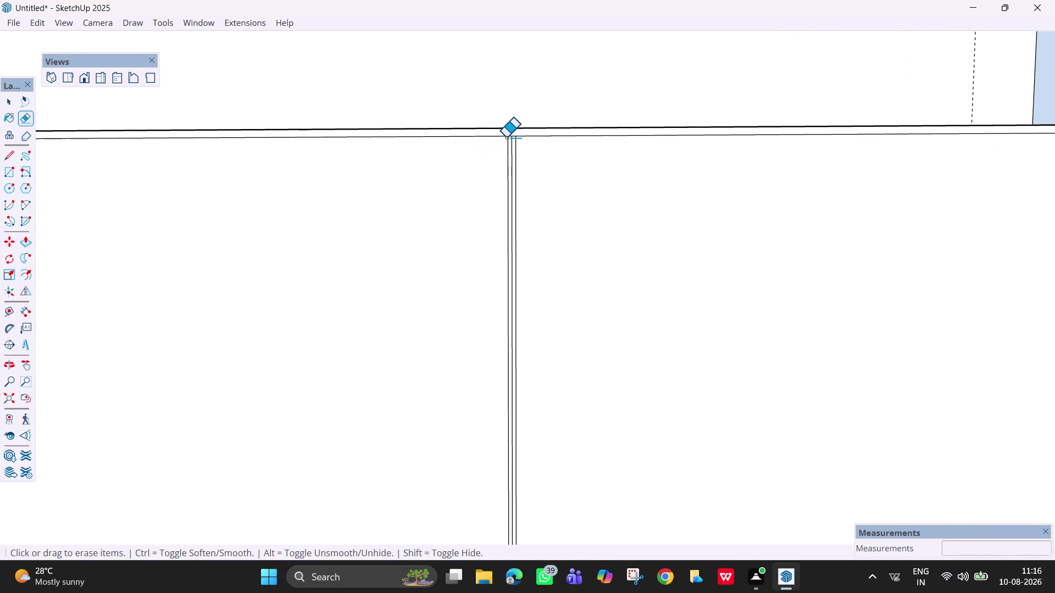
click(513, 137)
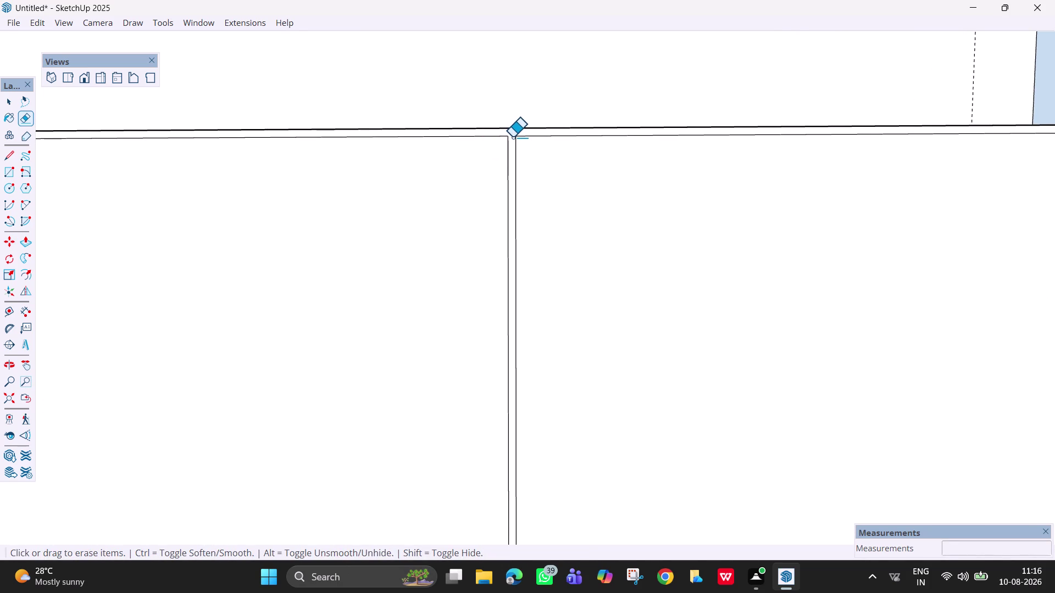
scroll(down, 3)
scroll(down, 3)
key(h)
drag(500, 456, 485, 260)
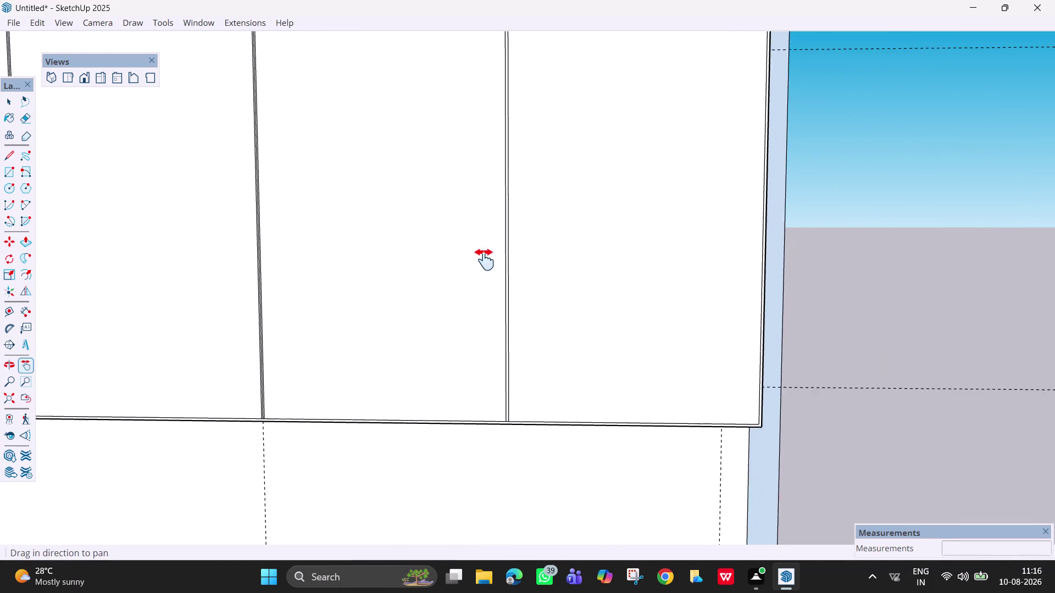
drag(484, 260, 485, 228)
scroll(up, 3)
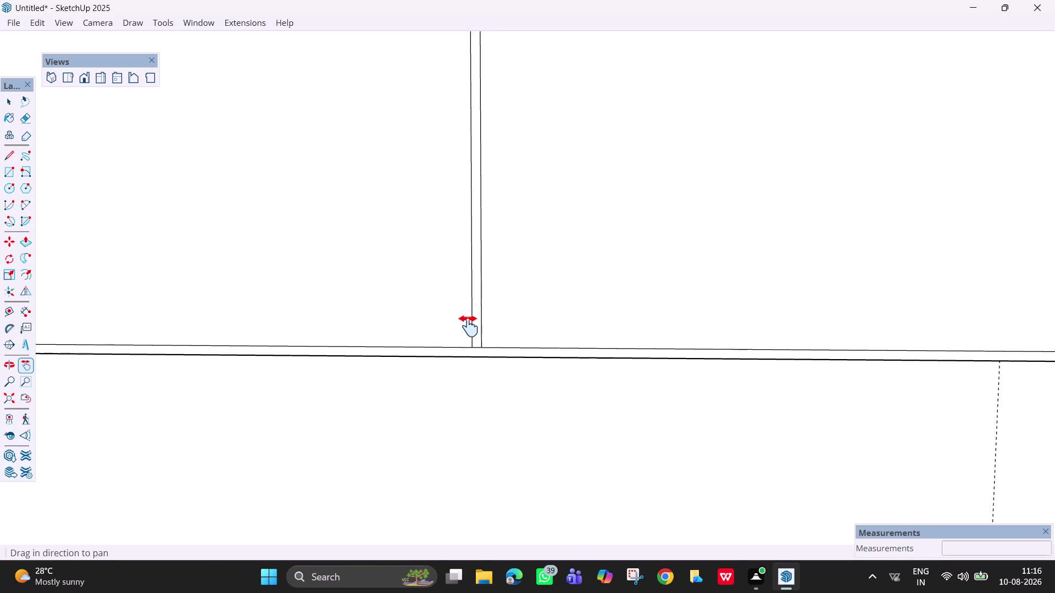
key(e)
click(475, 348)
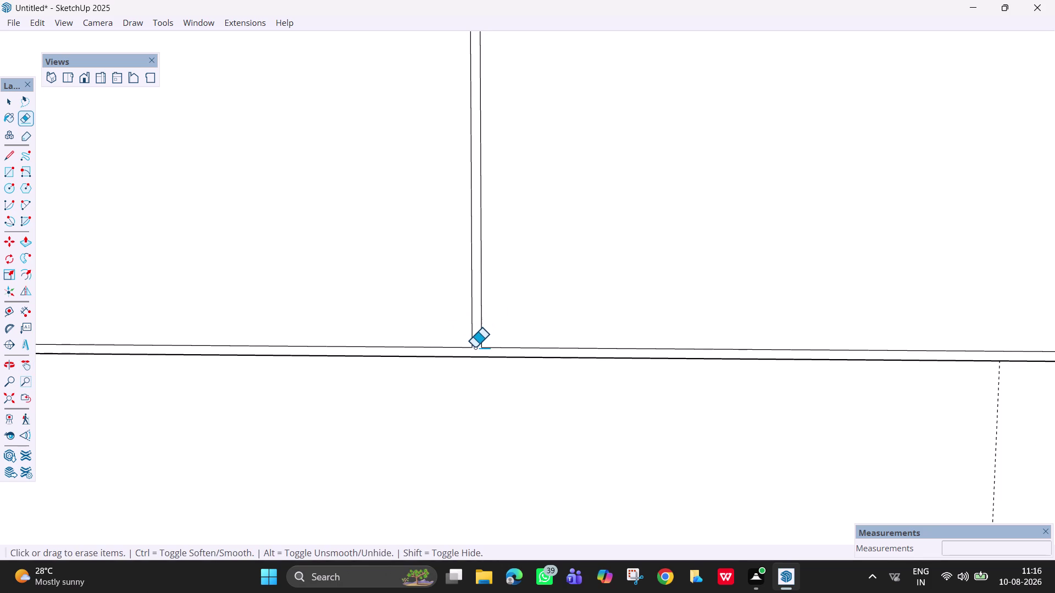
scroll(down, 3)
key(h)
drag(282, 292, 636, 353)
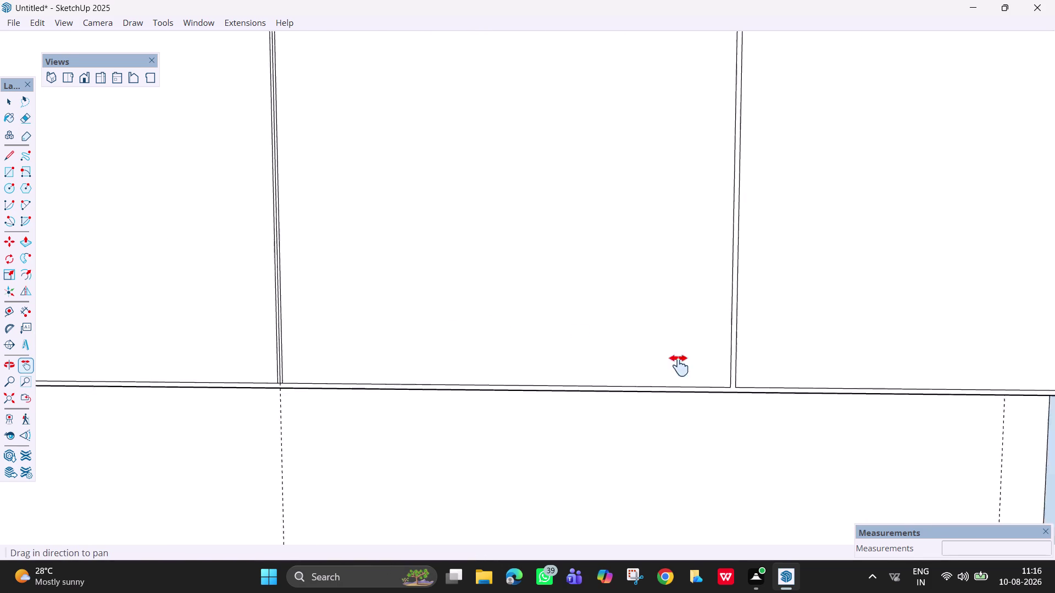
drag(636, 353, 758, 379)
key(e)
scroll(up, 3)
scroll(up, 3)
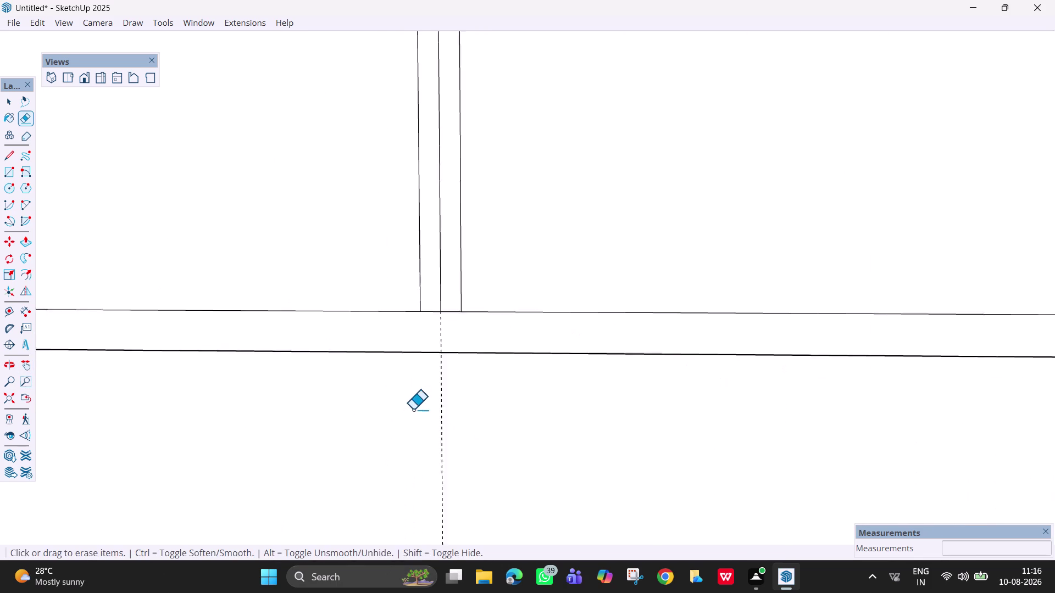
scroll(up, 3)
scroll(down, 3)
scroll(up, 3)
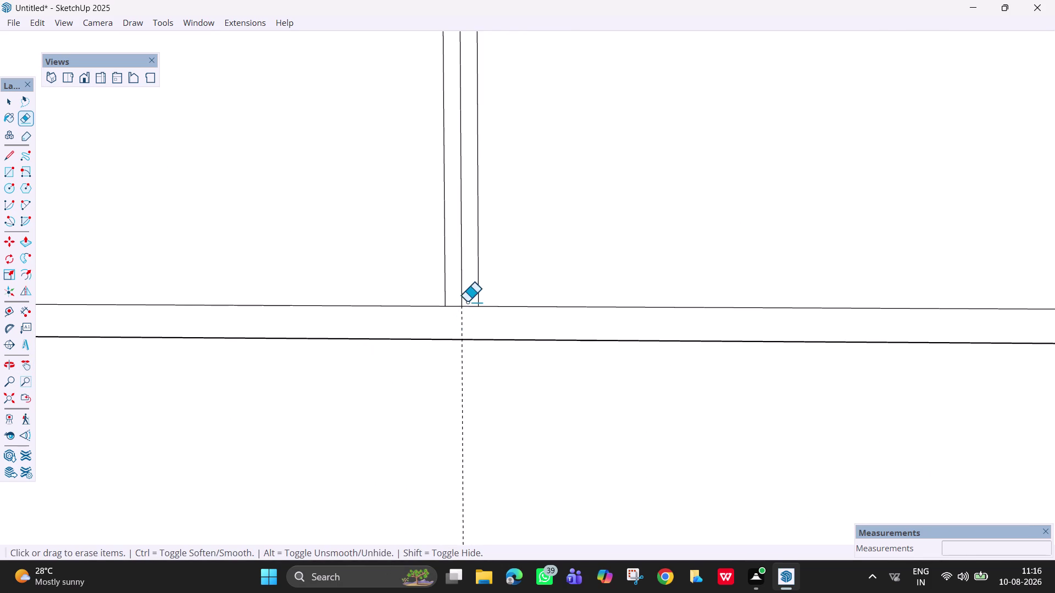
click(458, 302)
click(461, 303)
click(461, 309)
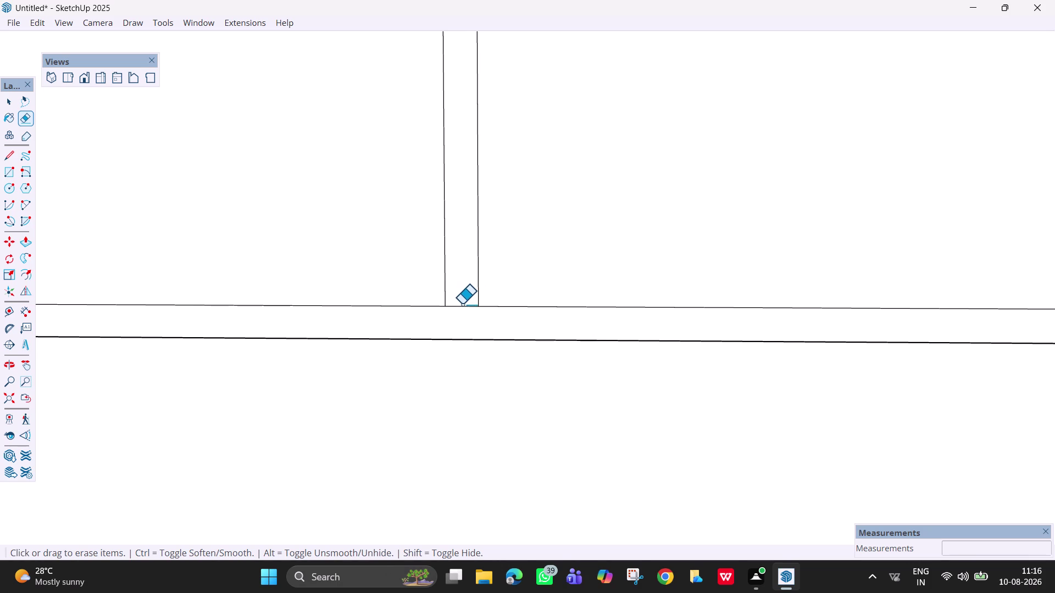
drag(462, 303, 464, 312)
scroll(down, 3)
scroll(down, 3)
key(h)
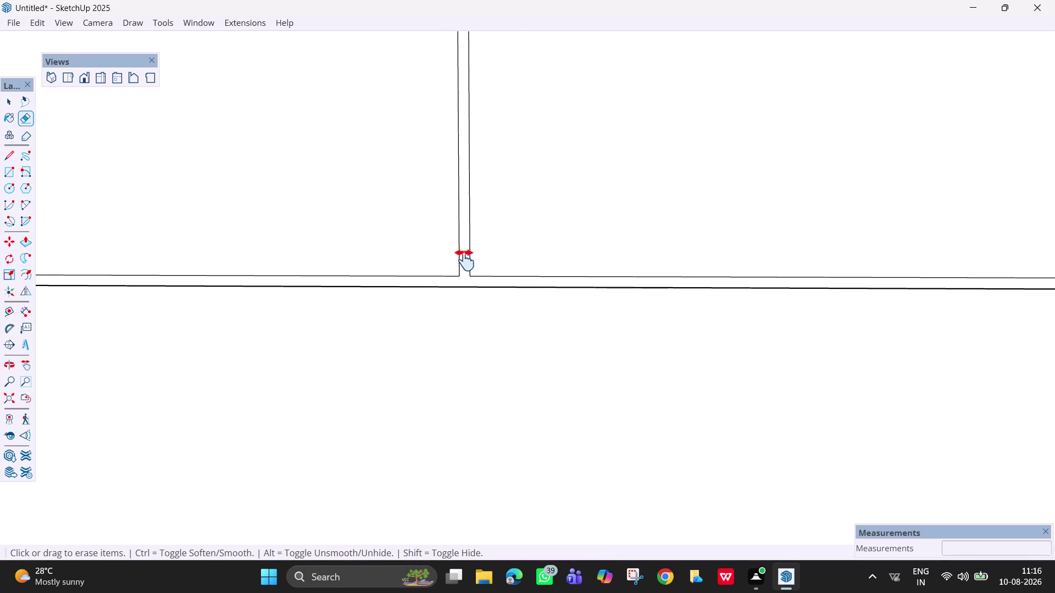
drag(465, 262, 519, 591)
drag(497, 173, 516, 538)
drag(563, 109, 580, 592)
scroll(down, 3)
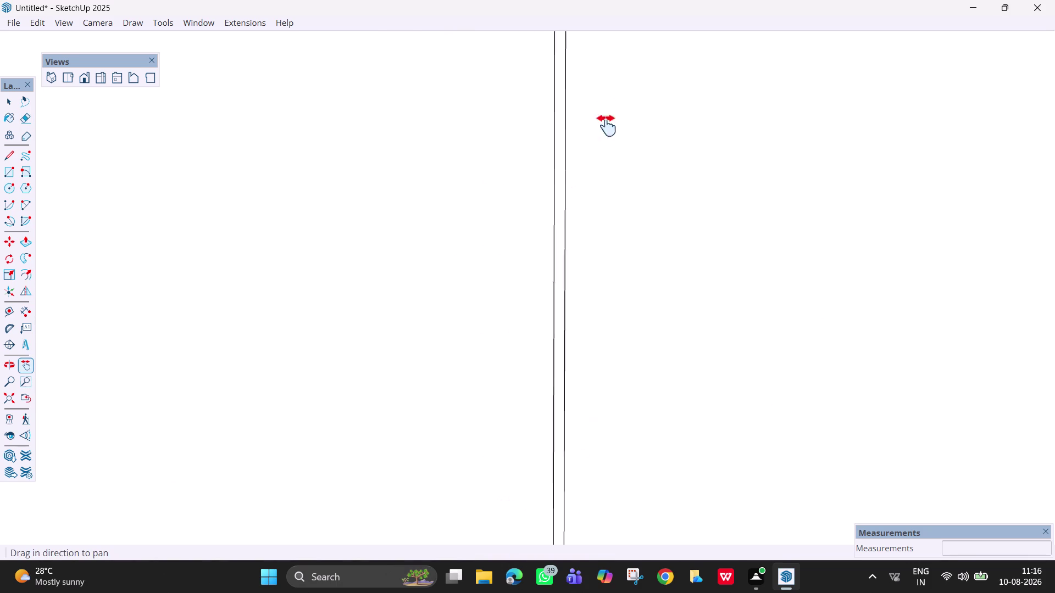
scroll(down, 3)
scroll(down, 3)
drag(607, 162, 605, 316)
scroll(up, 3)
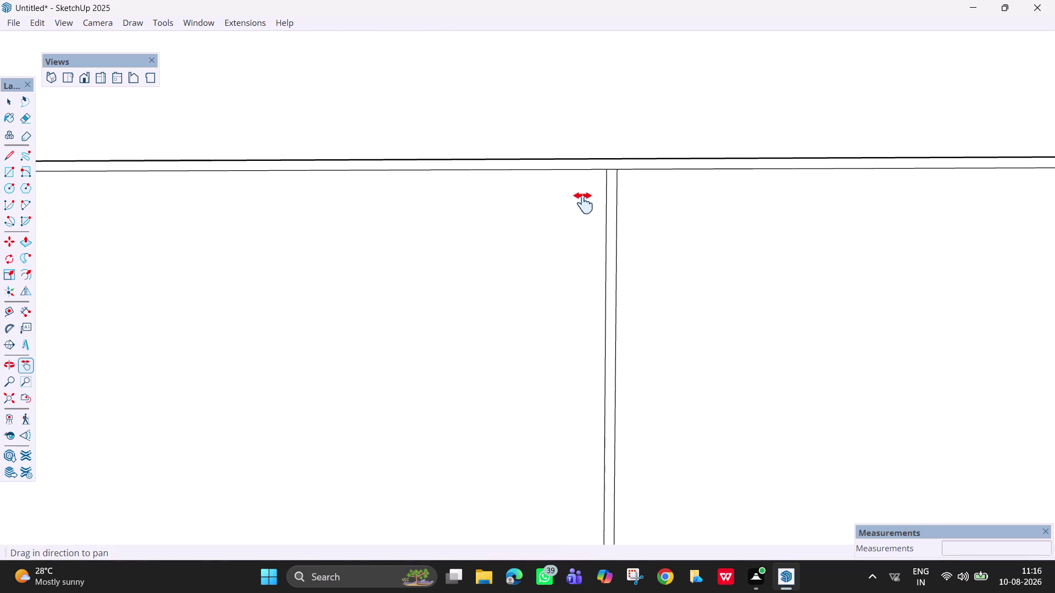
key(e)
scroll(up, 3)
click(605, 168)
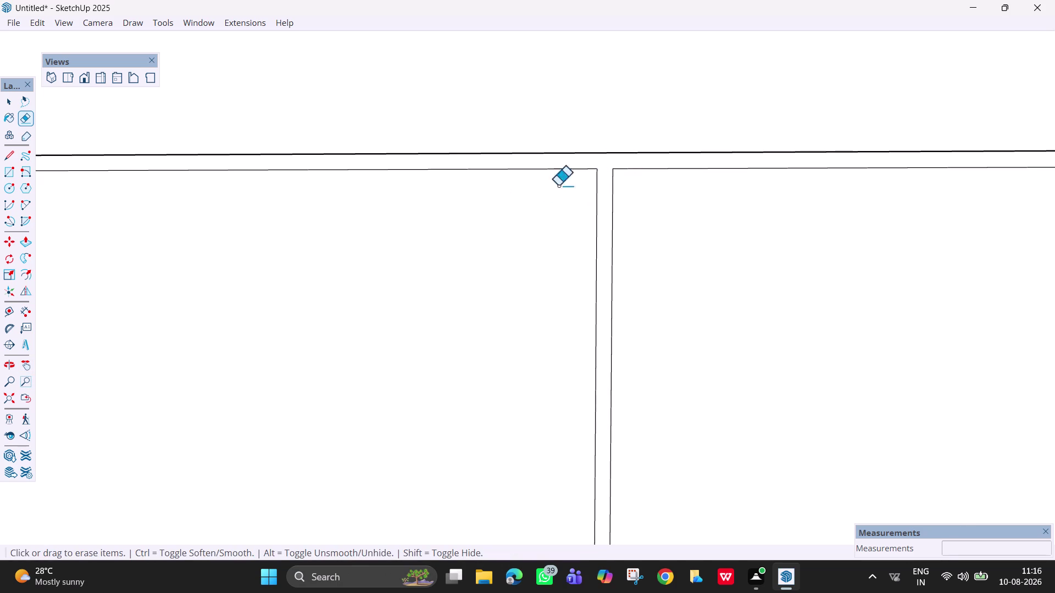
key(h)
drag(383, 257, 1054, 255)
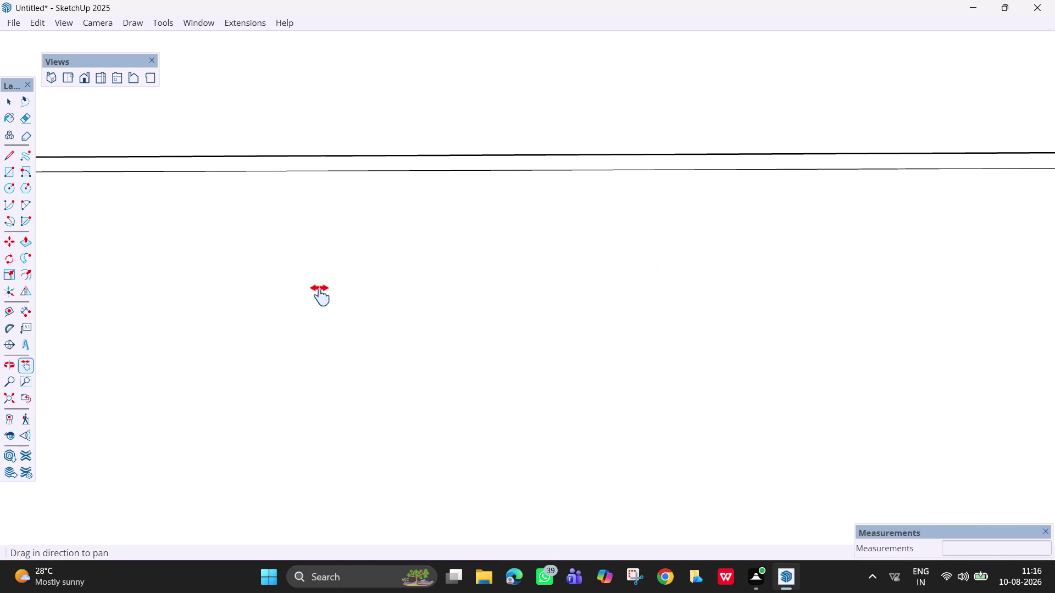
scroll(down, 3)
drag(263, 314, 846, 251)
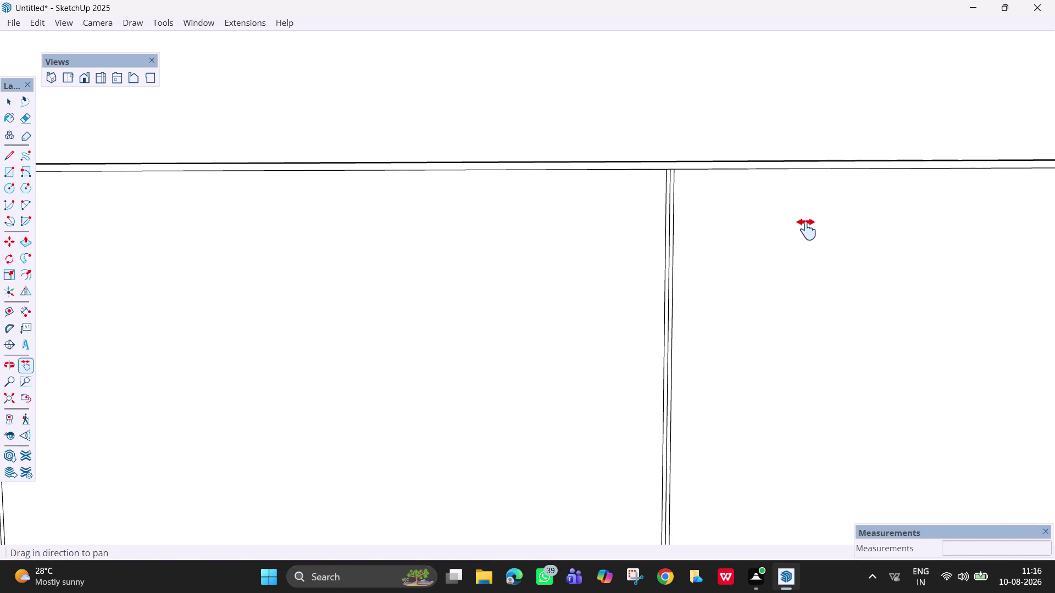
key(e)
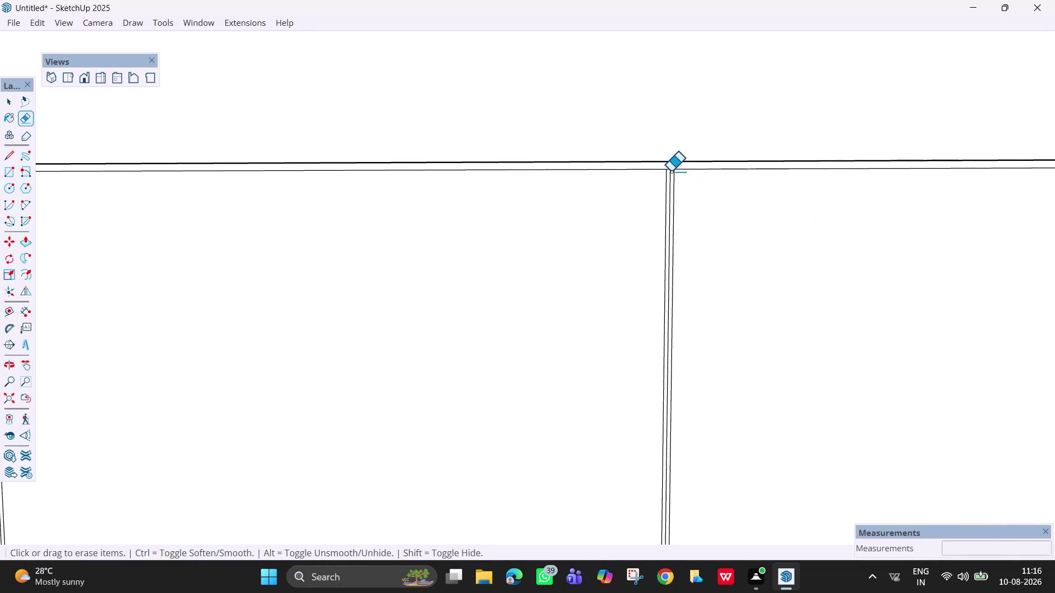
click(670, 171)
scroll(down, 3)
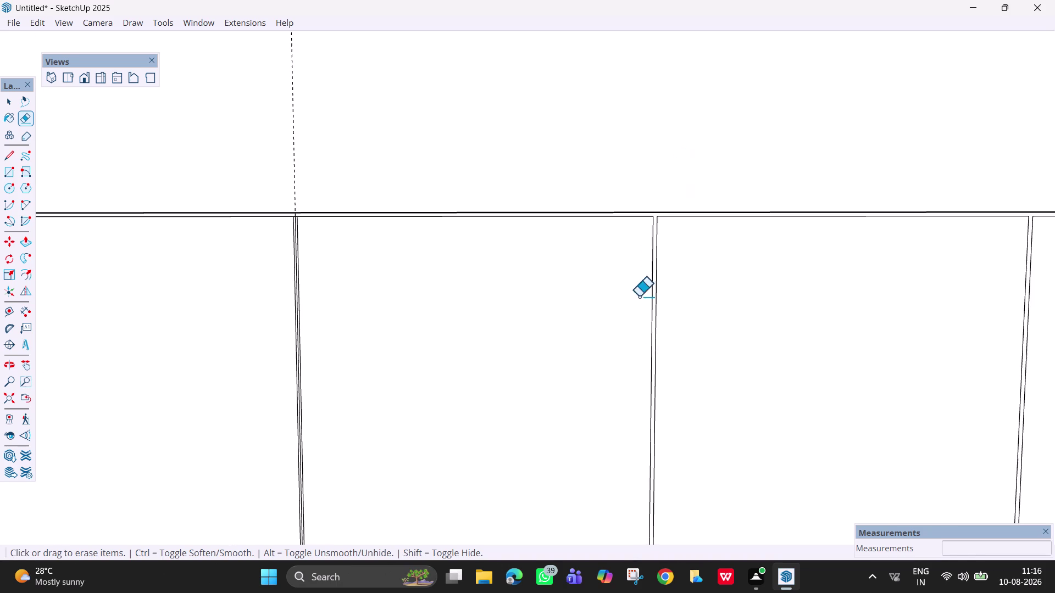
key(h)
drag(686, 406, 667, 0)
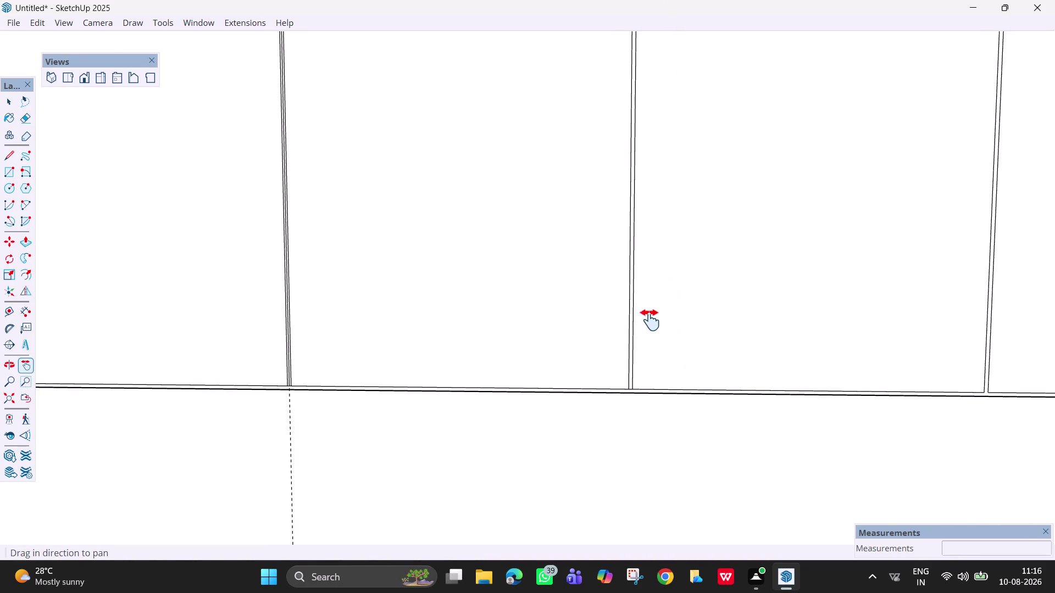
scroll(up, 3)
key(e)
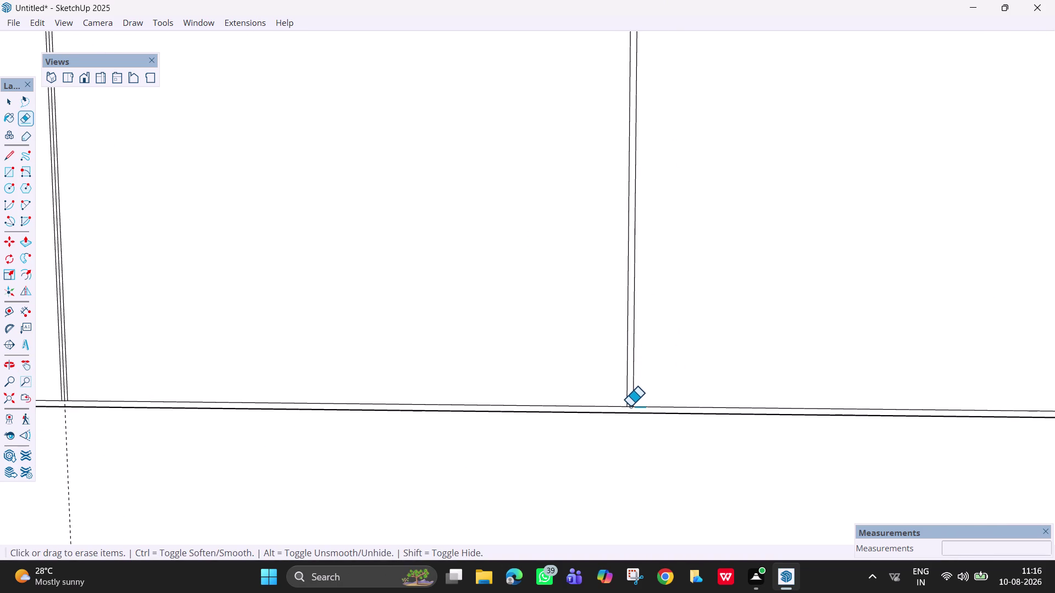
click(630, 406)
key(h)
drag(337, 353, 624, 369)
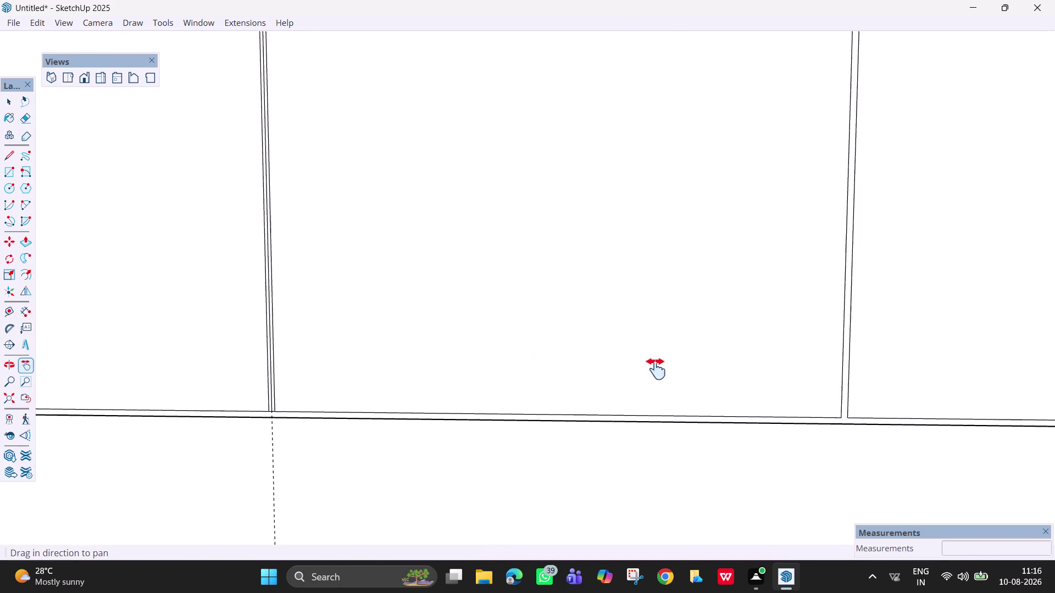
drag(623, 369, 809, 400)
key(e)
scroll(up, 3)
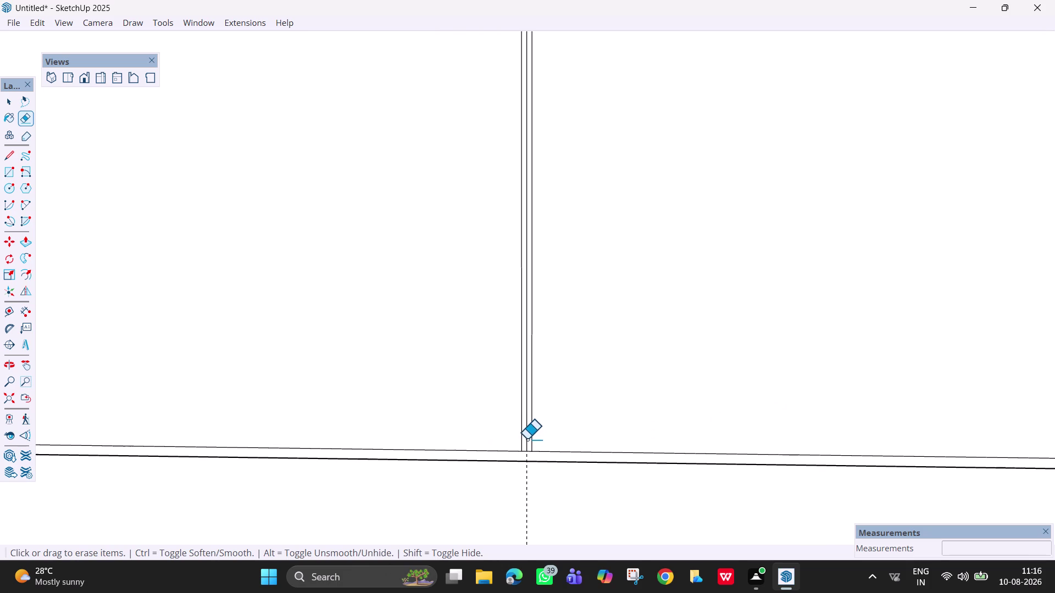
click(527, 451)
scroll(down, 3)
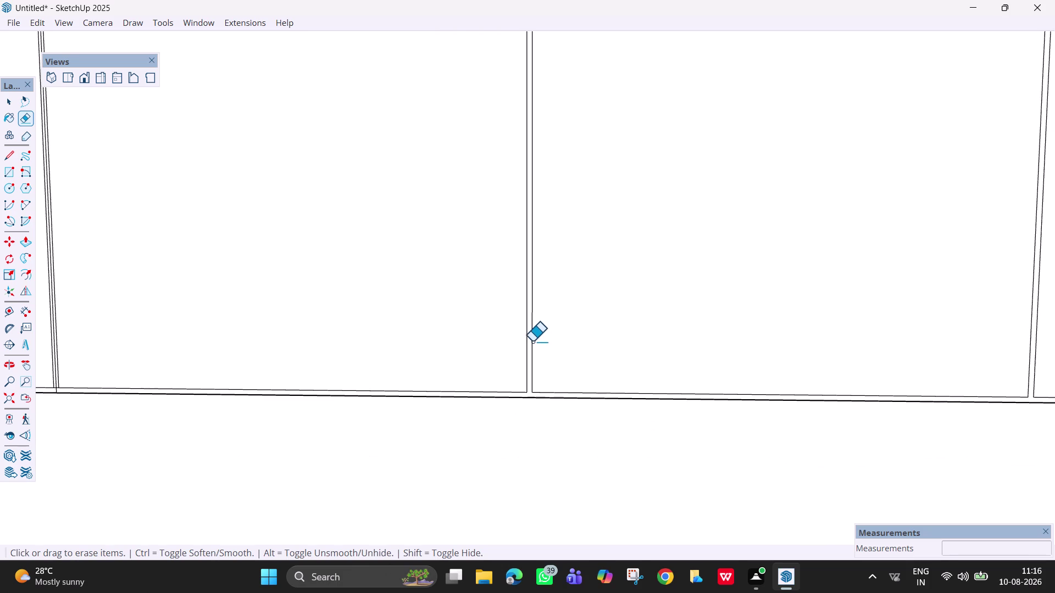
key(h)
drag(601, 111, 639, 592)
drag(599, 210, 611, 417)
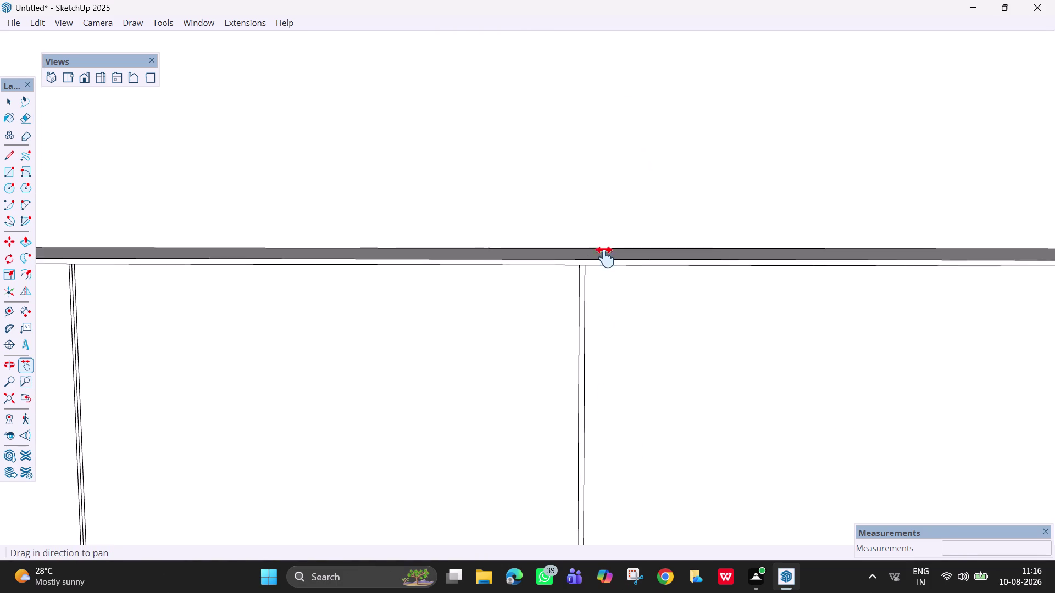
scroll(up, 3)
key(e)
click(568, 268)
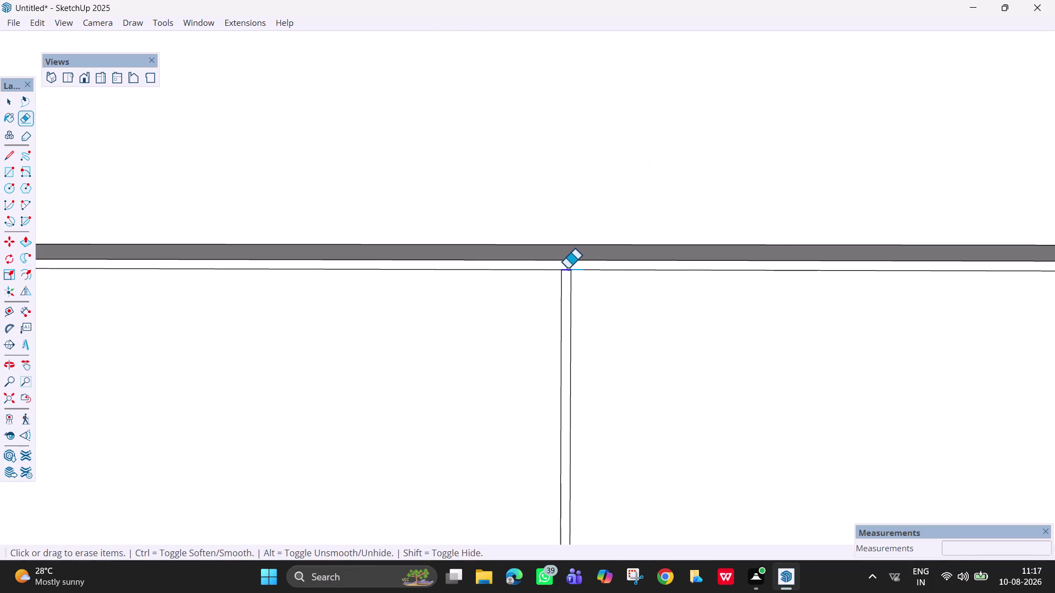
scroll(down, 3)
scroll(down, 3)
scroll(up, 3)
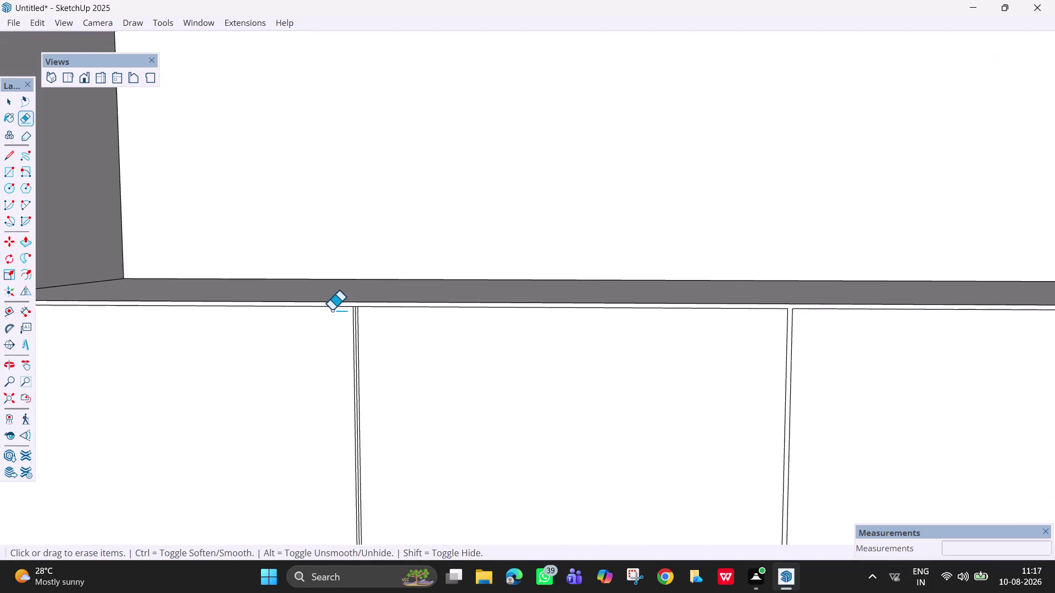
scroll(up, 3)
click(407, 296)
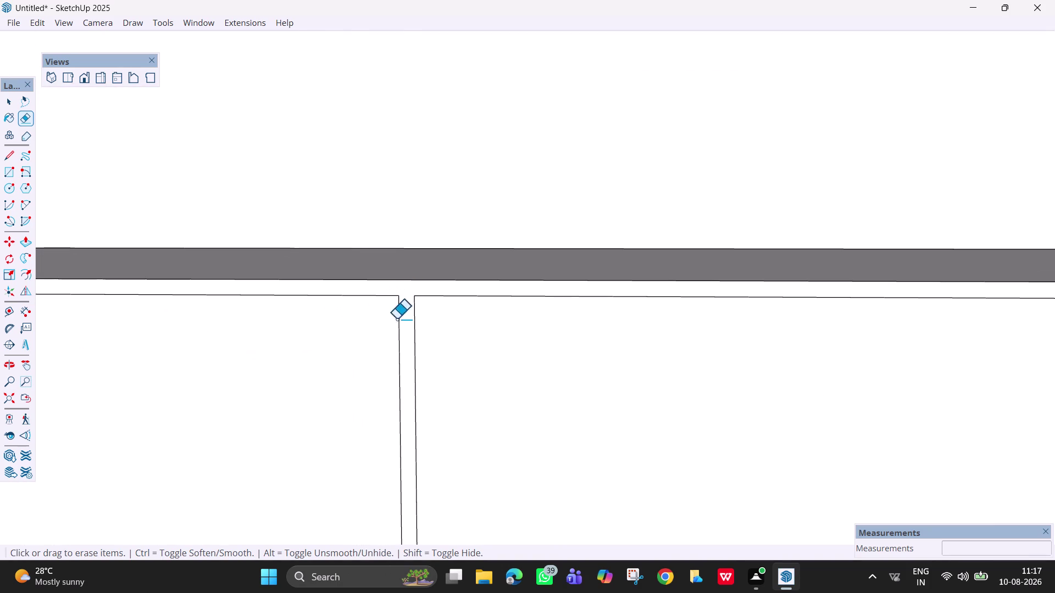
scroll(down, 3)
scroll(down, 3)
key(h)
drag(457, 440, 488, 37)
drag(477, 302, 482, 216)
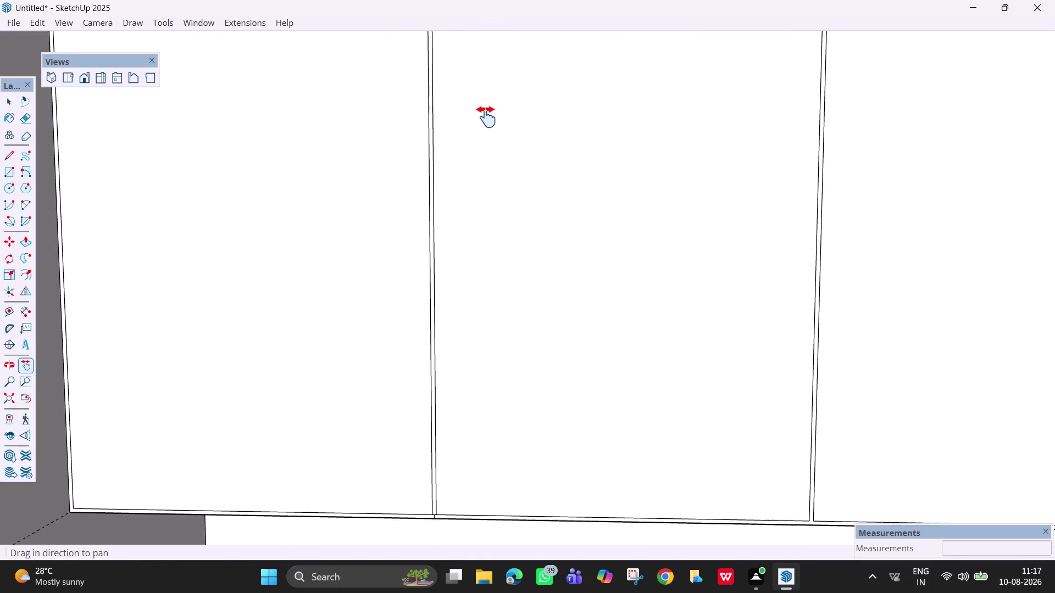
drag(482, 216, 486, 111)
scroll(up, 3)
key(e)
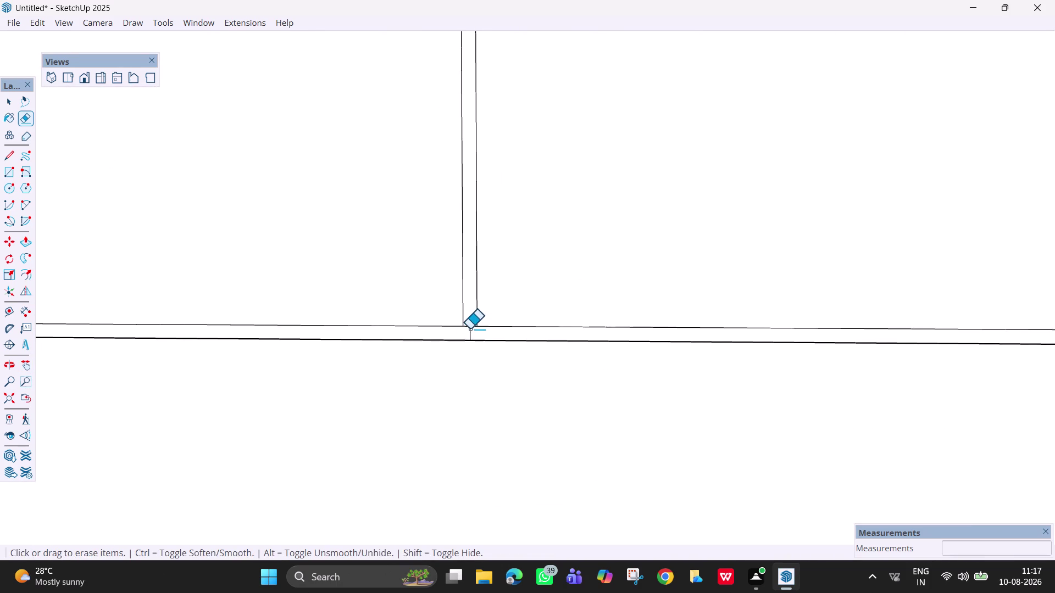
click(470, 329)
drag(470, 322, 470, 327)
scroll(down, 3)
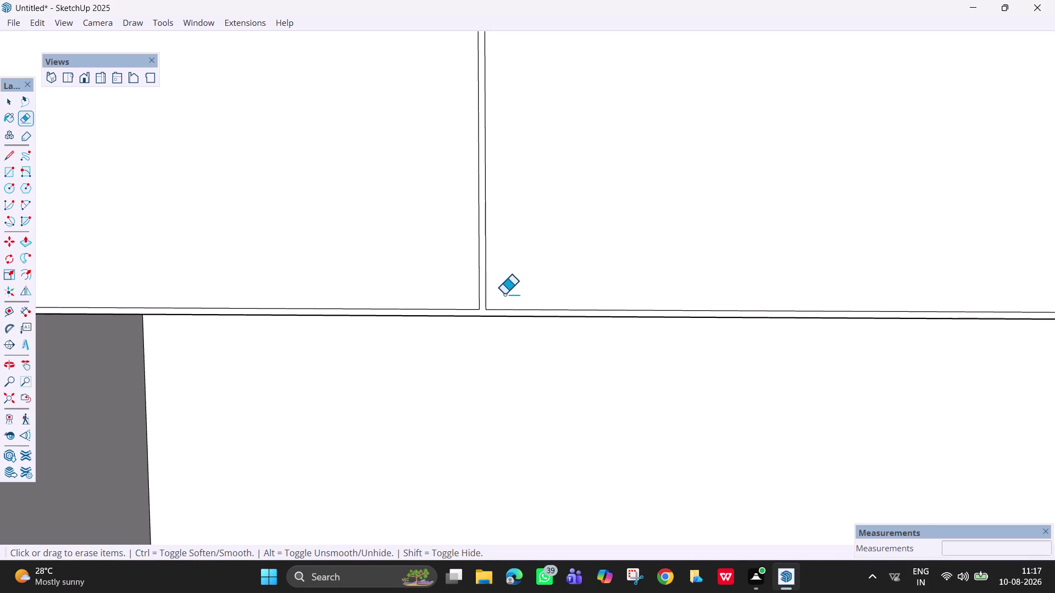
scroll(down, 3)
scroll(down, 3)
key(h)
drag(814, 216, 796, 264)
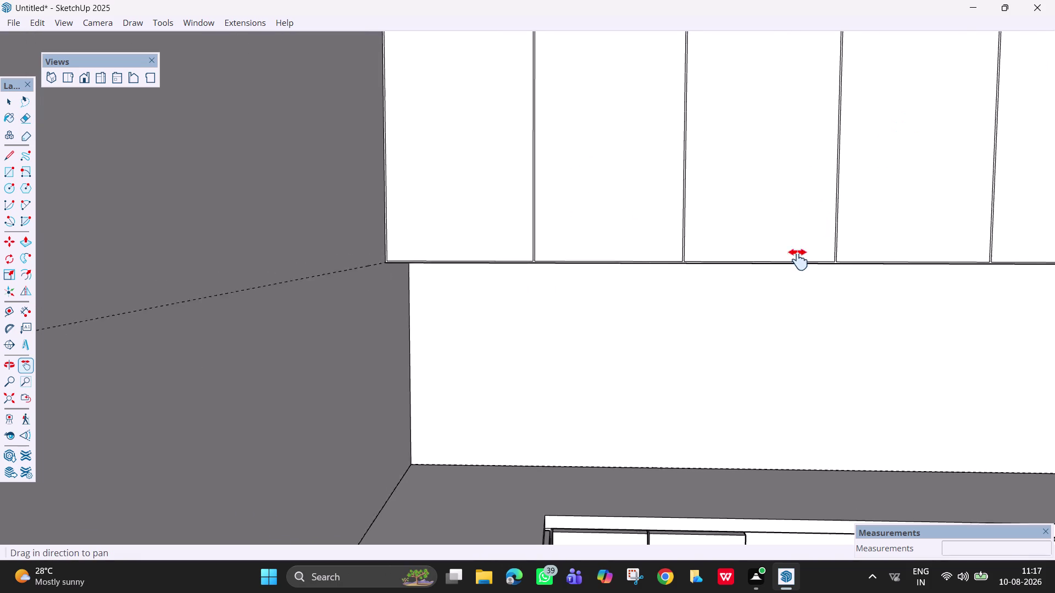
drag(797, 264, 535, 368)
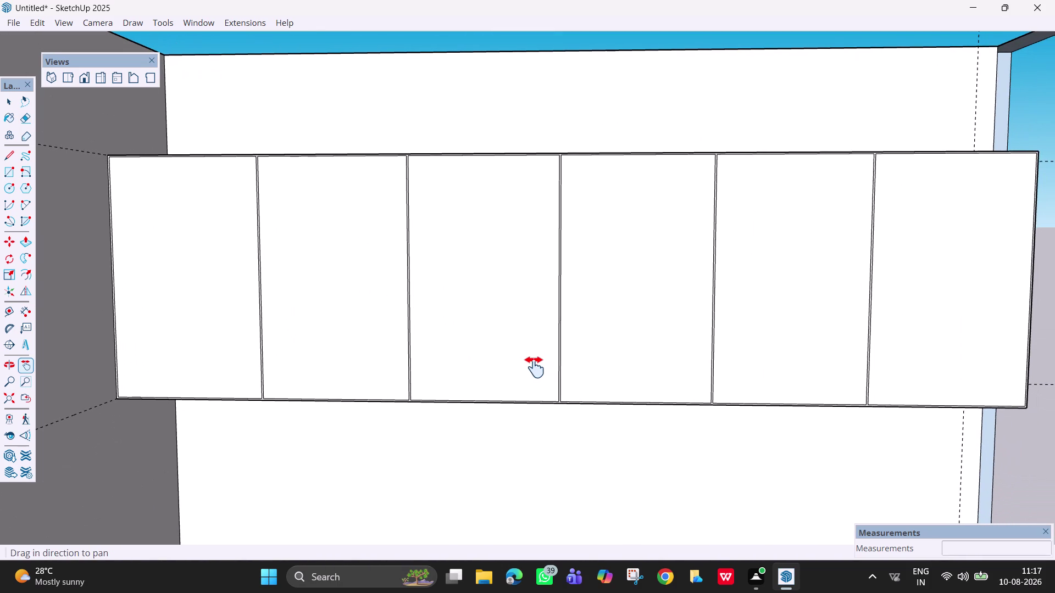
Push/pull the leftmost cabinet front 18 mm and repeat on the other five fronts.
key(p)
click(245, 305)
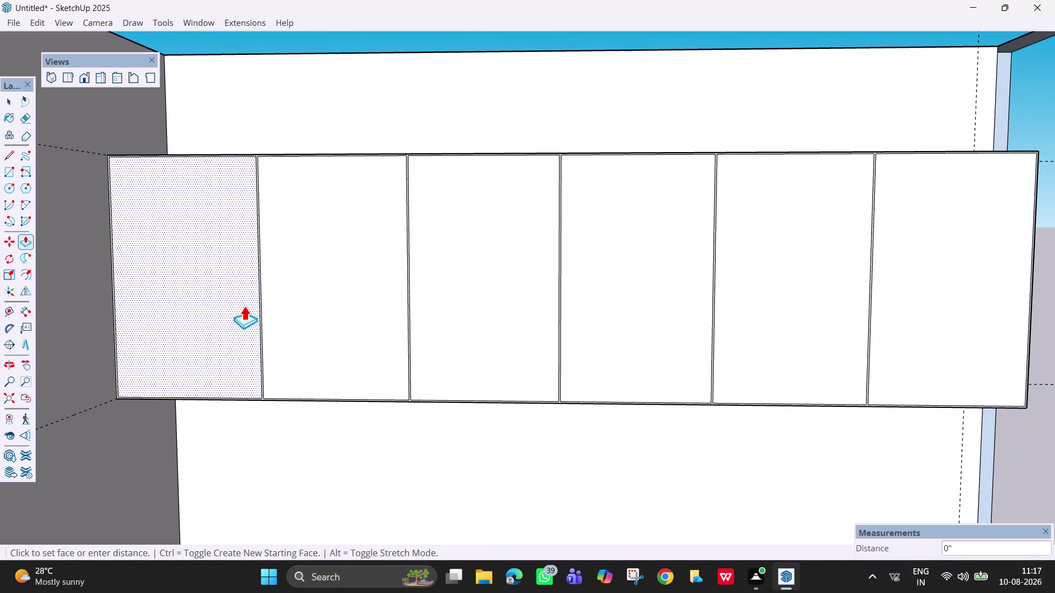
text(18m)
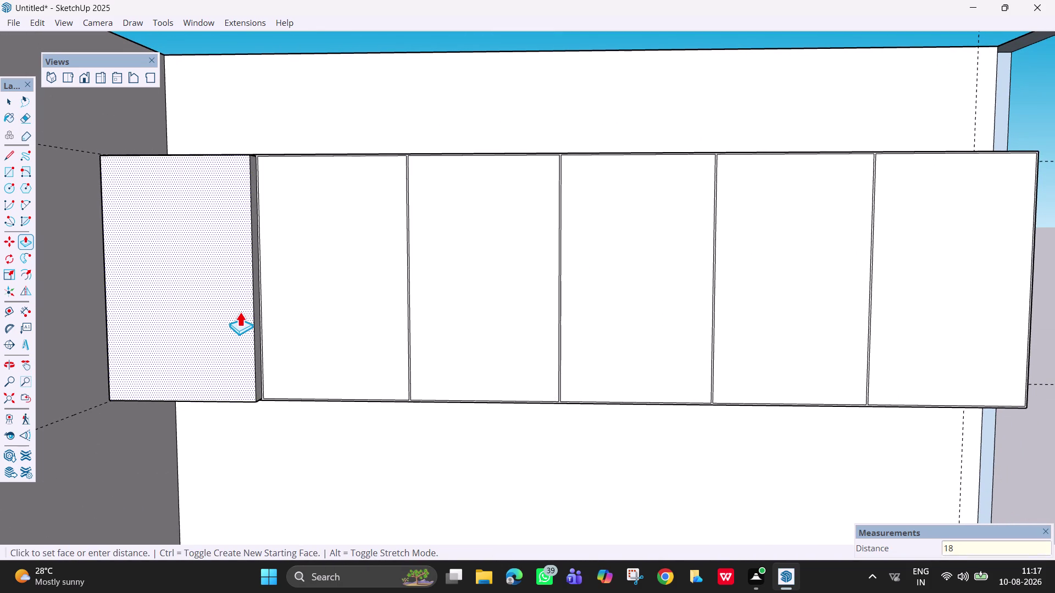
text(m)
key(Return)
double_click(331, 342)
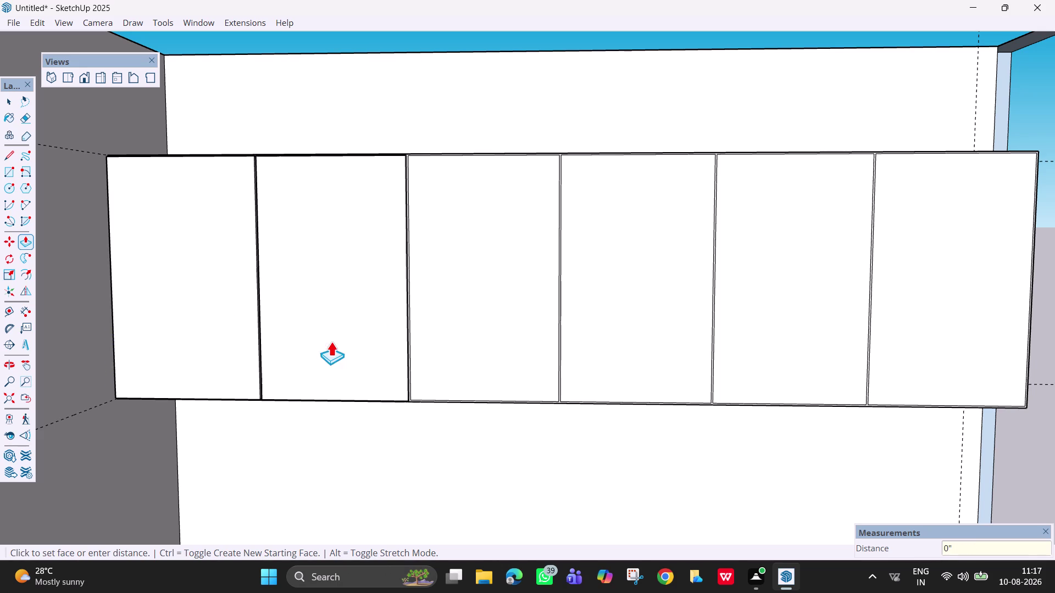
double_click(452, 307)
double_click(610, 309)
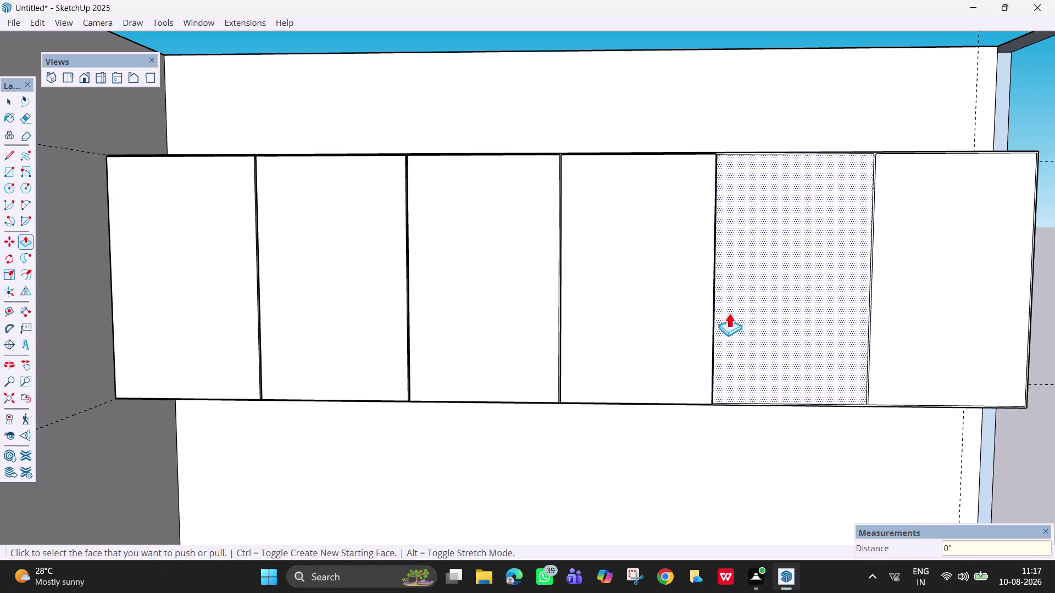
double_click(746, 314)
double_click(953, 279)
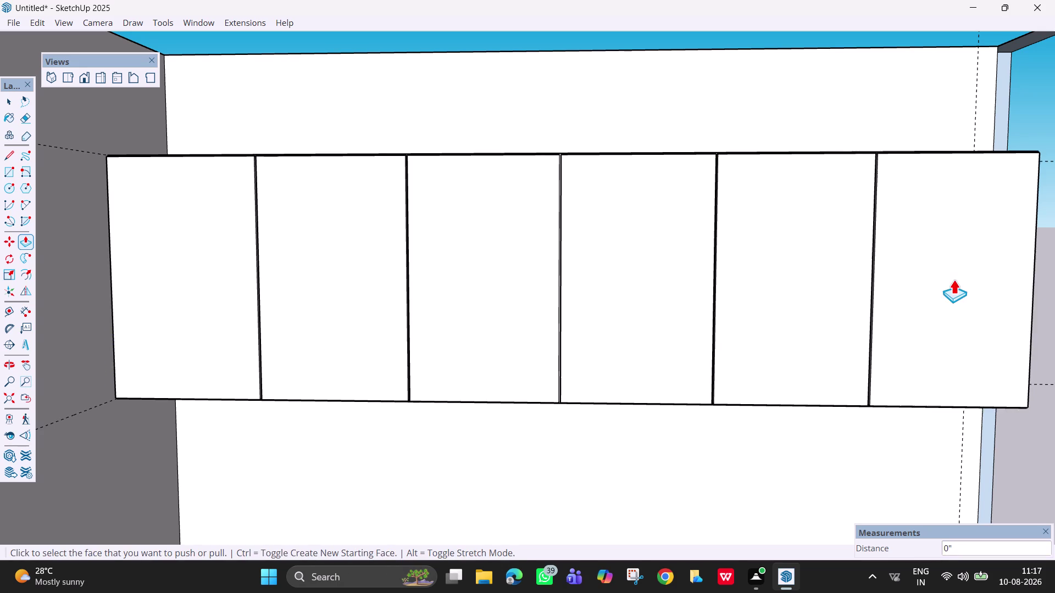
Check the cabinet depths, undo the six extrusions, and reapply them to two fronts.
middle_drag(857, 248, 865, 353)
scroll(down, 3)
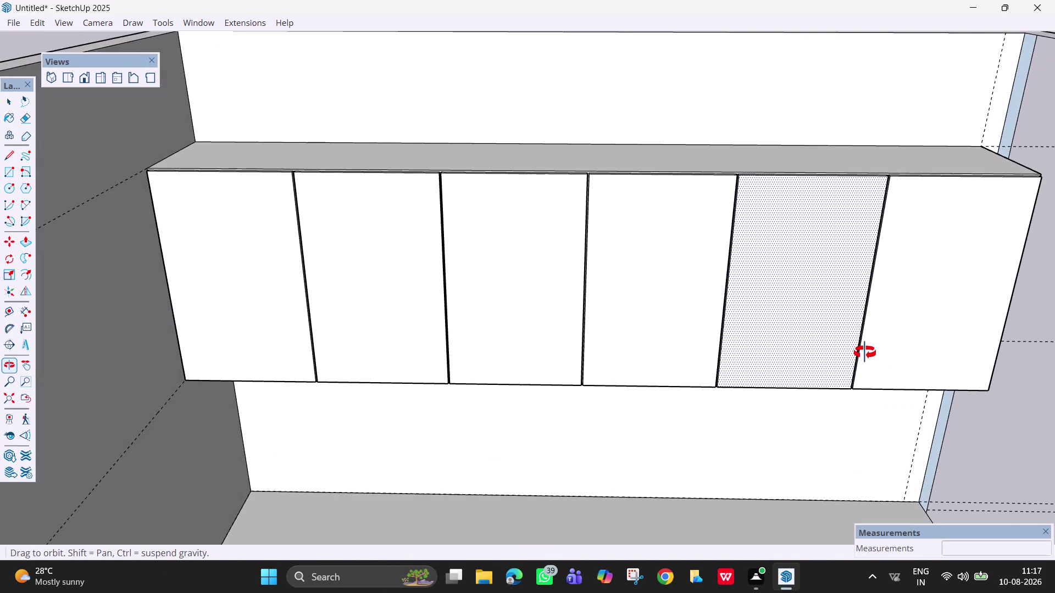
middle_drag(864, 353, 814, 275)
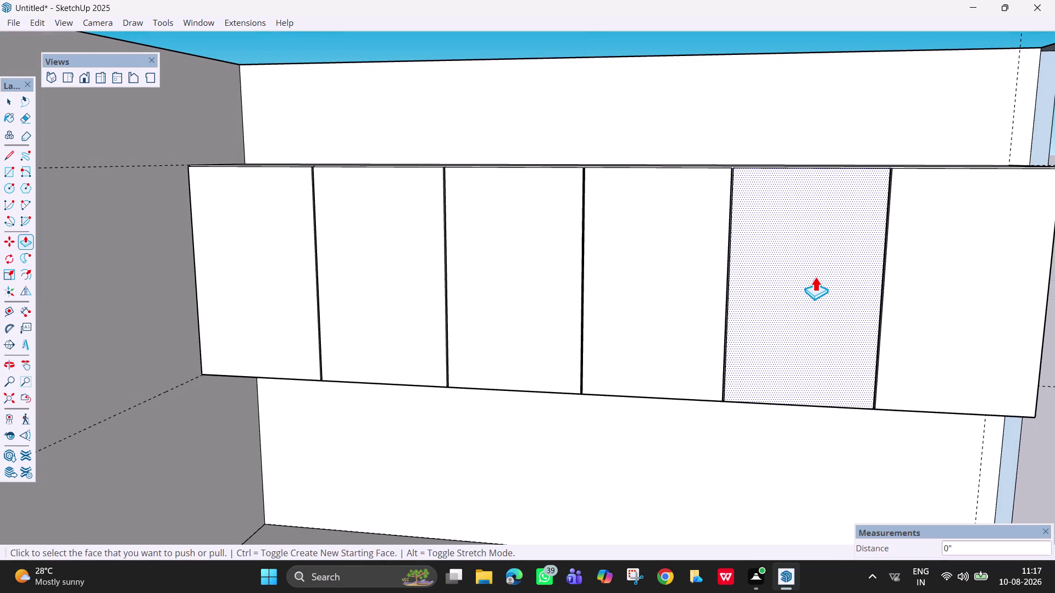
key(ctrl+z)
key(ctrl+z)
key(ctrl+z)
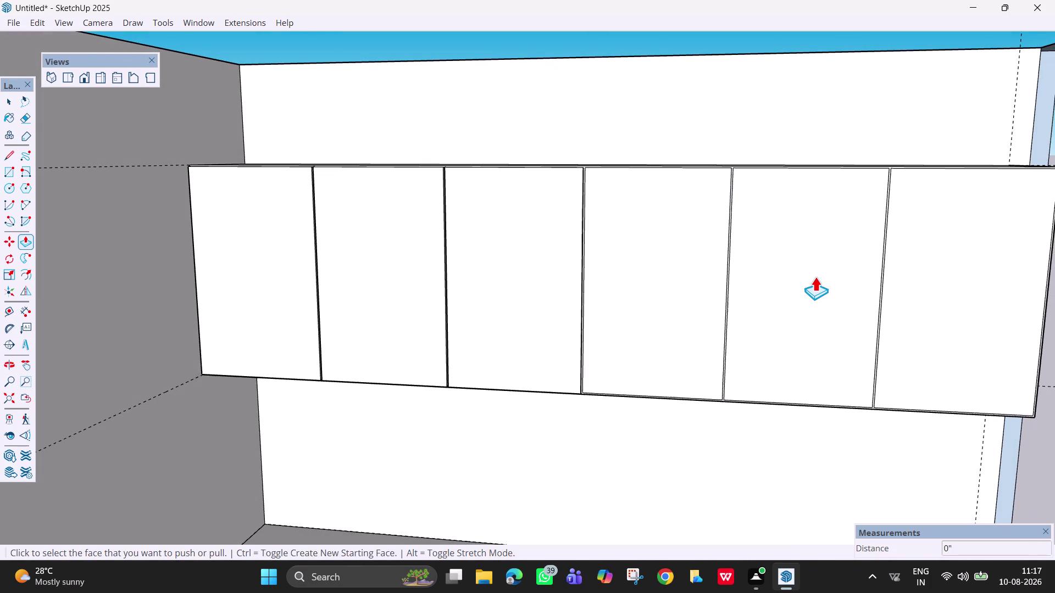
key(ctrl+z)
key(ctrl+z)
key(ctrl+z)
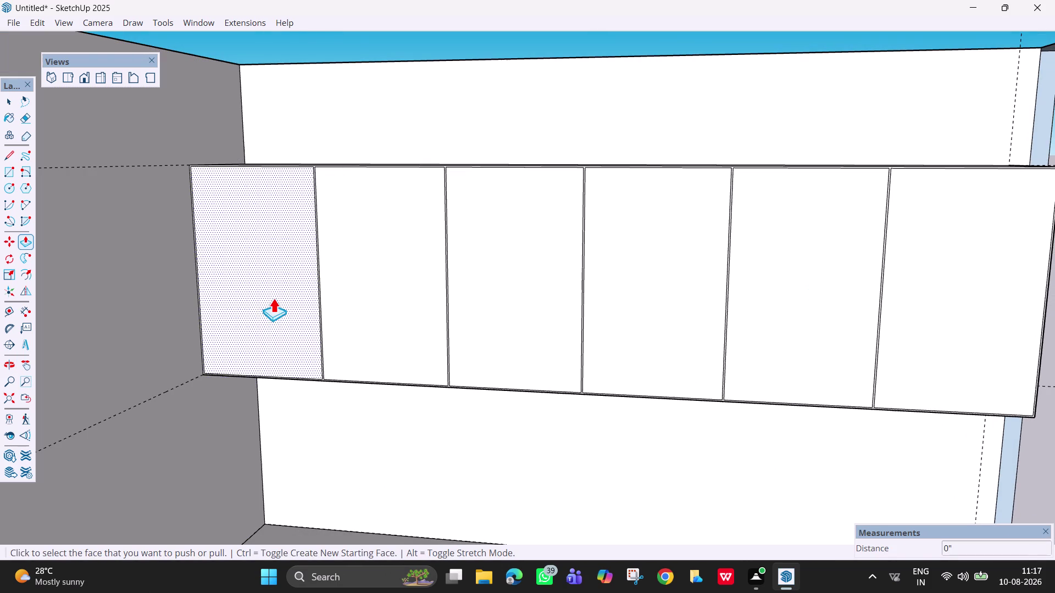
double_click(278, 295)
double_click(362, 323)
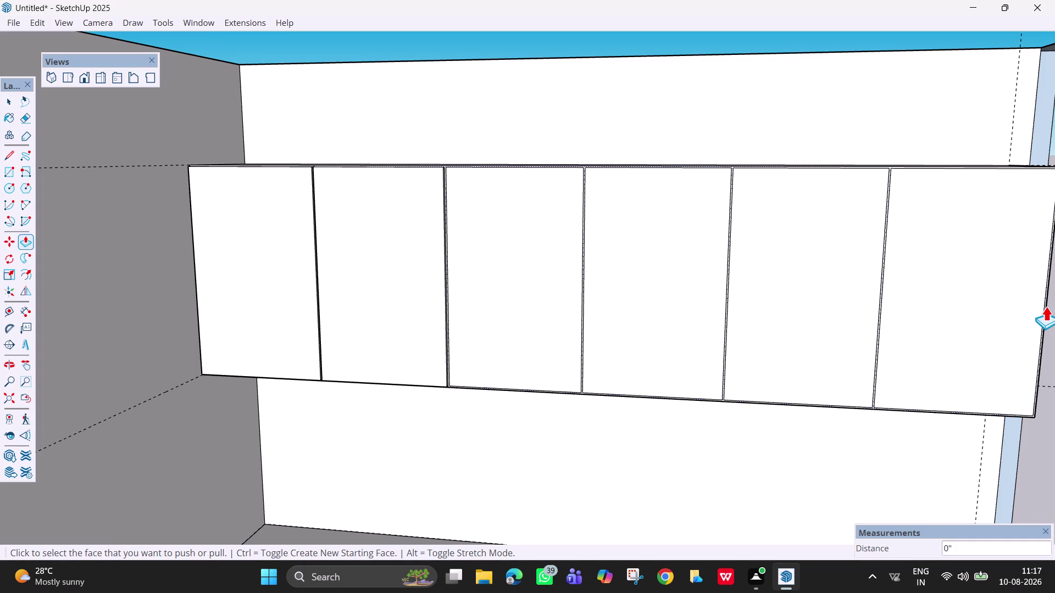
Undo all recent extrusions and edits, returning the cabinet front to its six-door state.
key(ctrl+z)
key(ctrl+z)
key(ctrl+z)
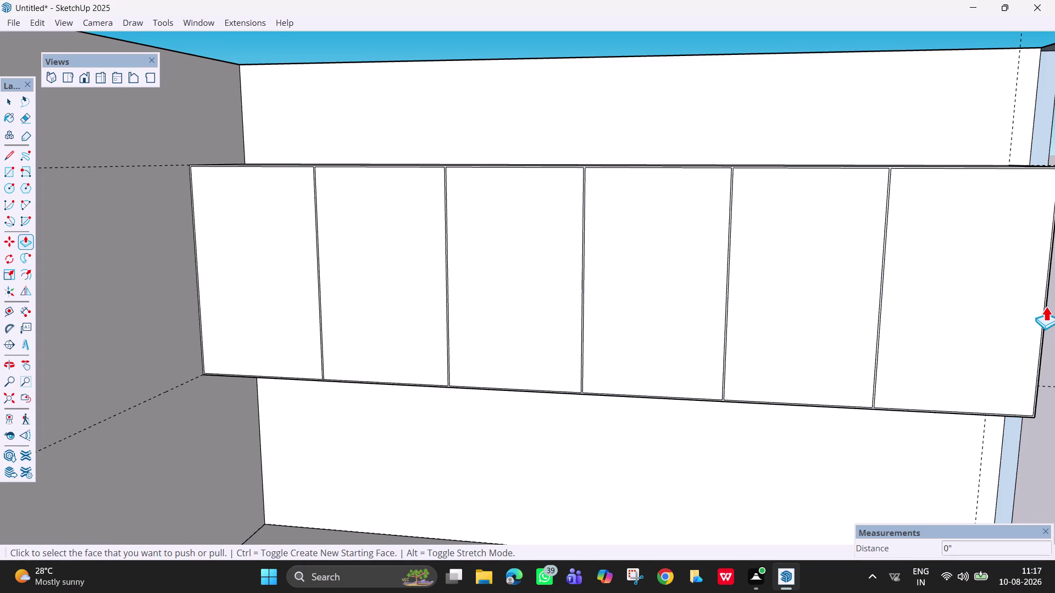
key(ctrl+z)
key(ctrl+z)
key(ctrl+z)
key(ctrl+z)
key(ctrl+z)
key(ctrl+z)
key(ctrl+z)
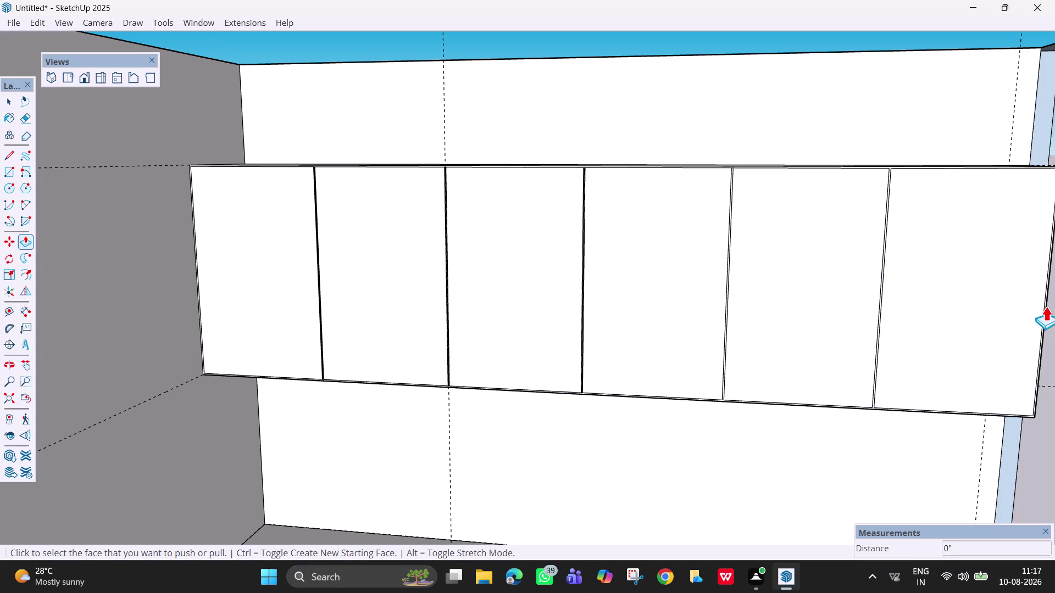
key(ctrl+z)
key(ctrl+z)
key(ctrl+z)
key(ctrl+z)
key(ctrl+z)
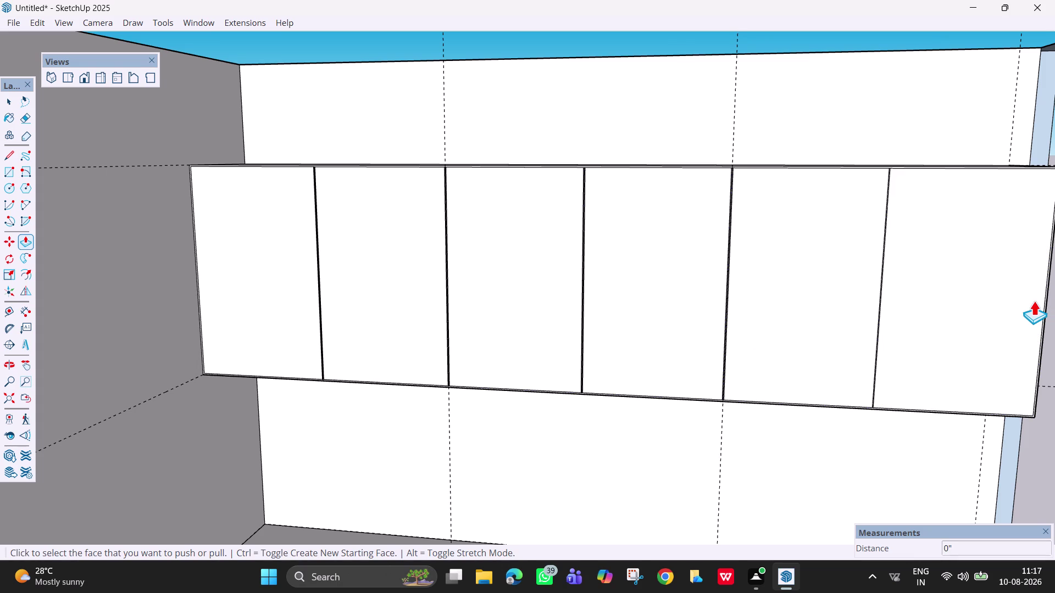
key(ctrl+z)
key(ctrl+z)
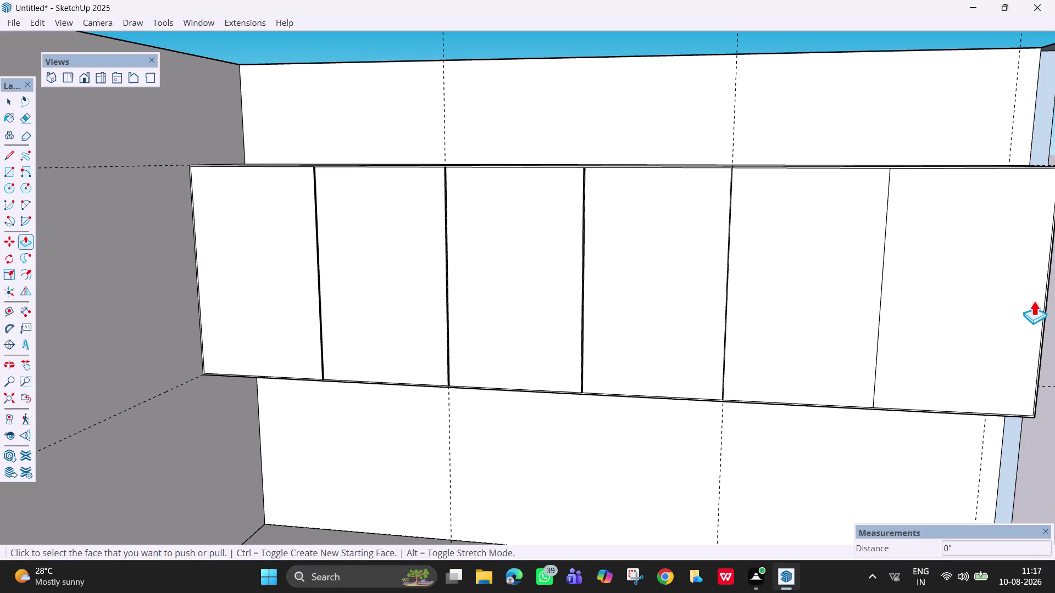
key(ctrl+z)
key(ctrl+z)
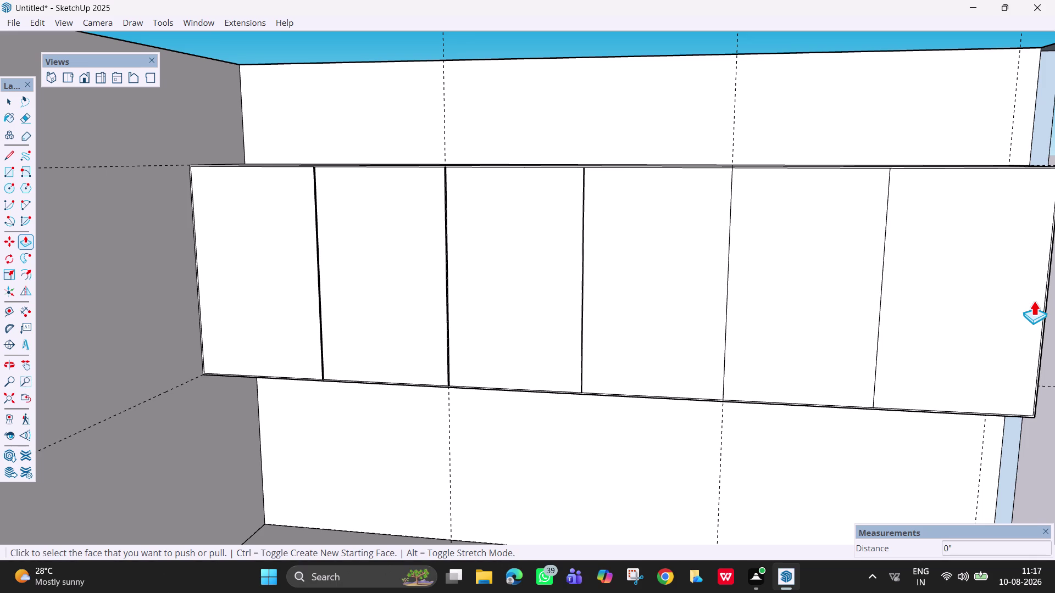
key(ctrl+z)
key(ctrl+z)
key(ctrl+z)
key(ctrl+z)
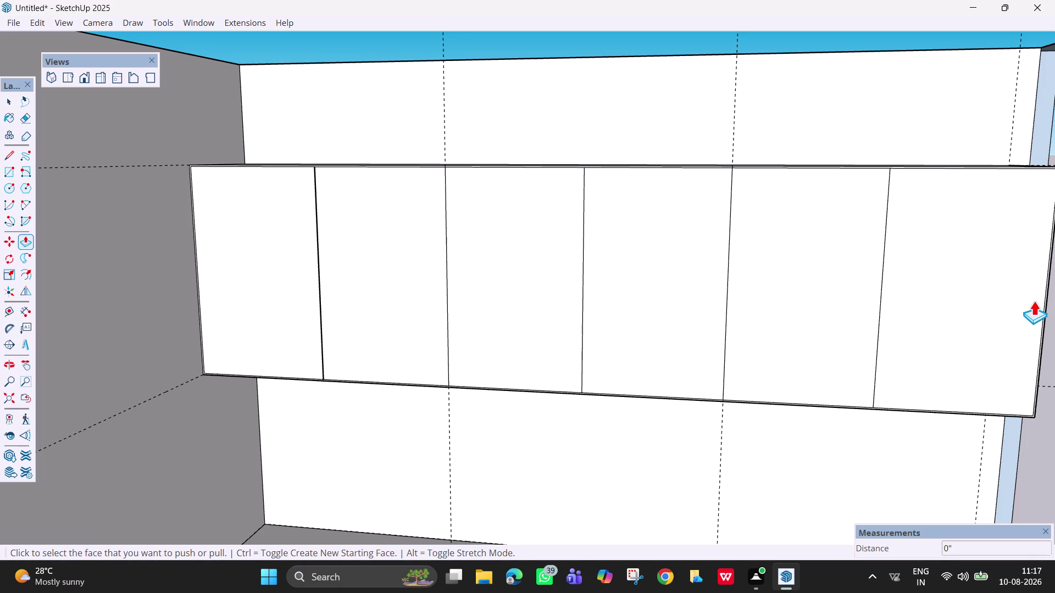
key(ctrl+z)
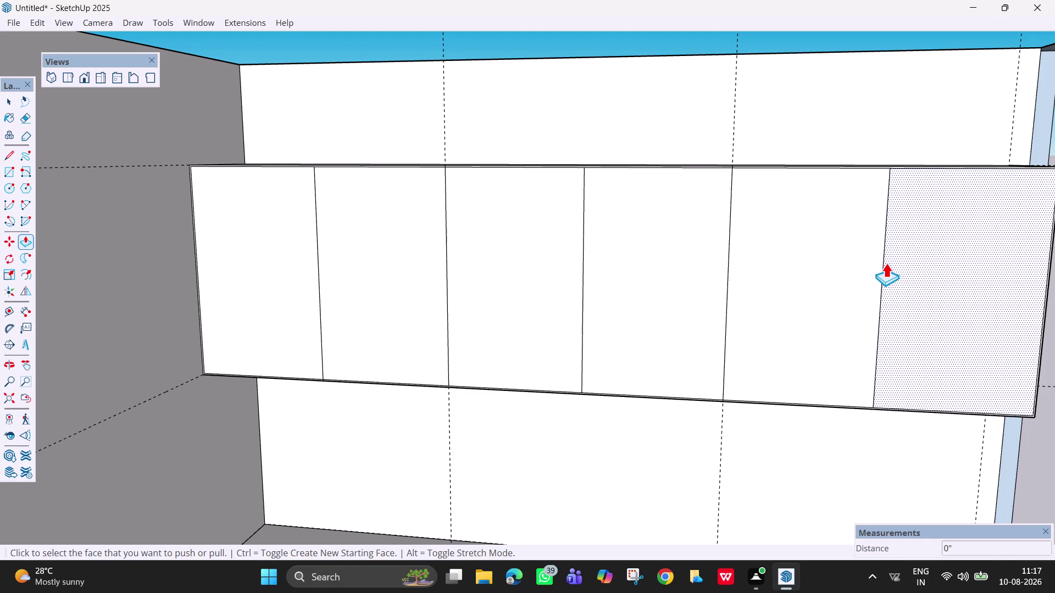
text(b)
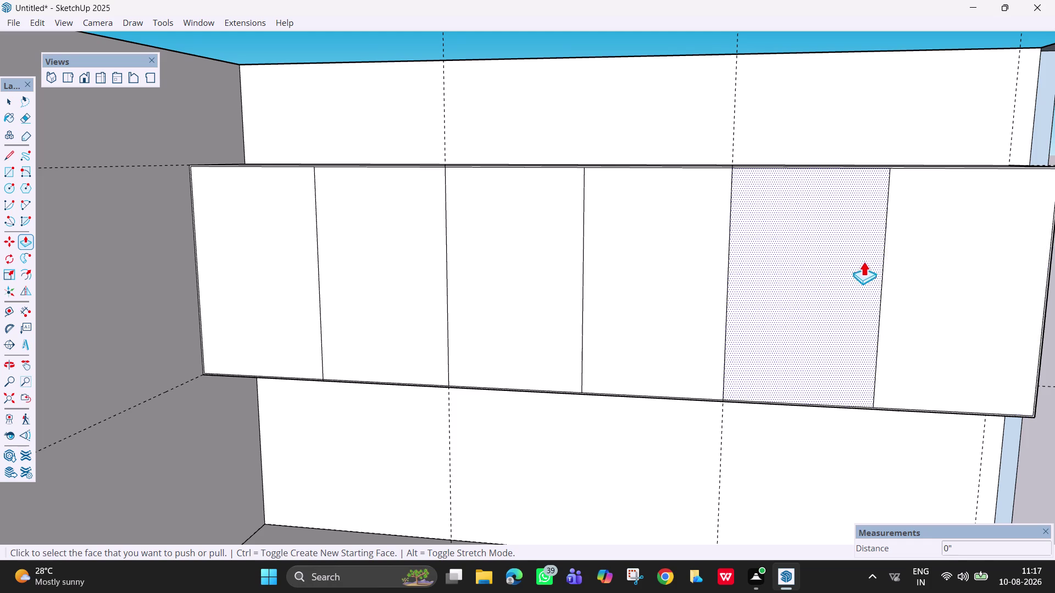
key(space)
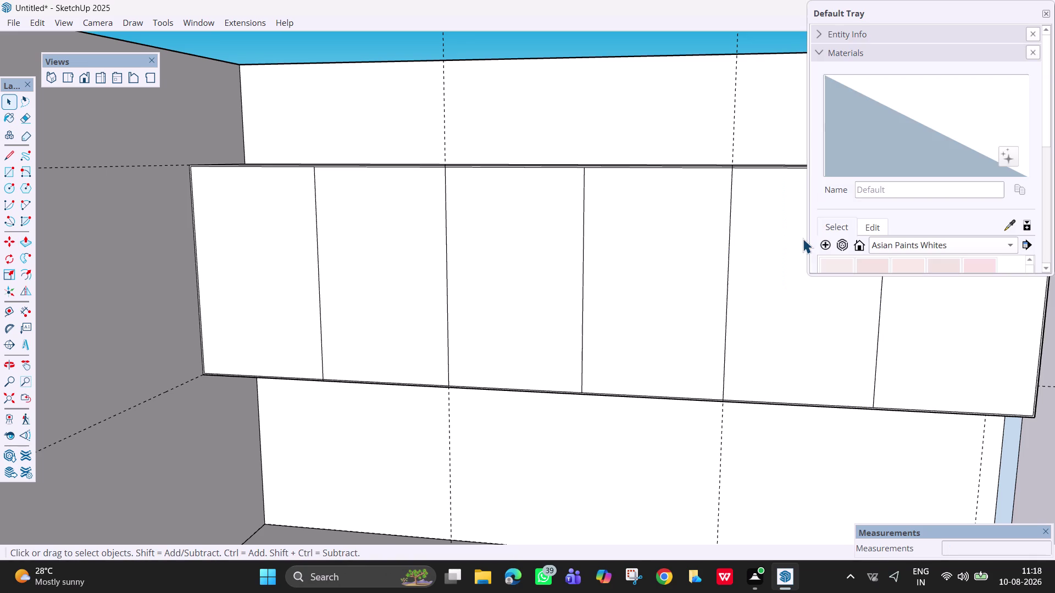
click(1048, 13)
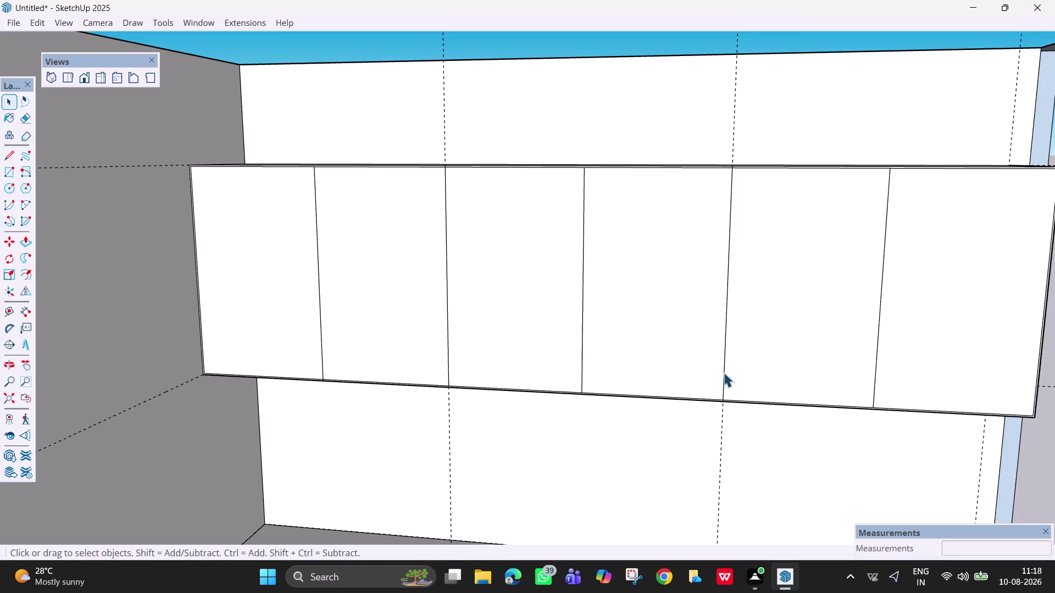
Erase the fifth and rightmost door division lines.
key(e)
click(724, 374)
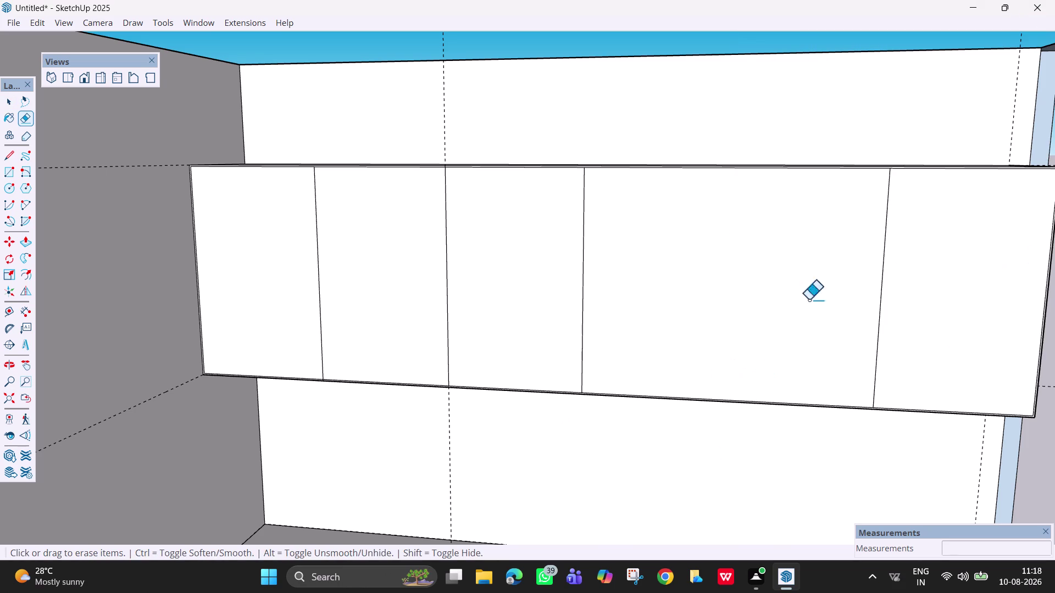
click(881, 310)
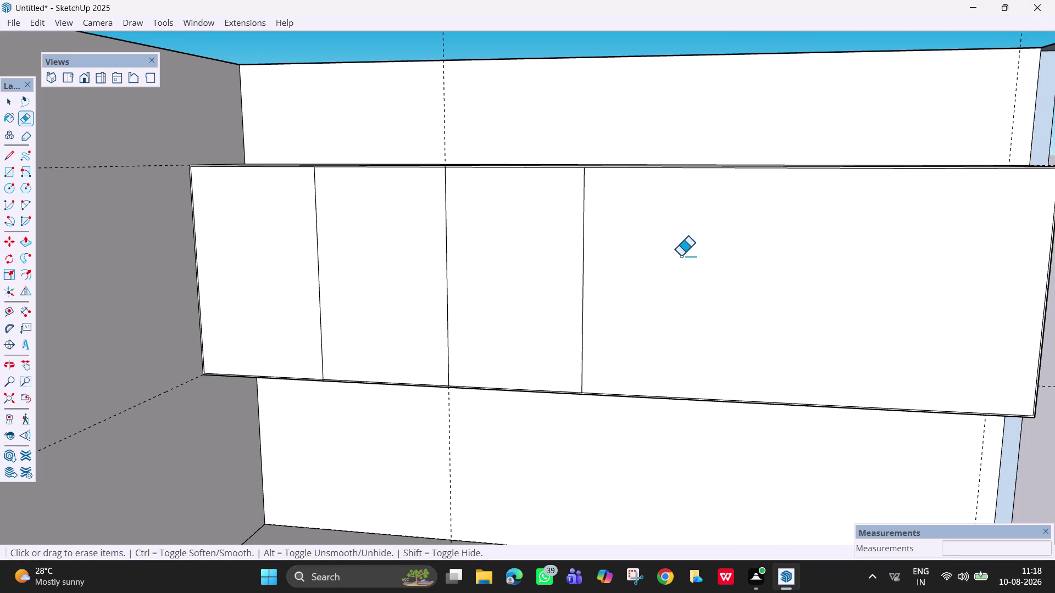
middle_drag(712, 255, 771, 248)
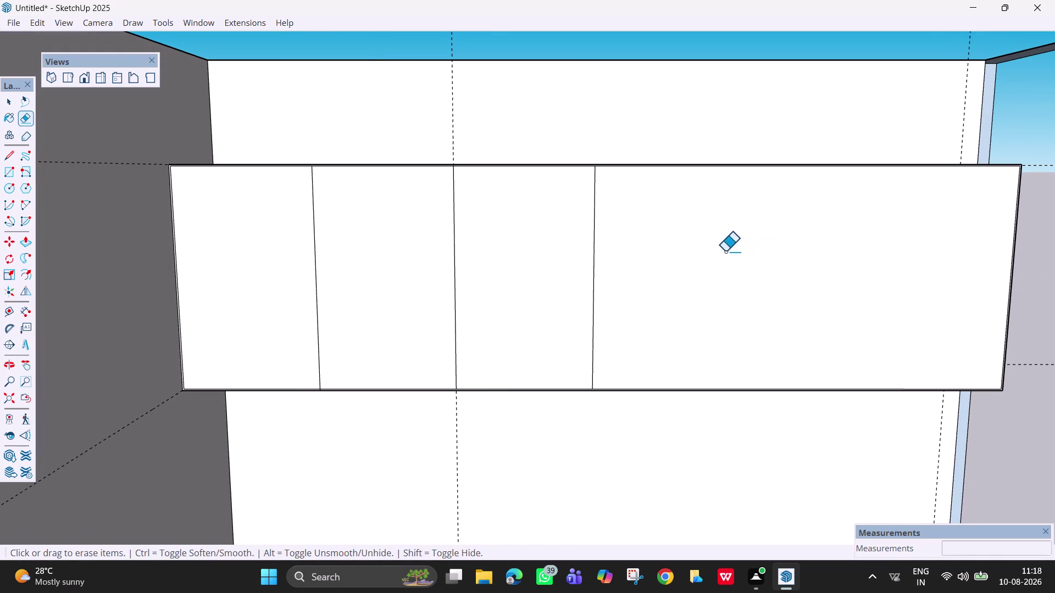
Draw a new vertical door line from the cabinet's top edge to its bottom edge.
key(l)
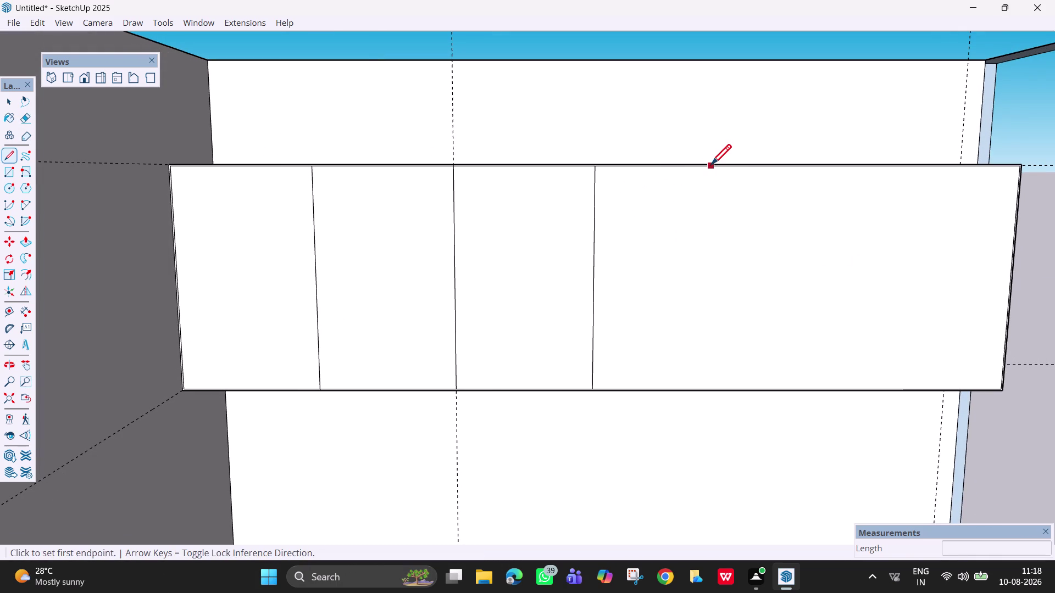
click(688, 166)
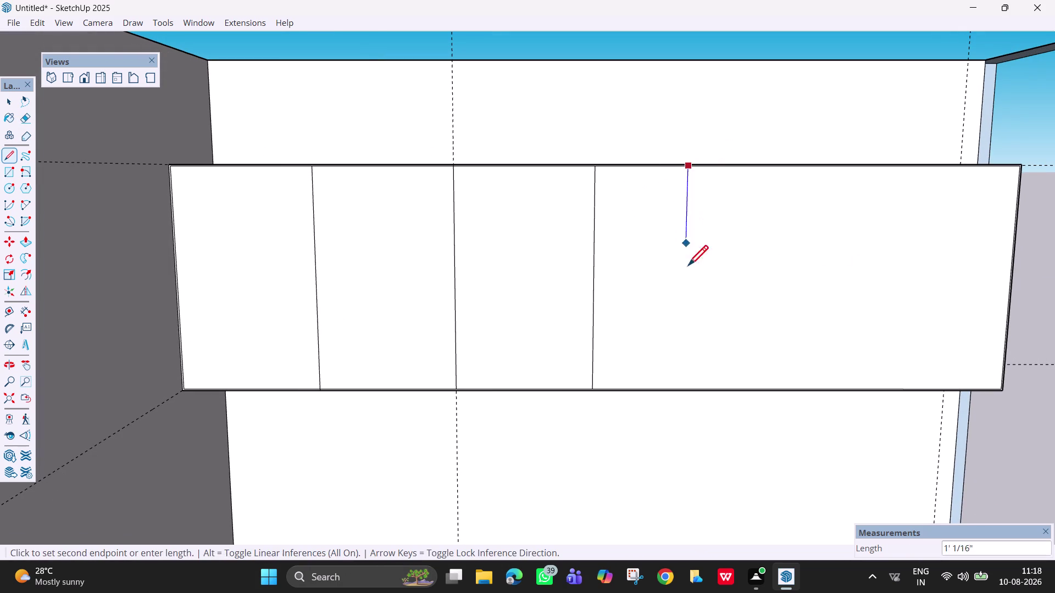
click(688, 388)
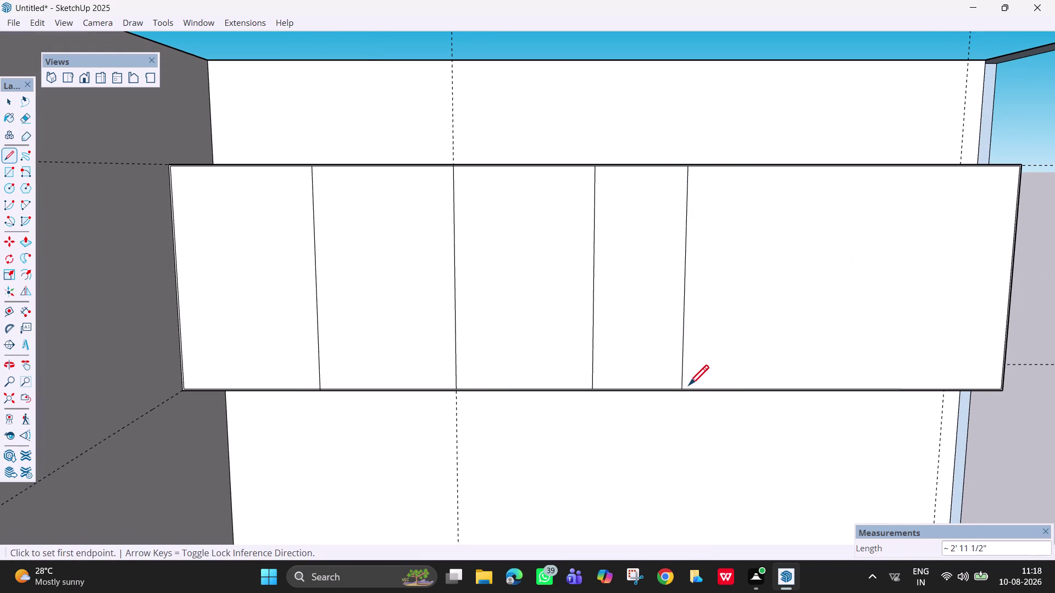
scroll(up, 3)
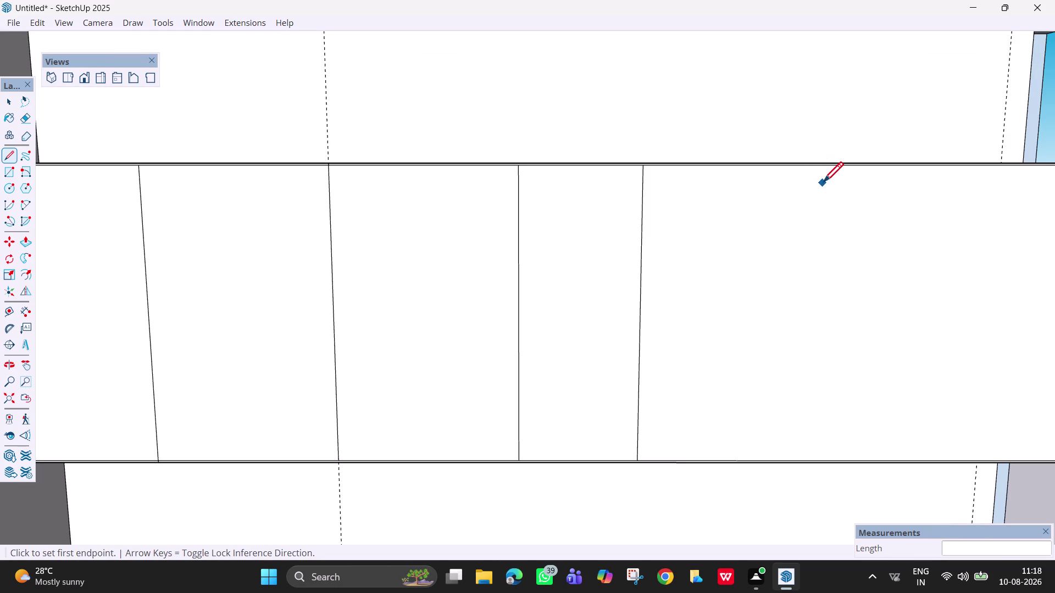
key(Escape)
scroll(down, 3)
scroll(down, 3)
Erase the new door line, then undo back to restore the two erased division lines.
middle_drag(821, 268, 773, 288)
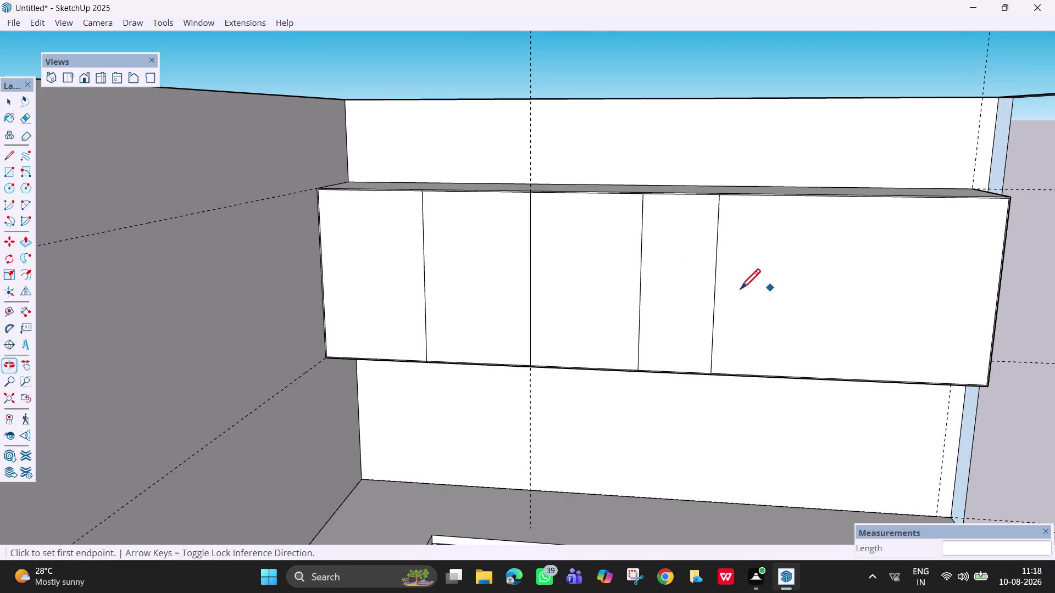
key(e)
drag(725, 278, 718, 277)
click(716, 276)
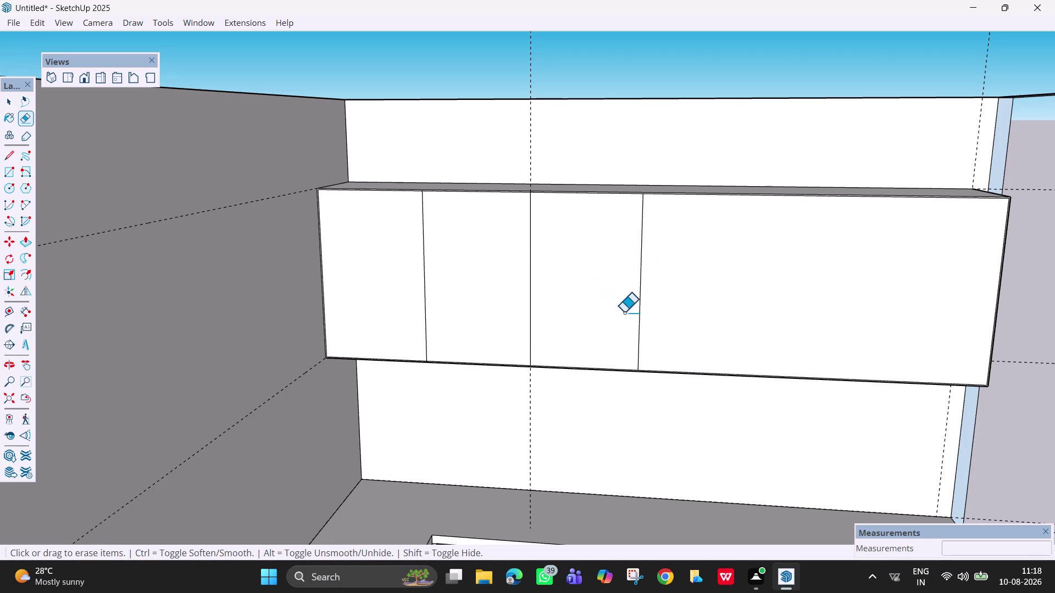
middle_drag(663, 339, 711, 305)
middle_drag(707, 302, 701, 301)
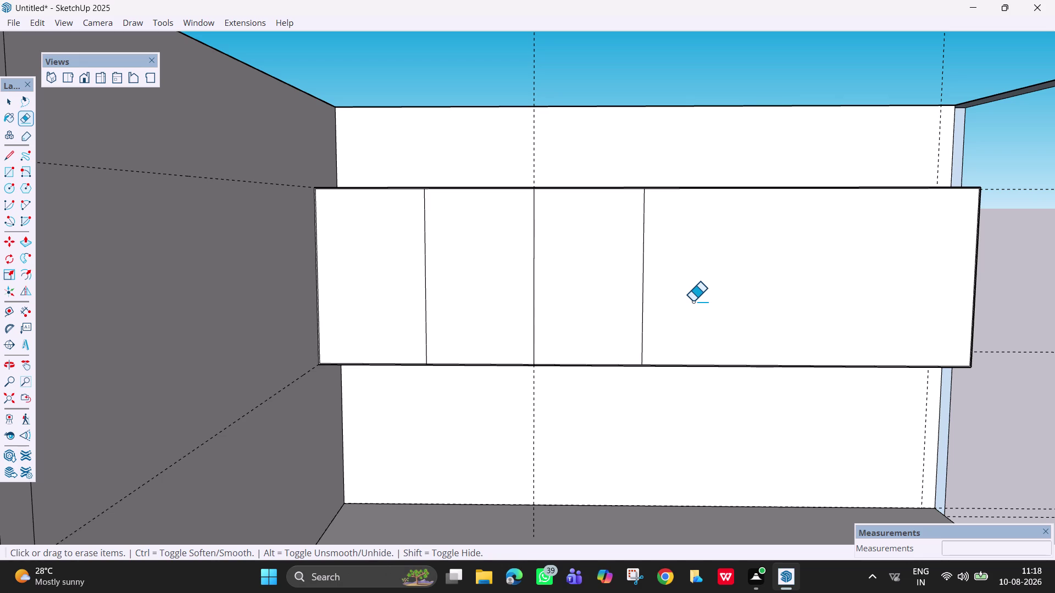
key(ctrl+z)
key(ctrl+z)
key(ctrl+z)
key(ctrl+z)
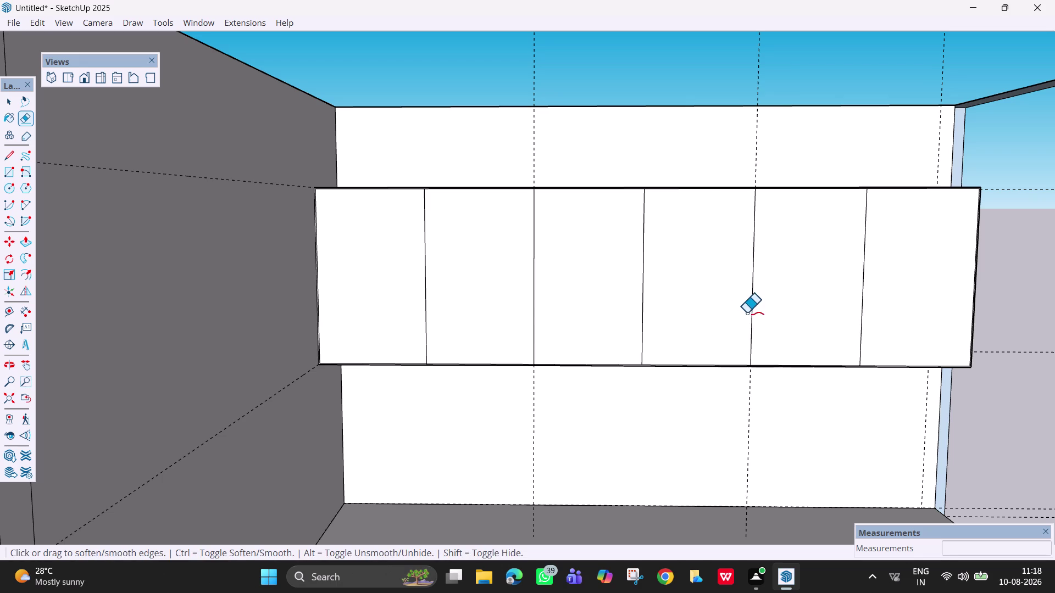
key(Escape)
key(space)
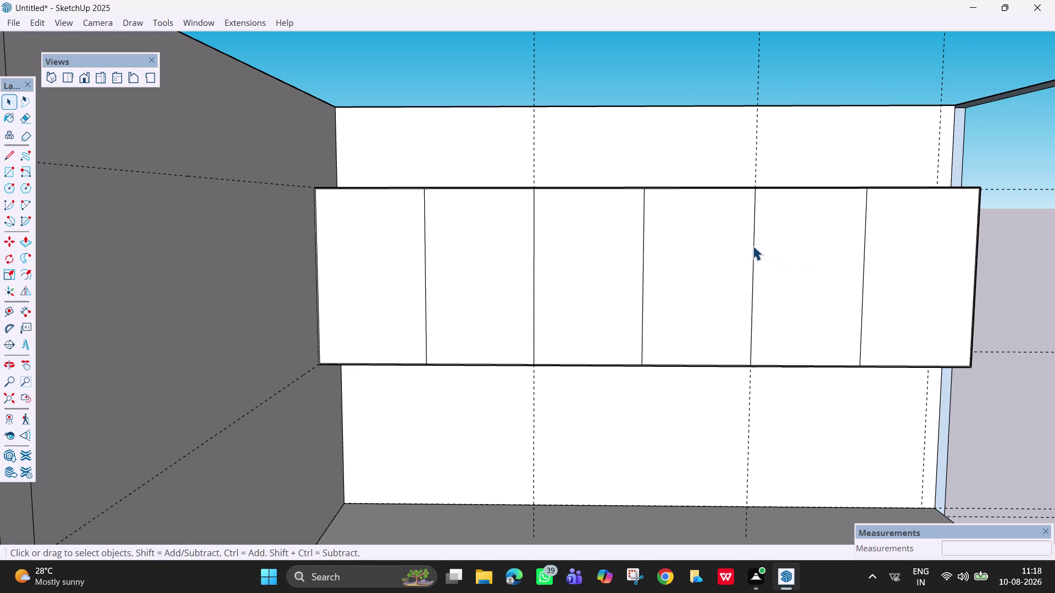
Erase only the rightmost door division line, leaving five door panels.
key(e)
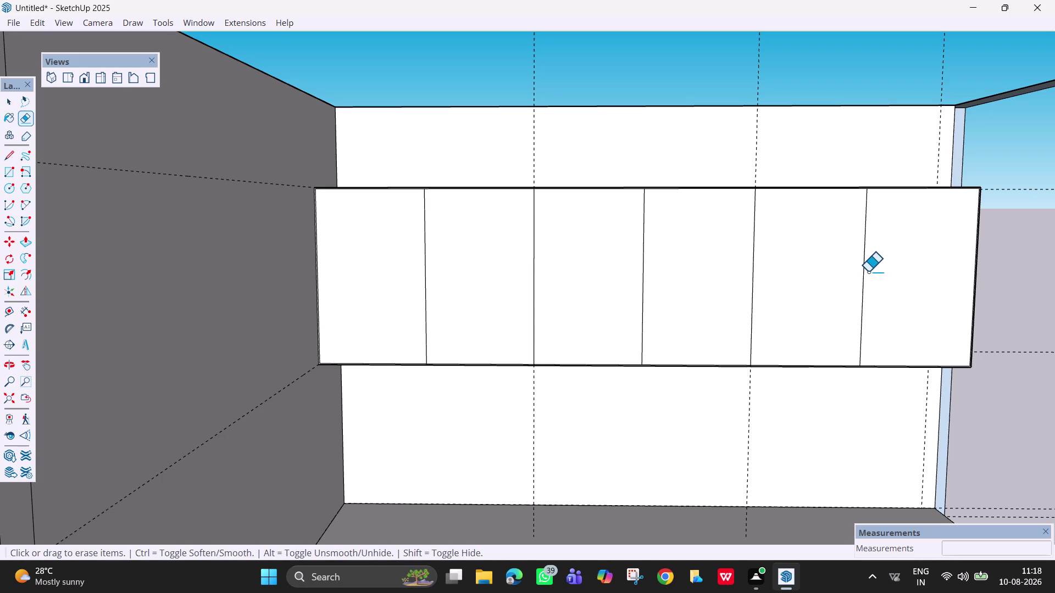
drag(868, 271, 855, 270)
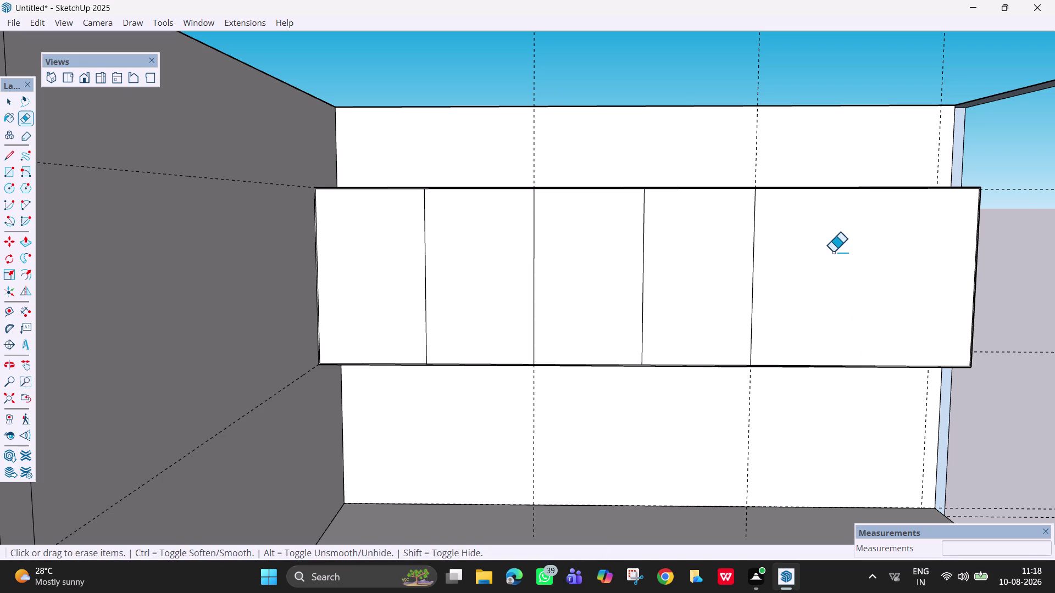
scroll(down, 3)
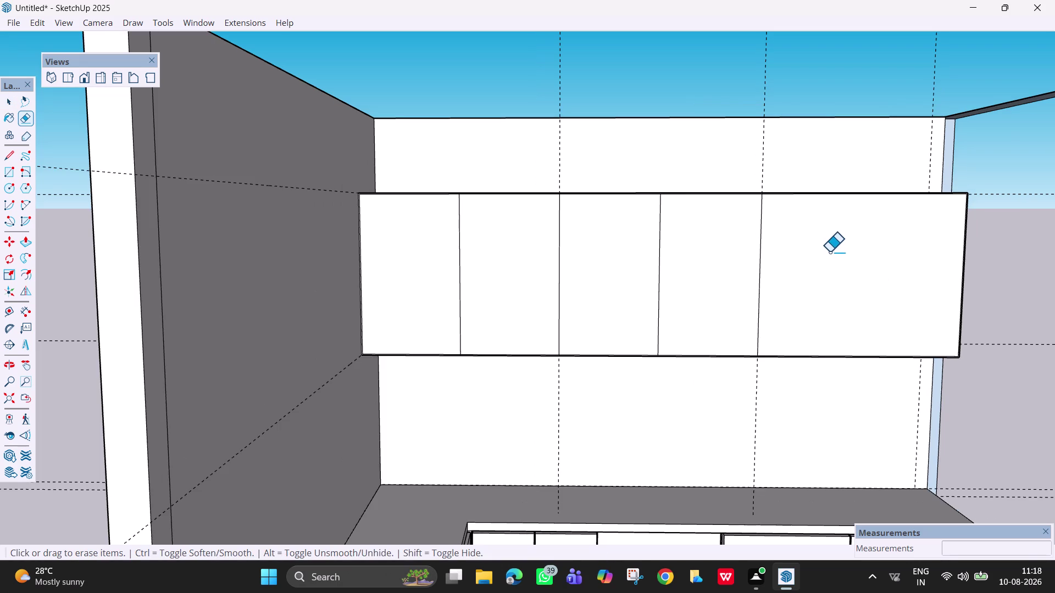
key(h)
drag(825, 257, 723, 264)
key(space)
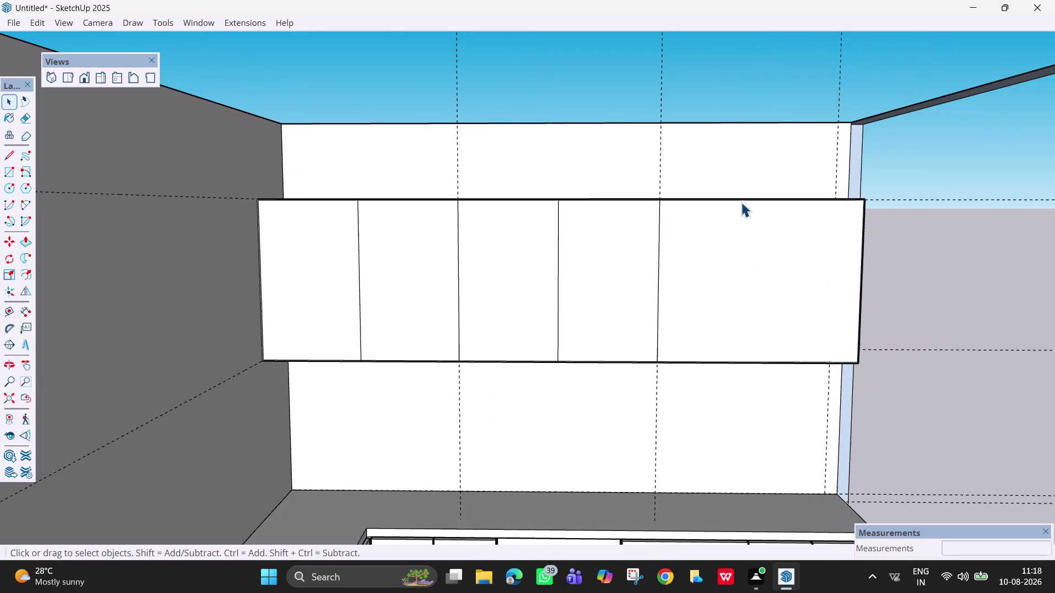
Divide the rightmost panel's top edge into 2 equal segments.
click(747, 200)
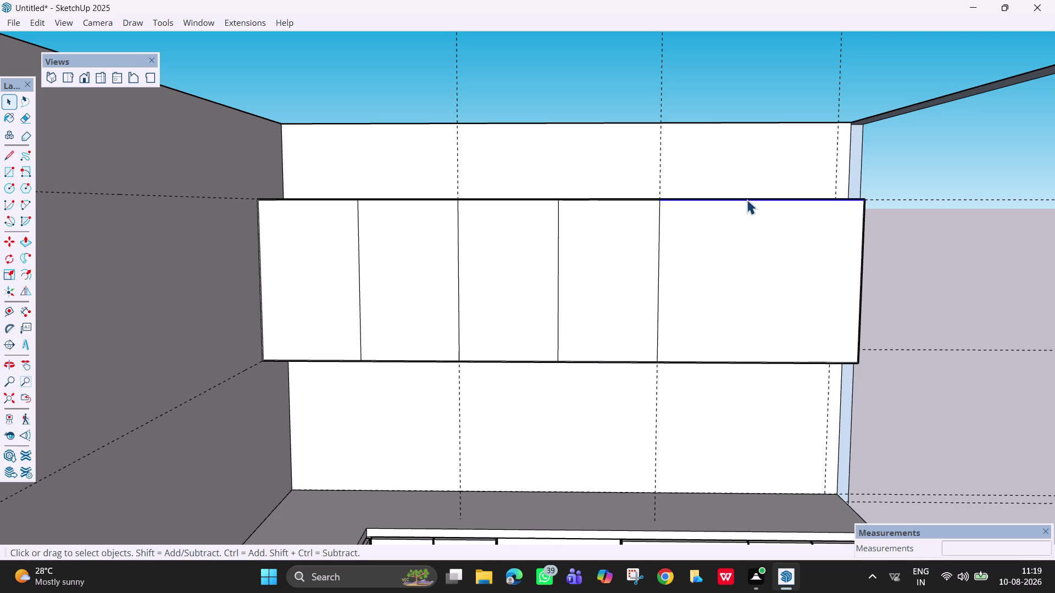
right_click(747, 199)
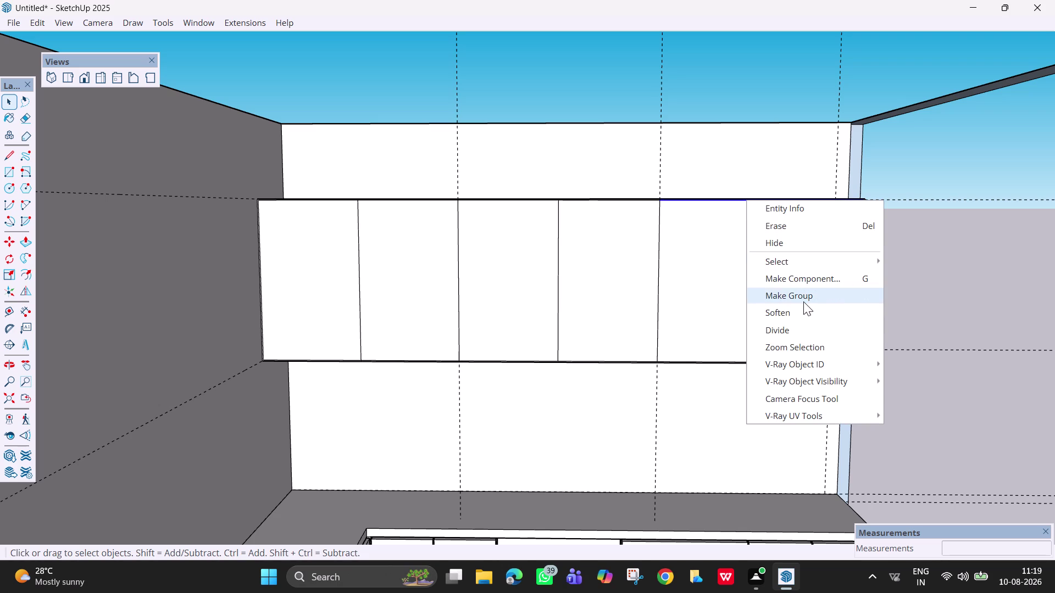
click(806, 333)
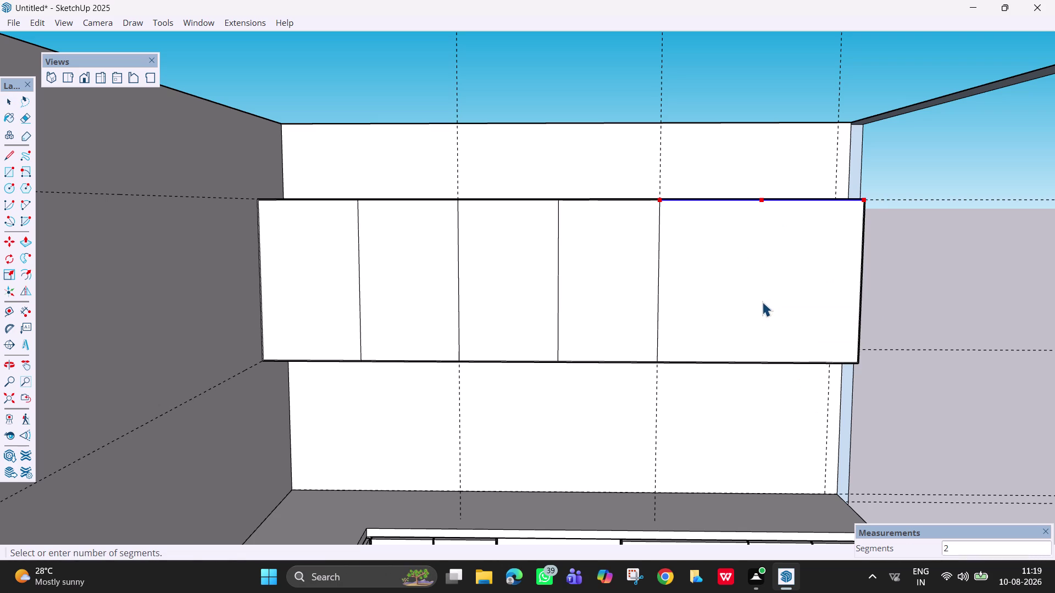
click(733, 297)
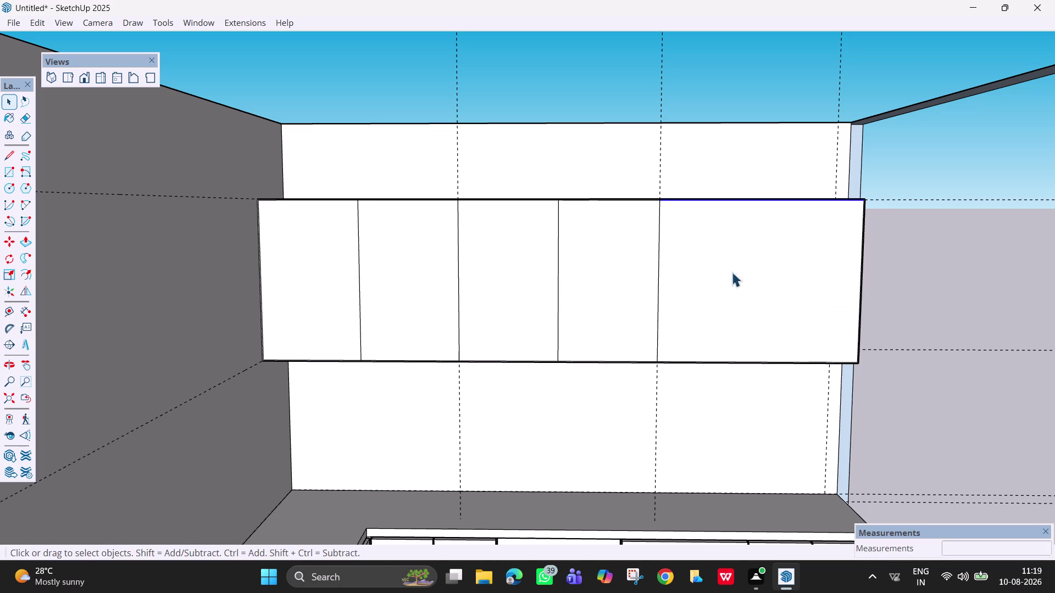
click(969, 302)
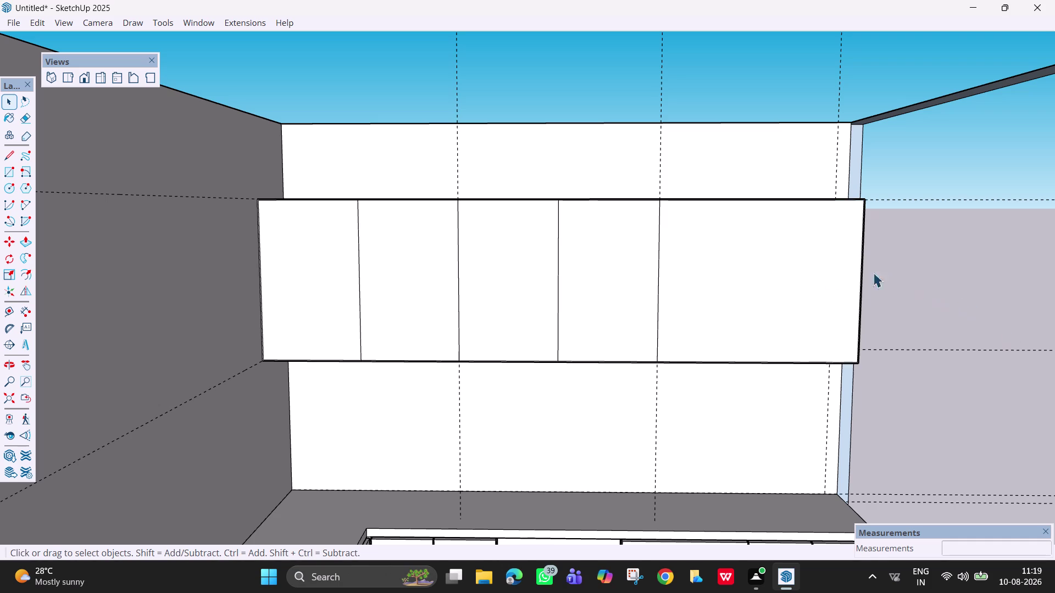
scroll(up, 3)
Place two vertical guides across the right panel, starting from the fourth door line.
key(t)
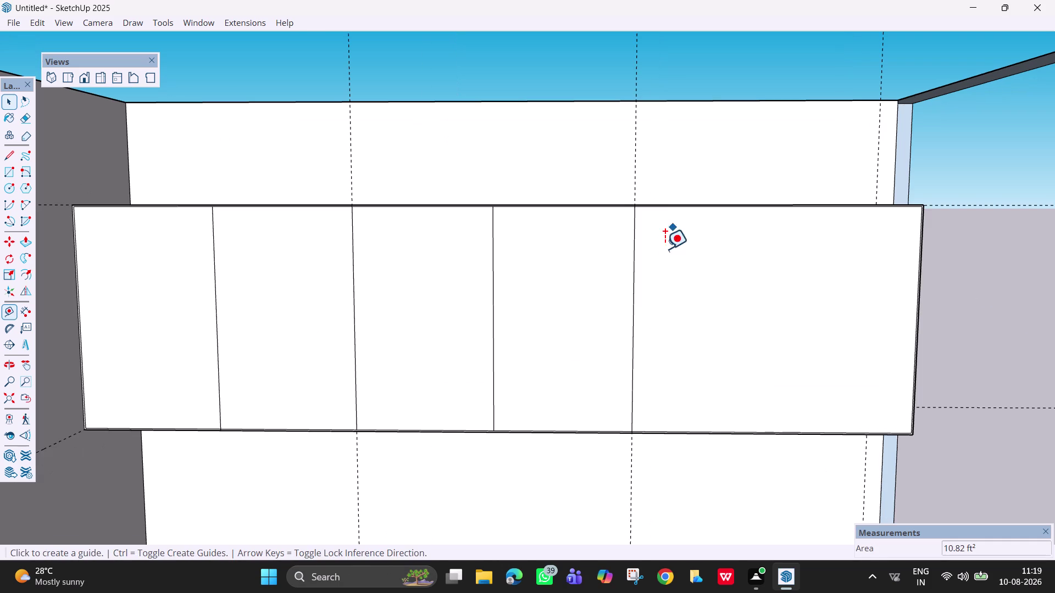
click(631, 284)
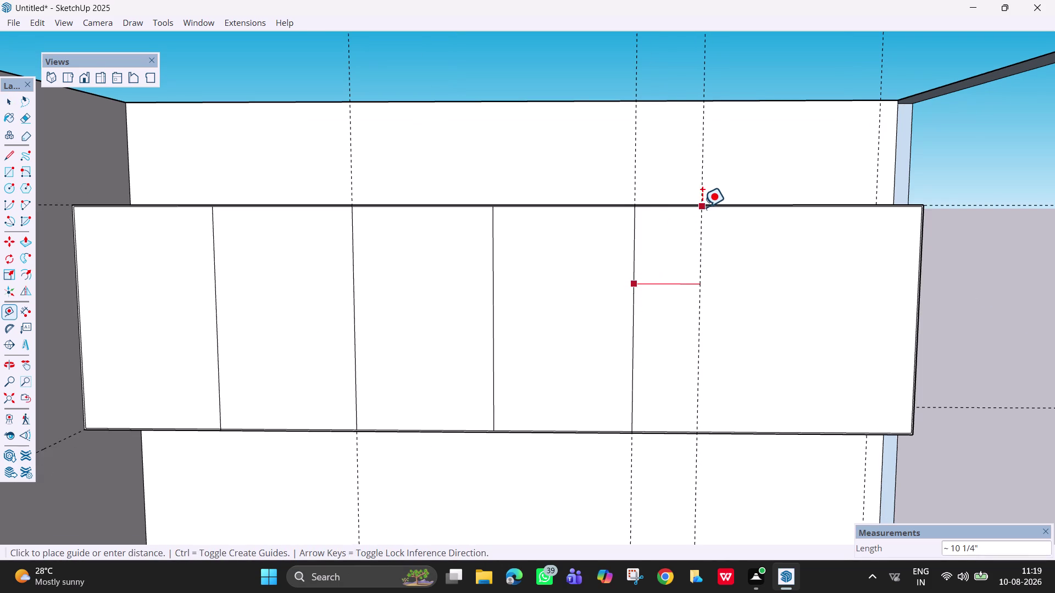
click(727, 207)
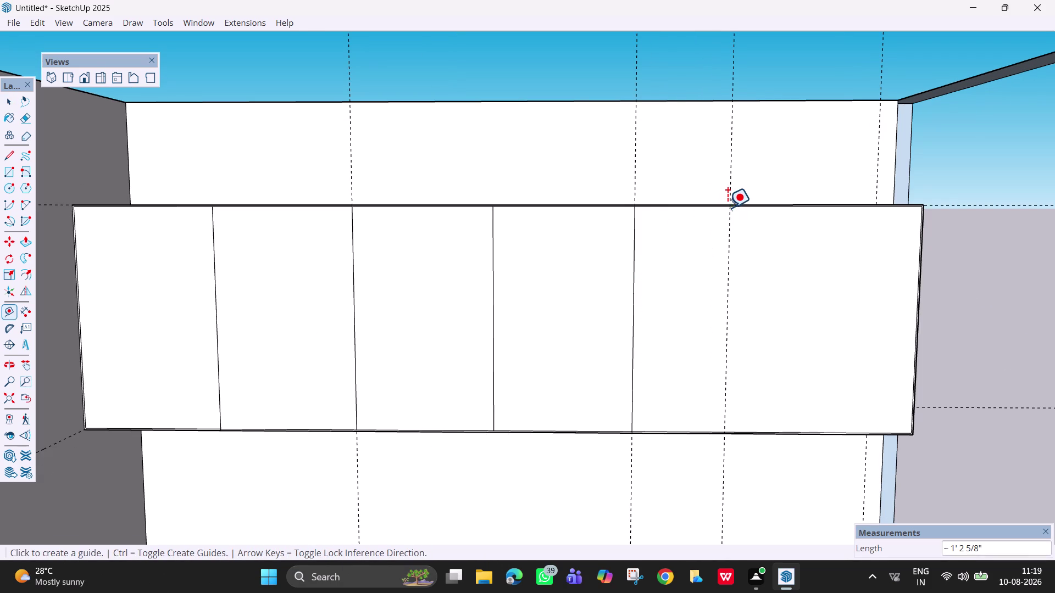
click(729, 229)
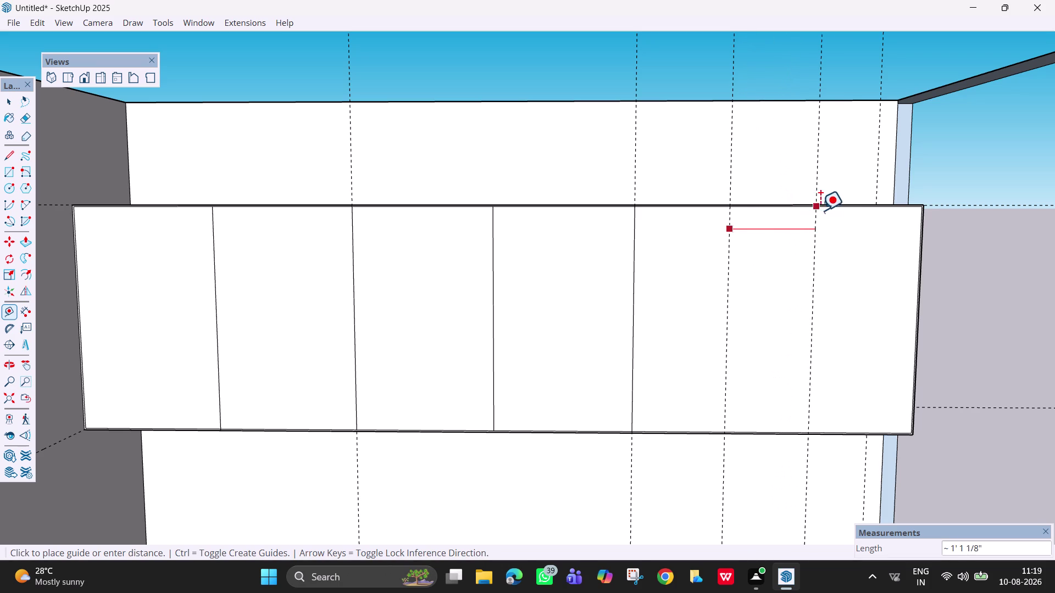
click(822, 207)
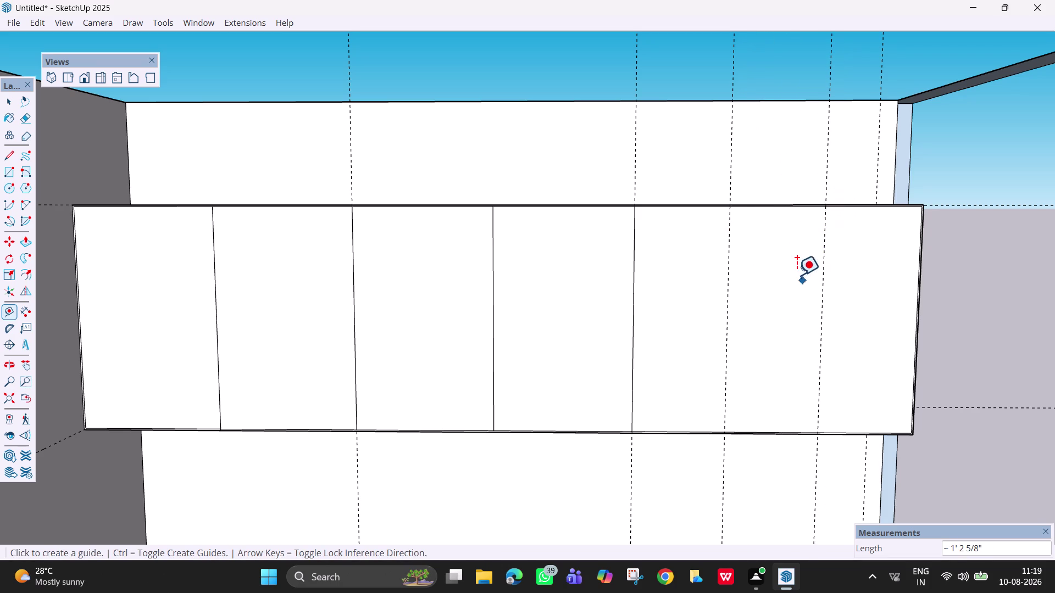
scroll(down, 3)
key(h)
drag(693, 302, 597, 310)
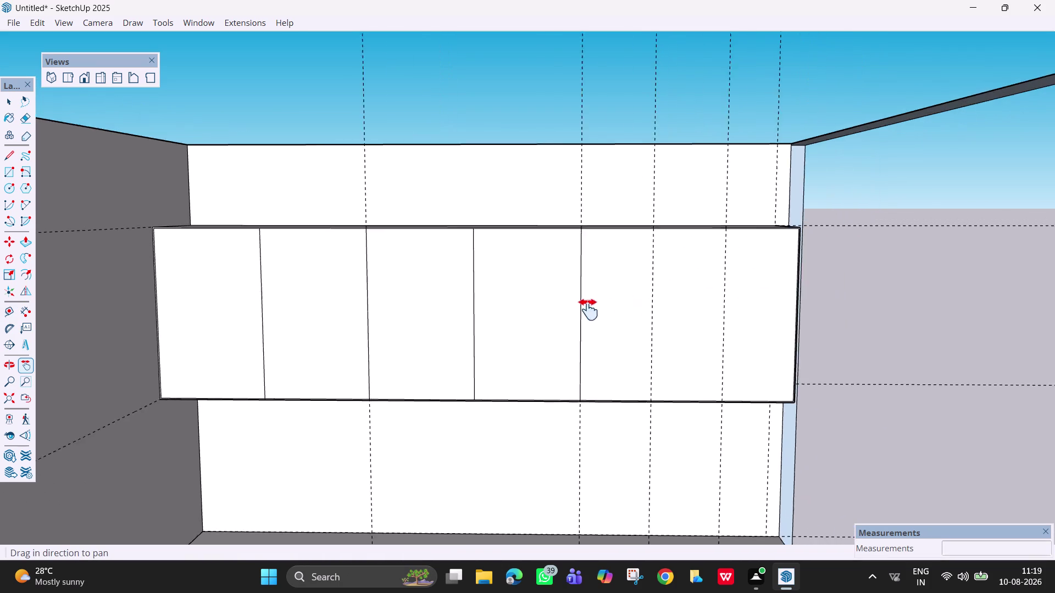
drag(598, 310, 546, 312)
scroll(up, 3)
key(space)
scroll(up, 3)
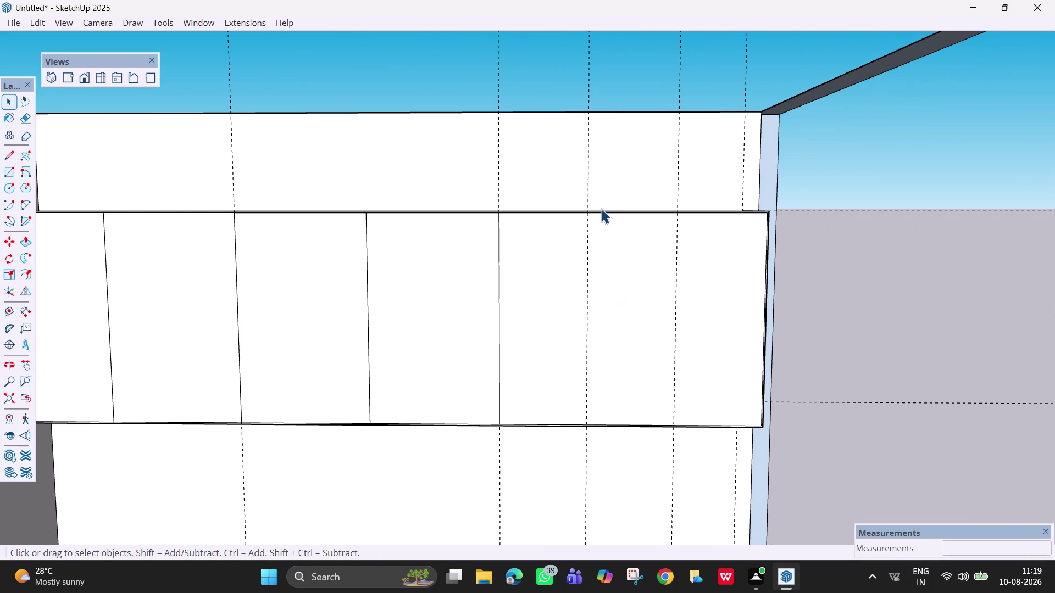
Draw a vertical door line from the right panel's top edge to its bottom edge.
key(l)
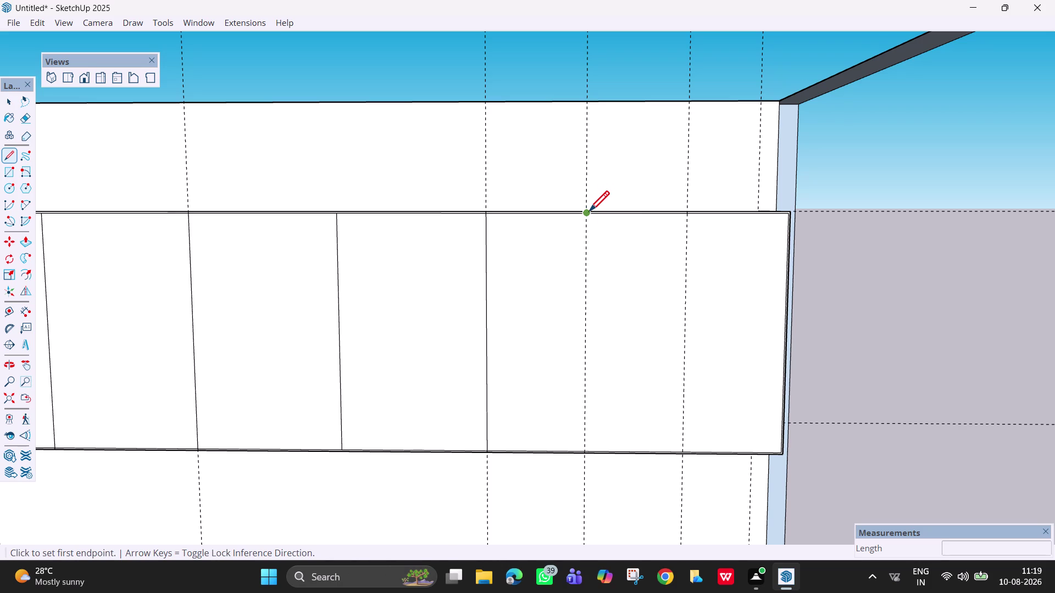
click(588, 213)
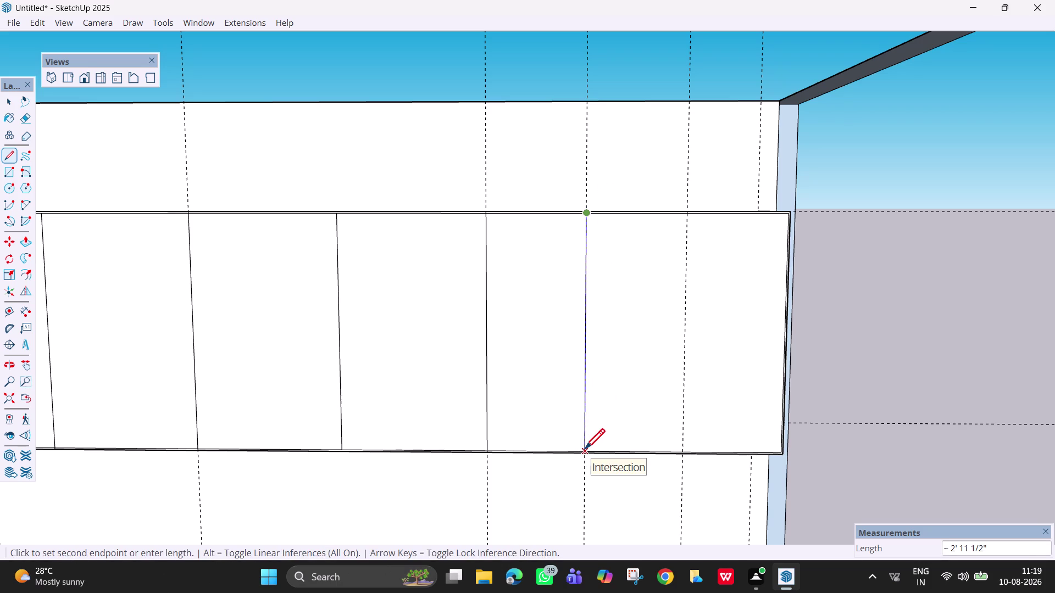
click(584, 451)
key(space)
key(l)
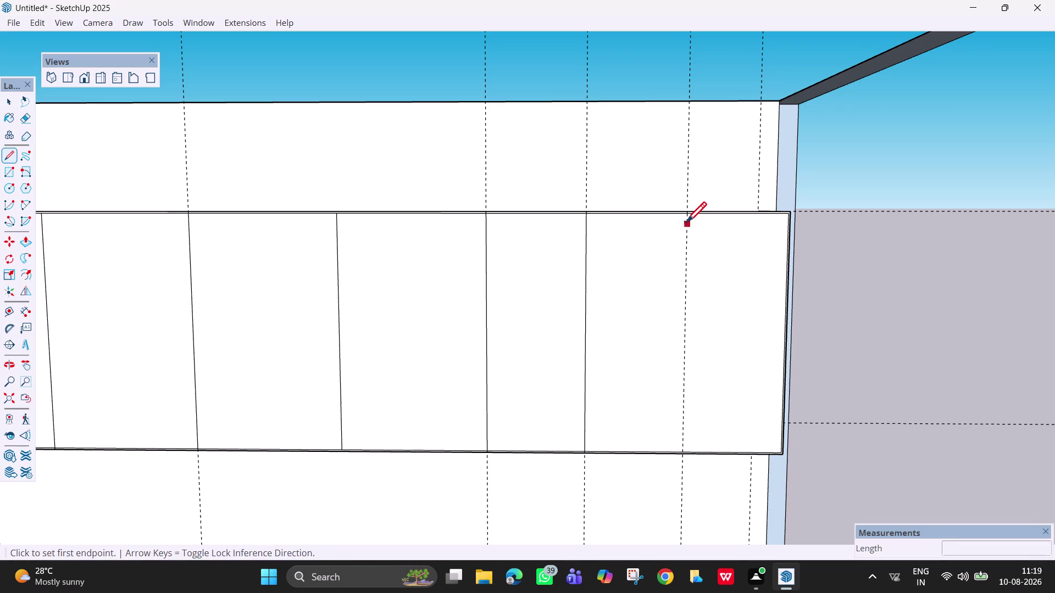
click(687, 218)
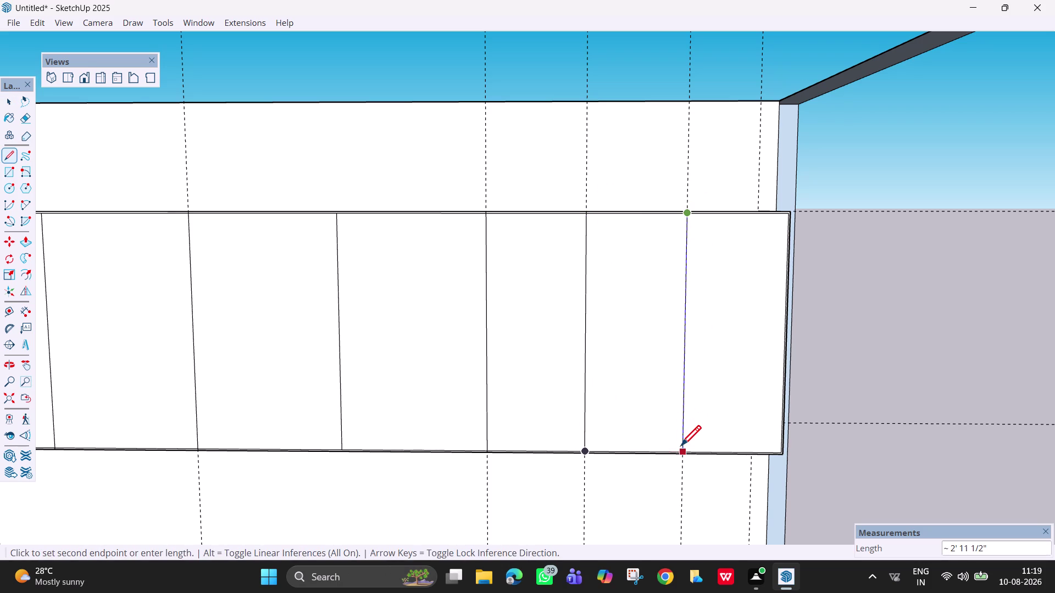
click(680, 447)
scroll(down, 3)
Orbit and pan around the cabinet front to check the new door line.
middle_drag(637, 325, 644, 383)
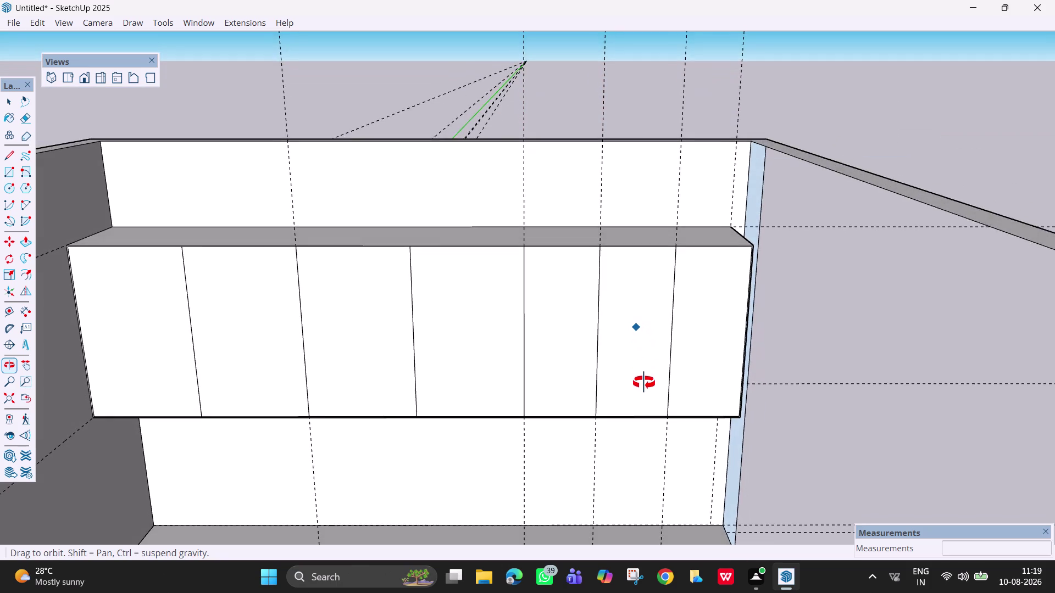
middle_drag(644, 383, 595, 368)
middle_drag(513, 315, 608, 210)
key(space)
scroll(down, 3)
middle_drag(452, 356, 418, 378)
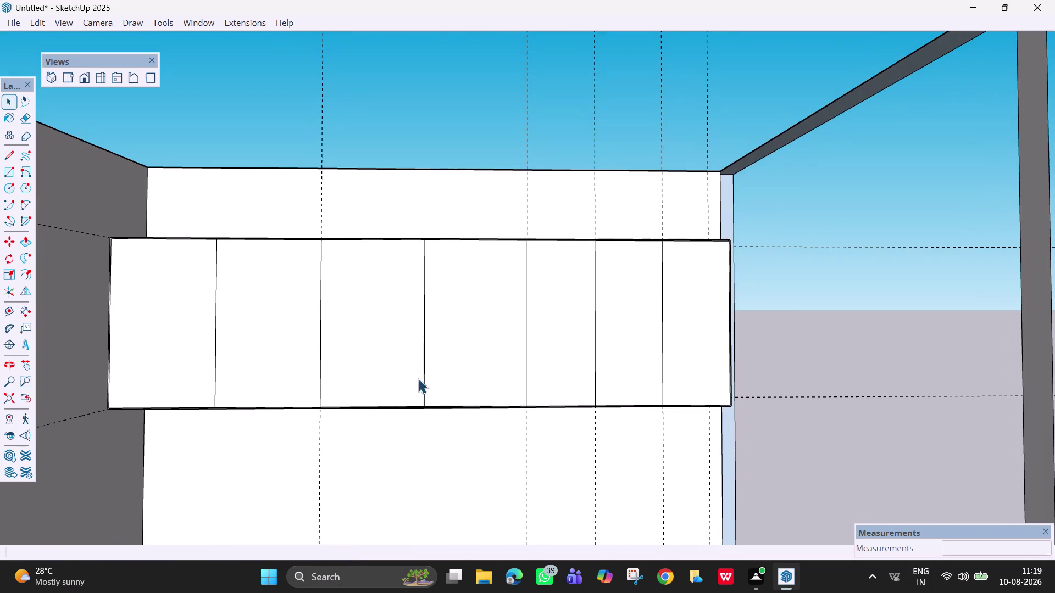
key(h)
drag(448, 373, 684, 370)
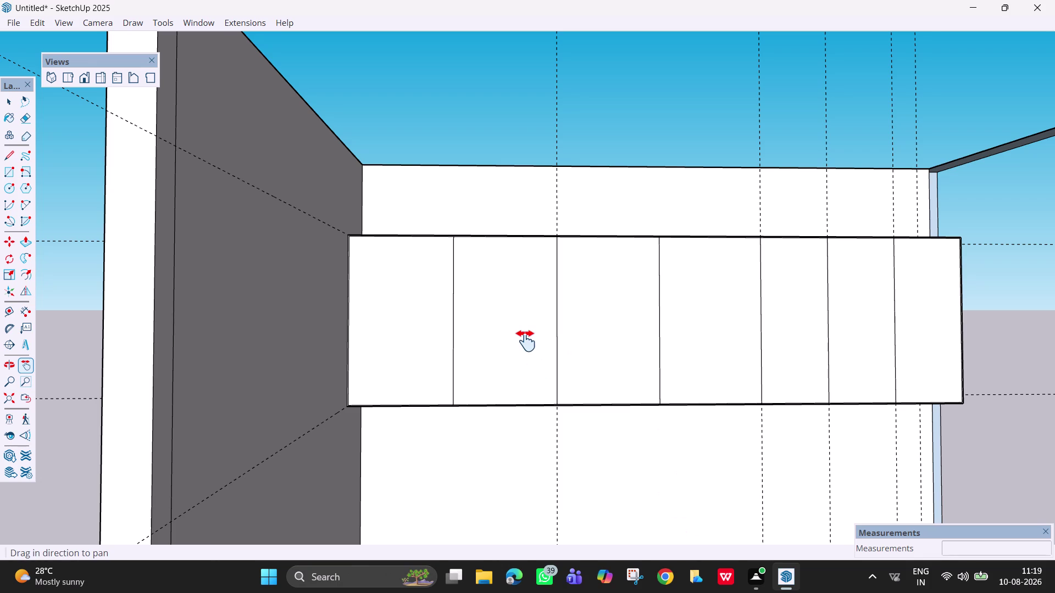
scroll(up, 3)
Offset the leftmost door division line 3 mm along the panel.
key(m)
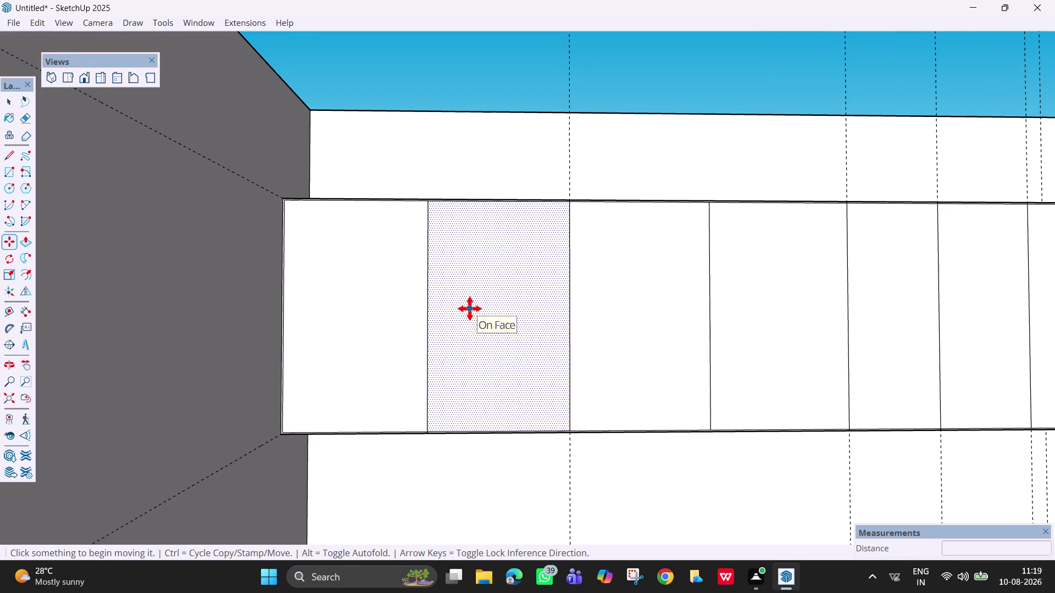
key(Escape)
key(space)
click(427, 316)
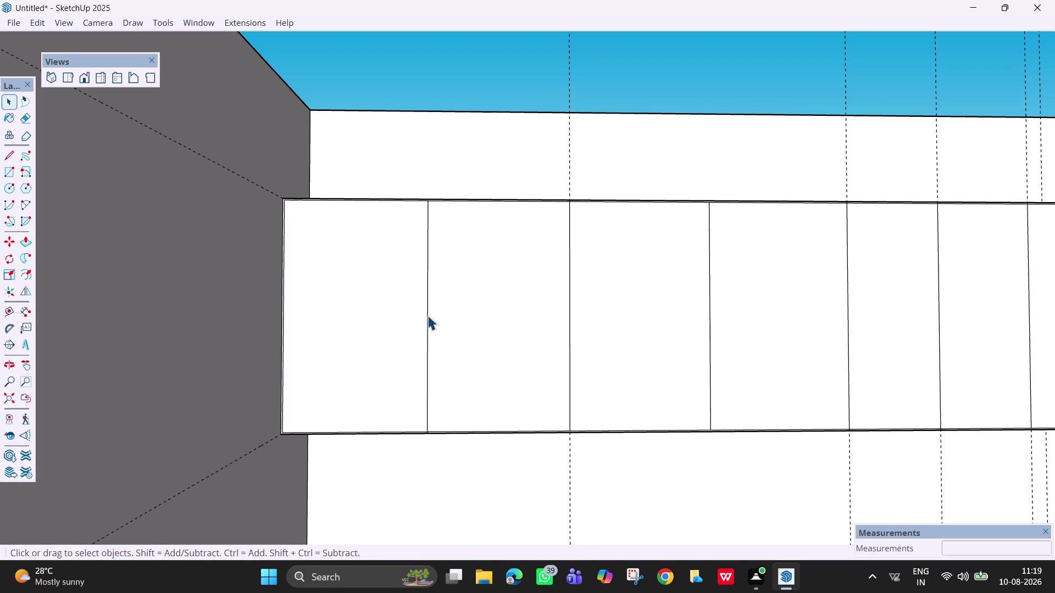
key(m)
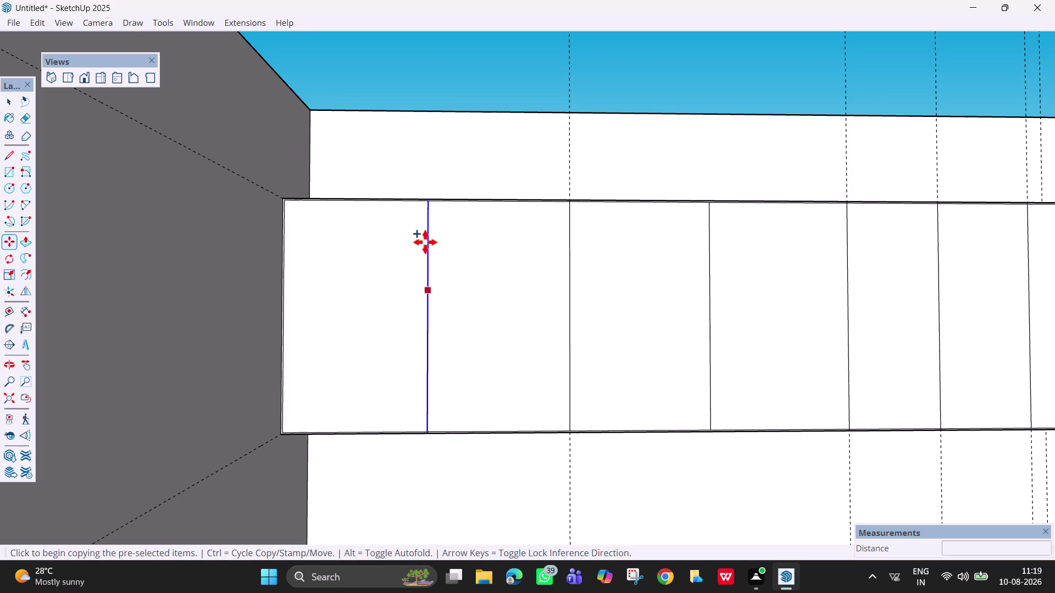
scroll(up, 3)
scroll(up, 3)
middle_drag(432, 208, 437, 254)
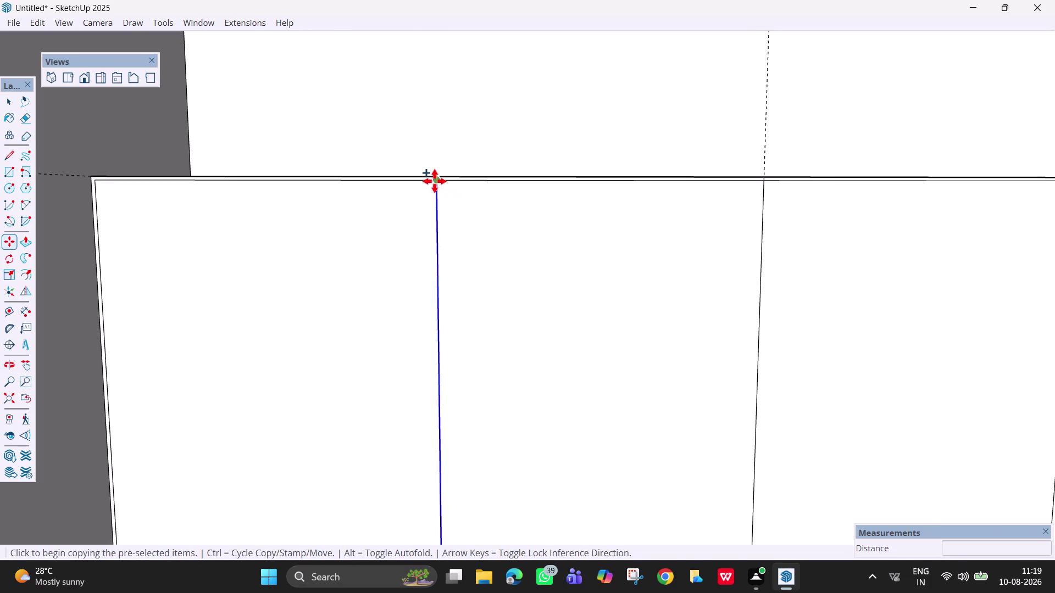
click(435, 180)
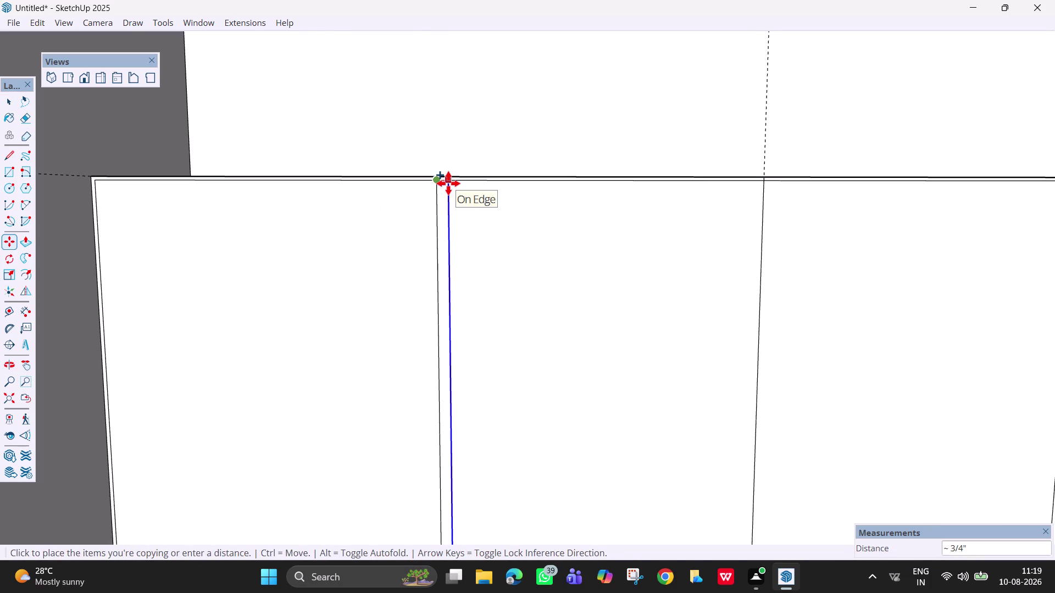
key(3)
text(mm)
key(Return)
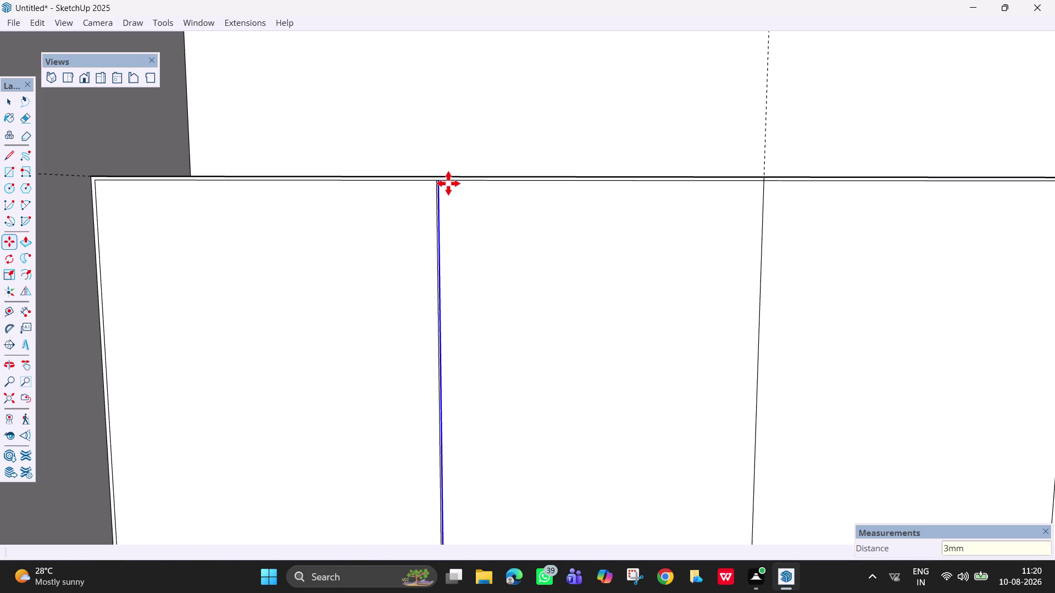
Add a copy of that division line 6 mm beside it.
click(442, 180)
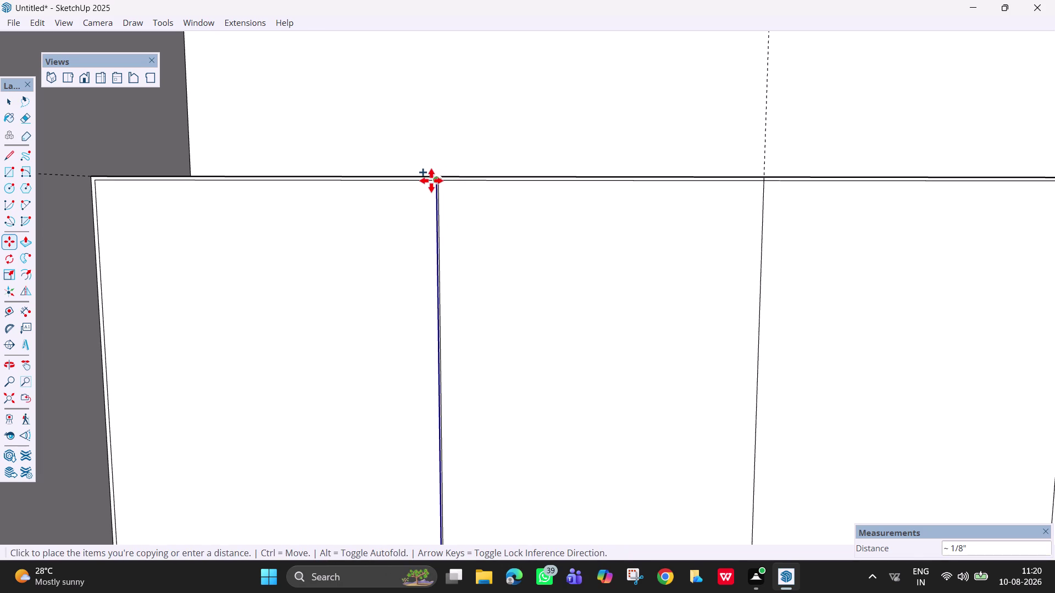
text(6)
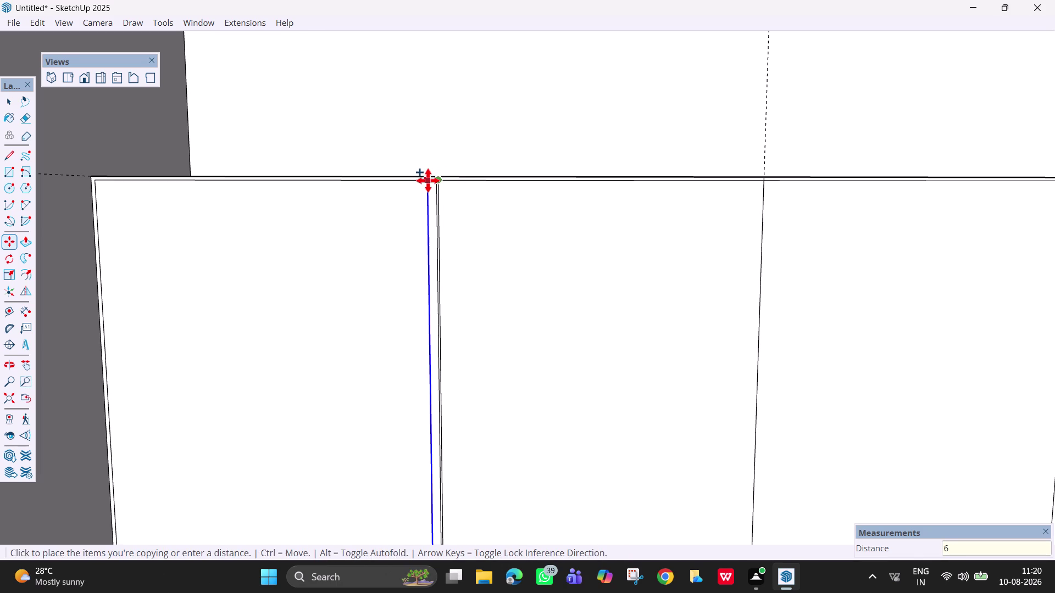
text(n)
key(BackSpace)
text(m)
text(m)
key(Return)
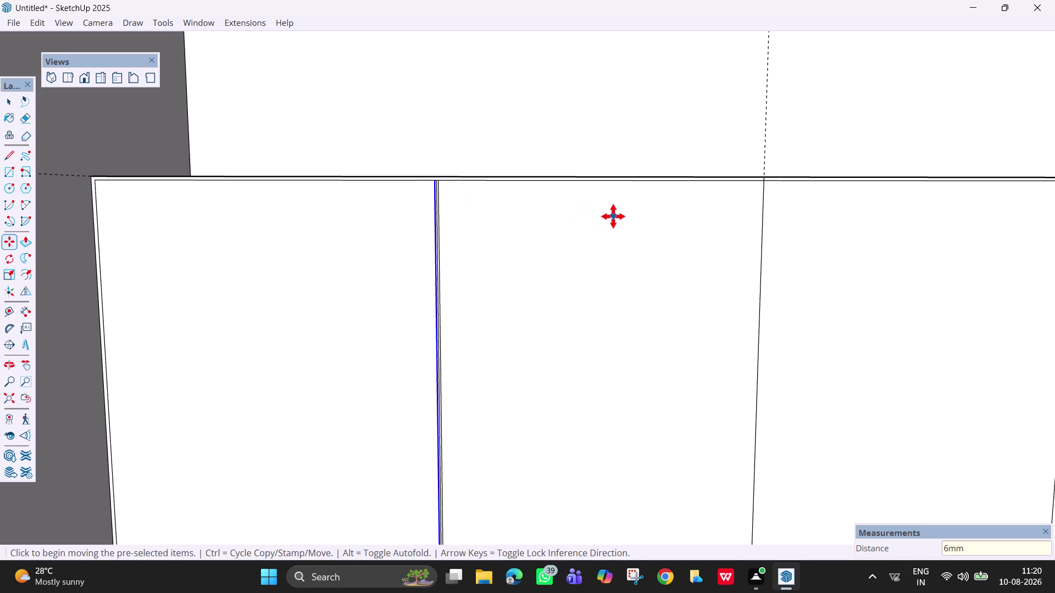
key(space)
scroll(down, 3)
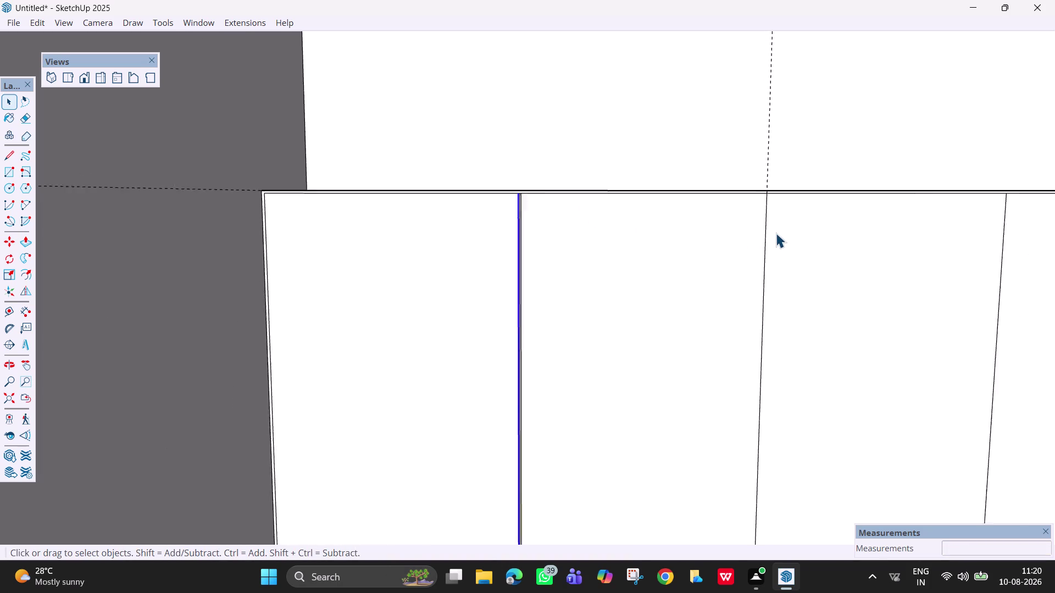
scroll(down, 3)
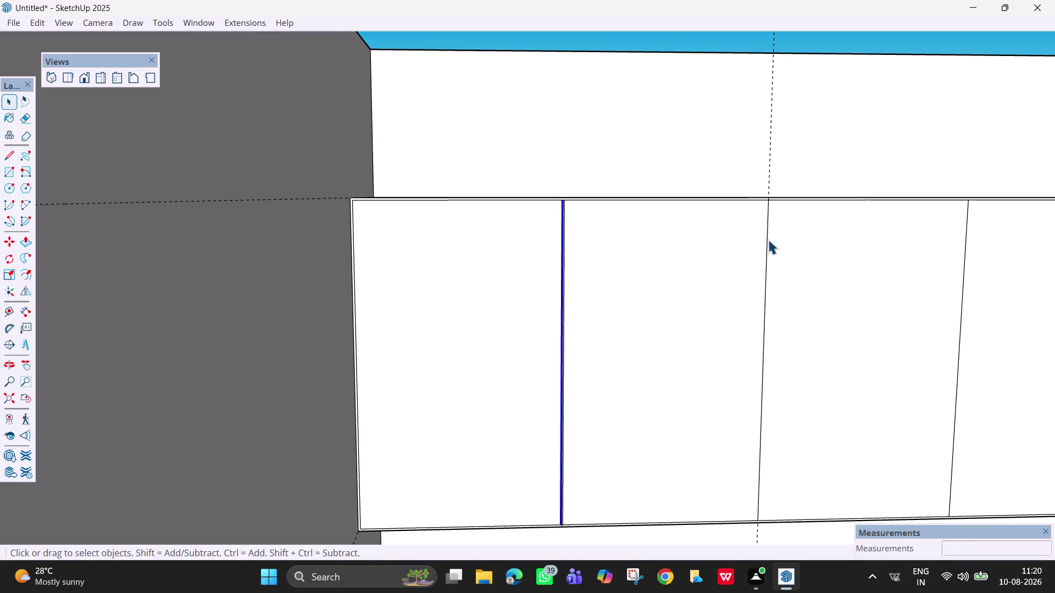
Select the next door division line, starting and cancelling two copy attempts.
click(766, 239)
click(769, 240)
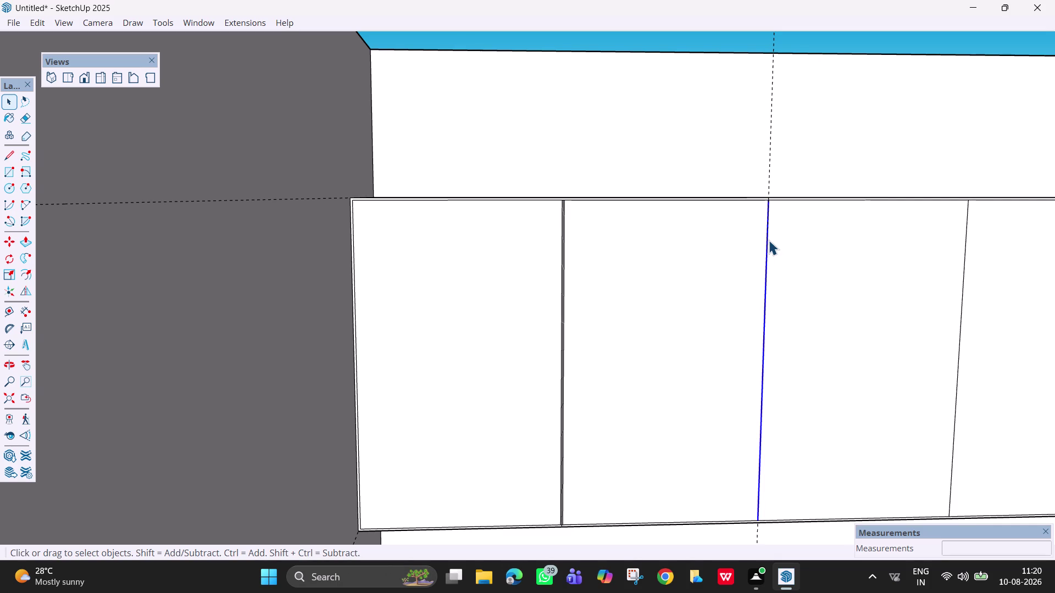
key(m)
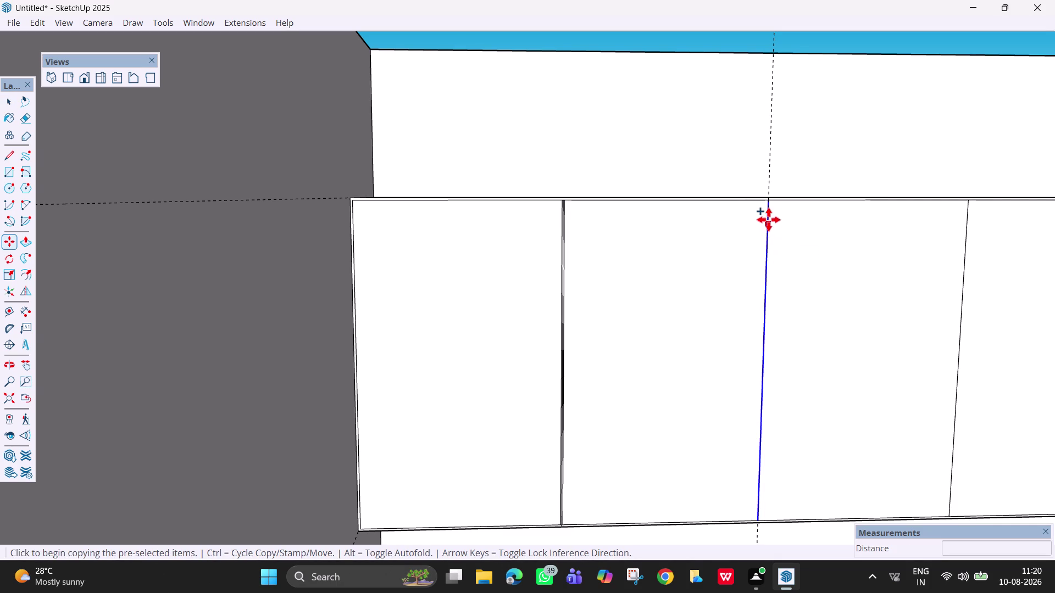
click(768, 201)
scroll(up, 3)
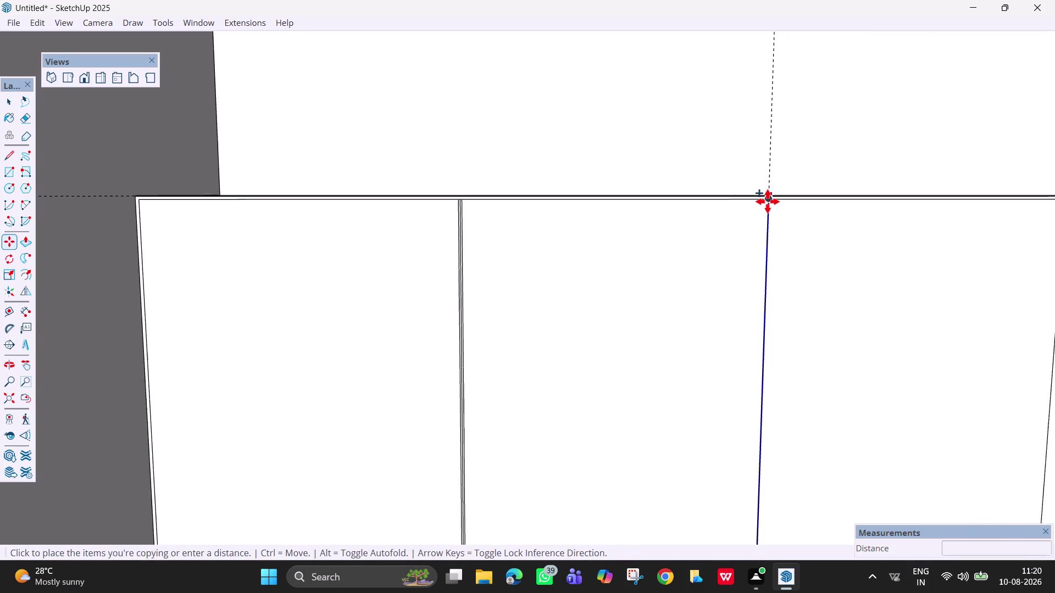
scroll(up, 3)
scroll(up, 3)
key(Escape)
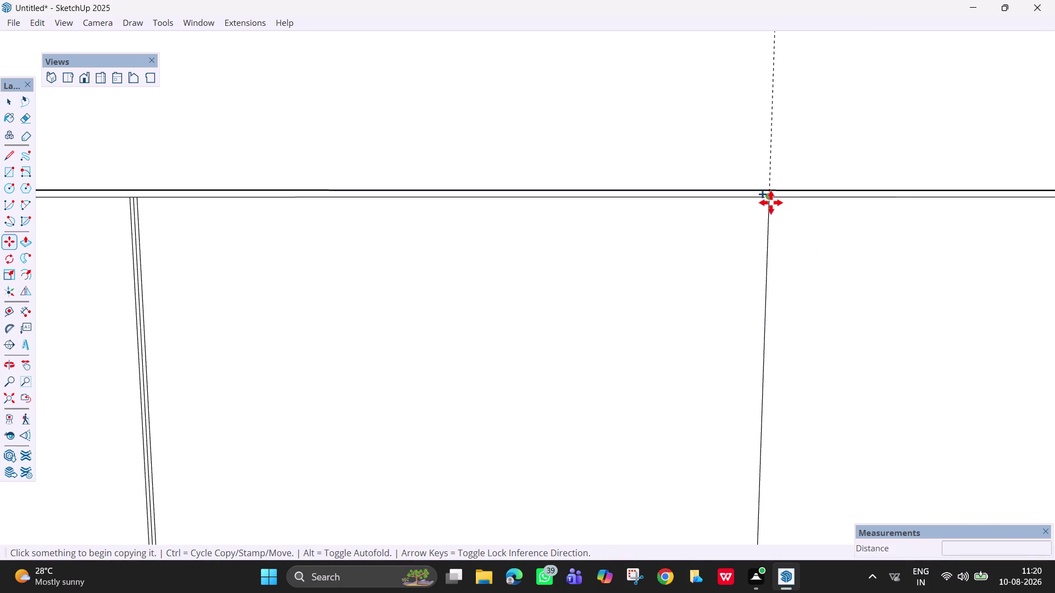
key(space)
click(768, 203)
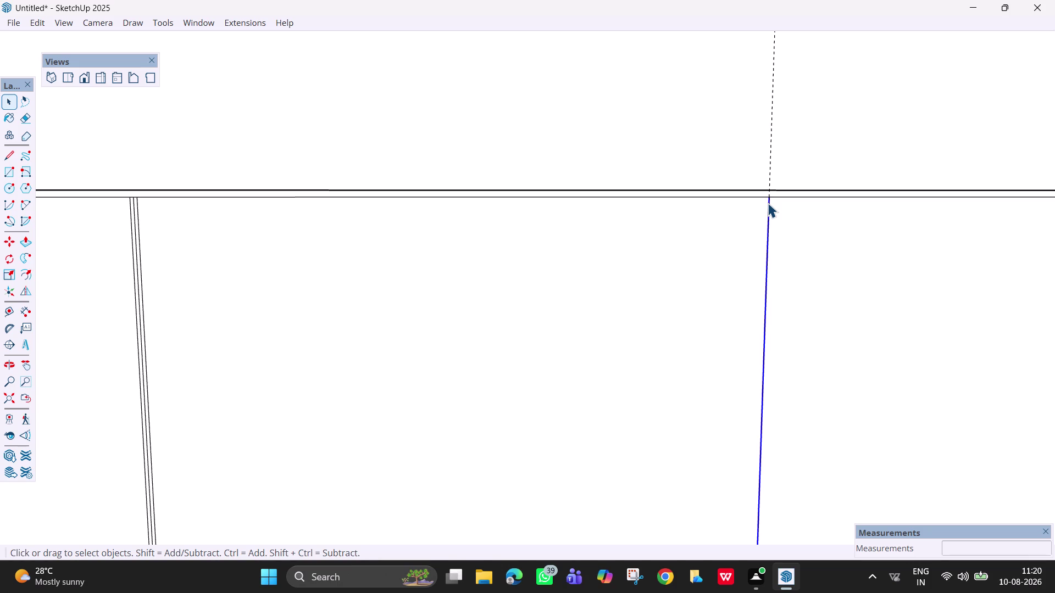
key(m)
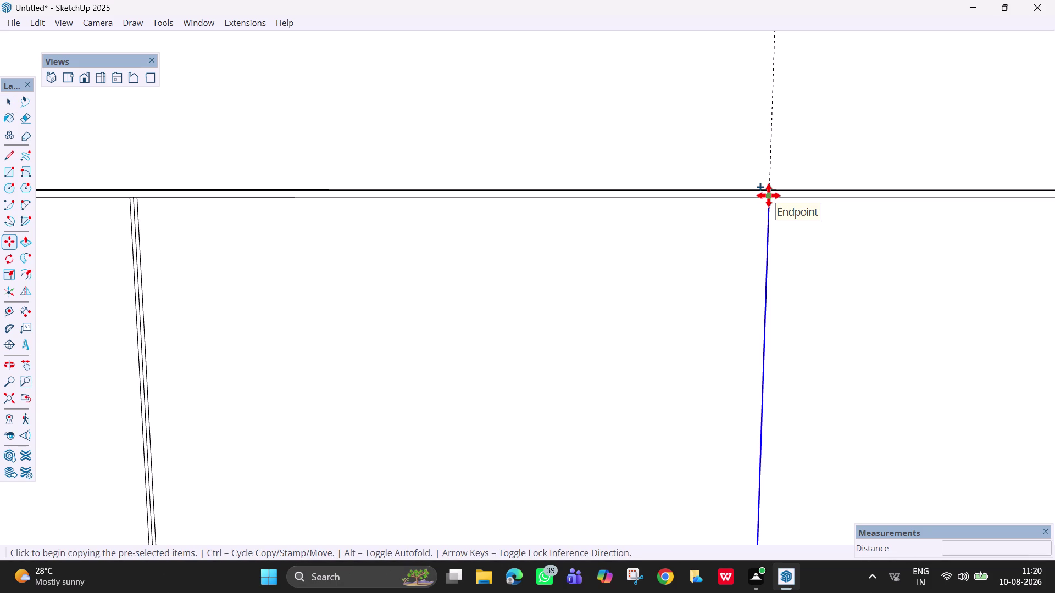
click(769, 195)
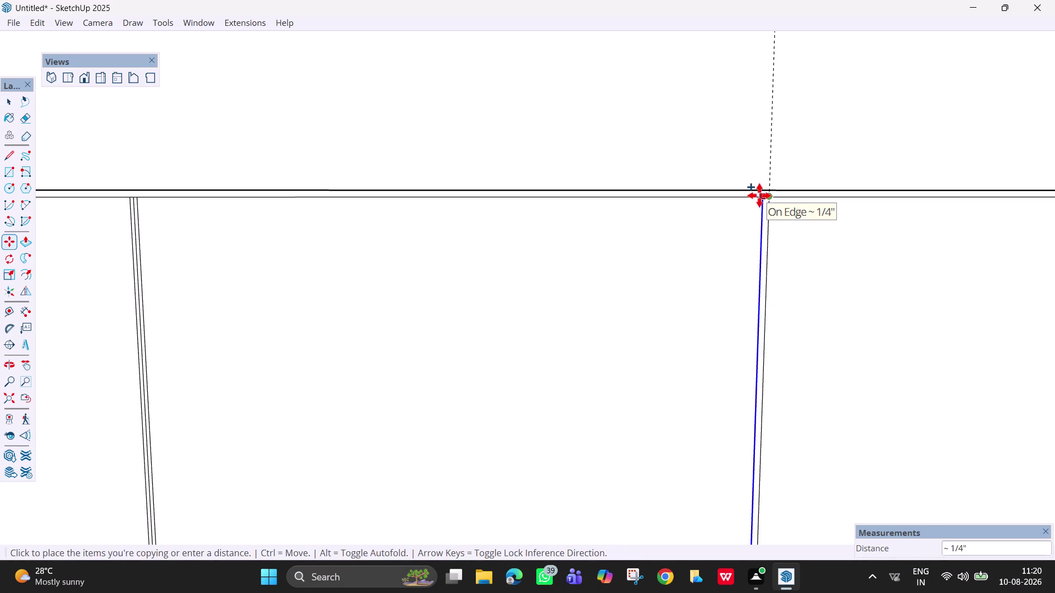
key(Escape)
key(space)
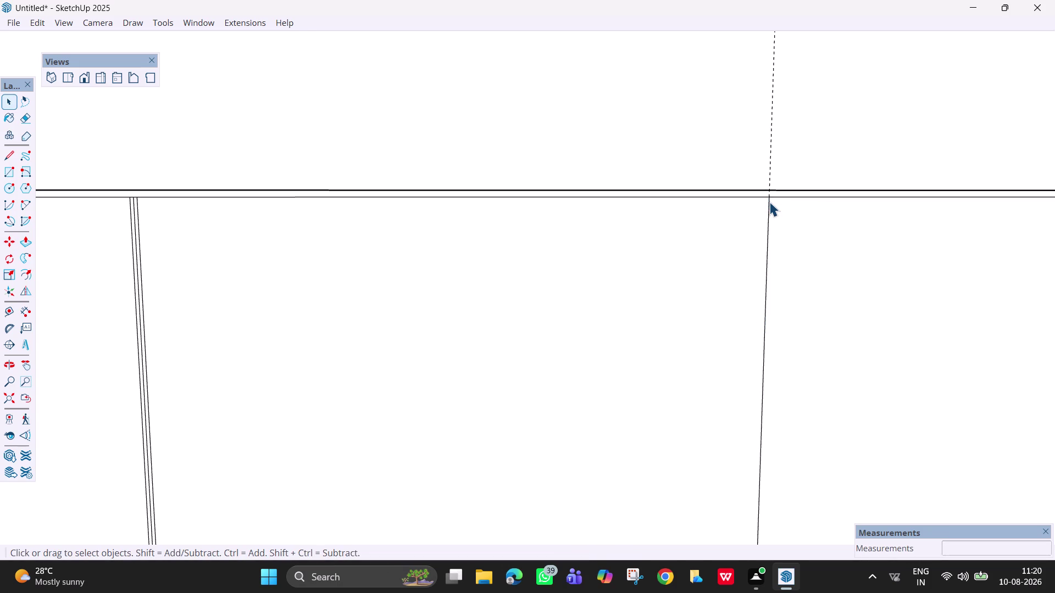
Move the next door division line 3 mm along the edge.
click(770, 202)
key(m)
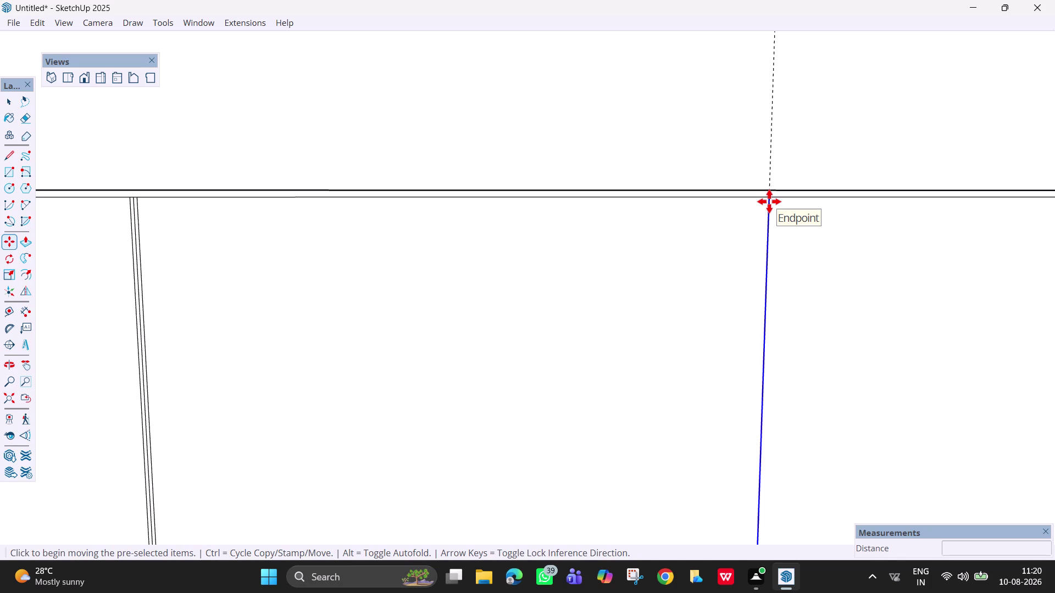
click(770, 197)
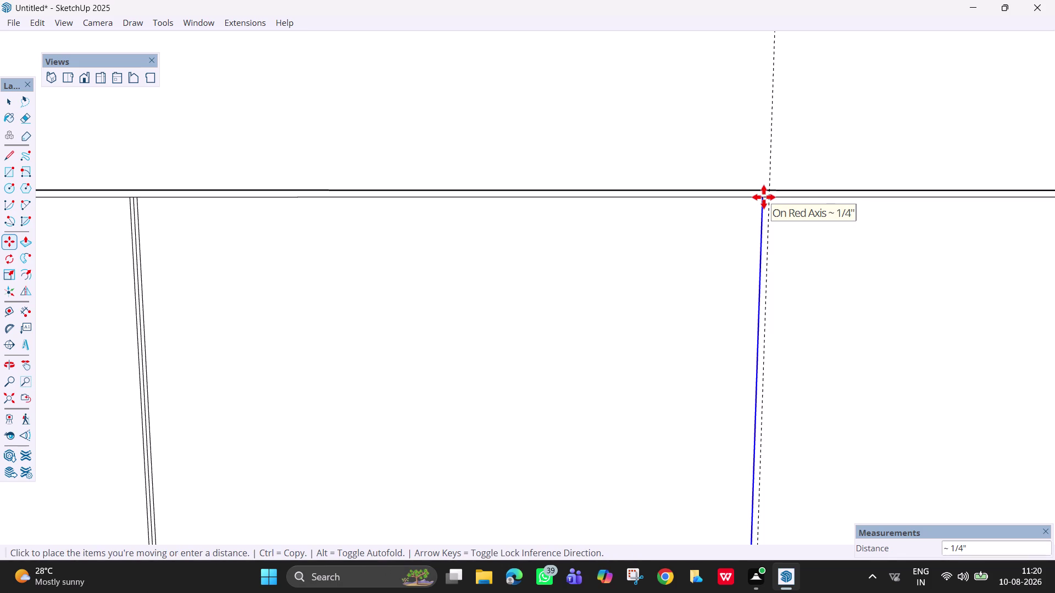
key(3)
text(mm)
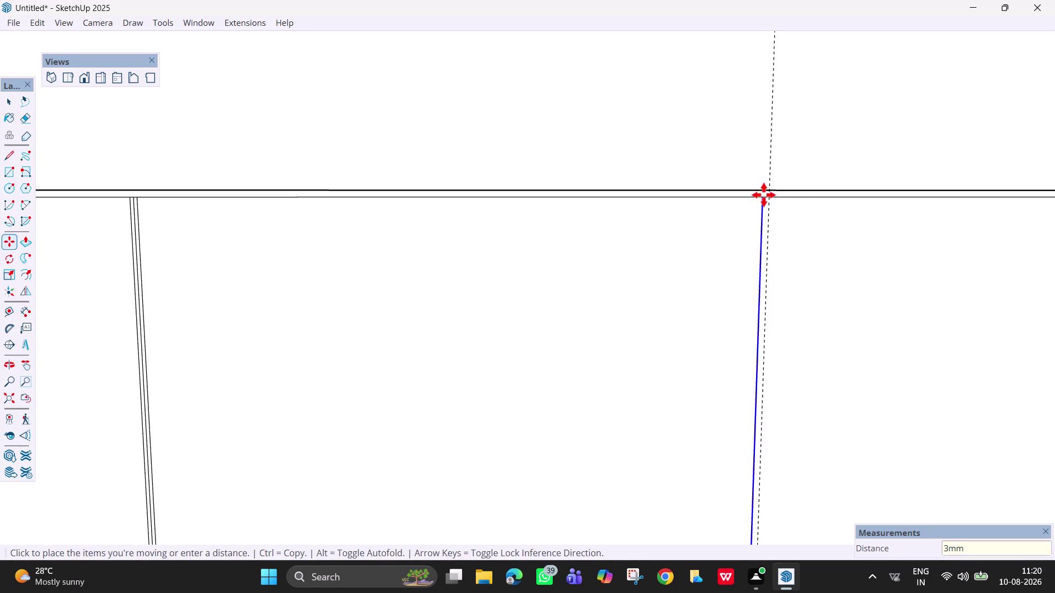
key(Return)
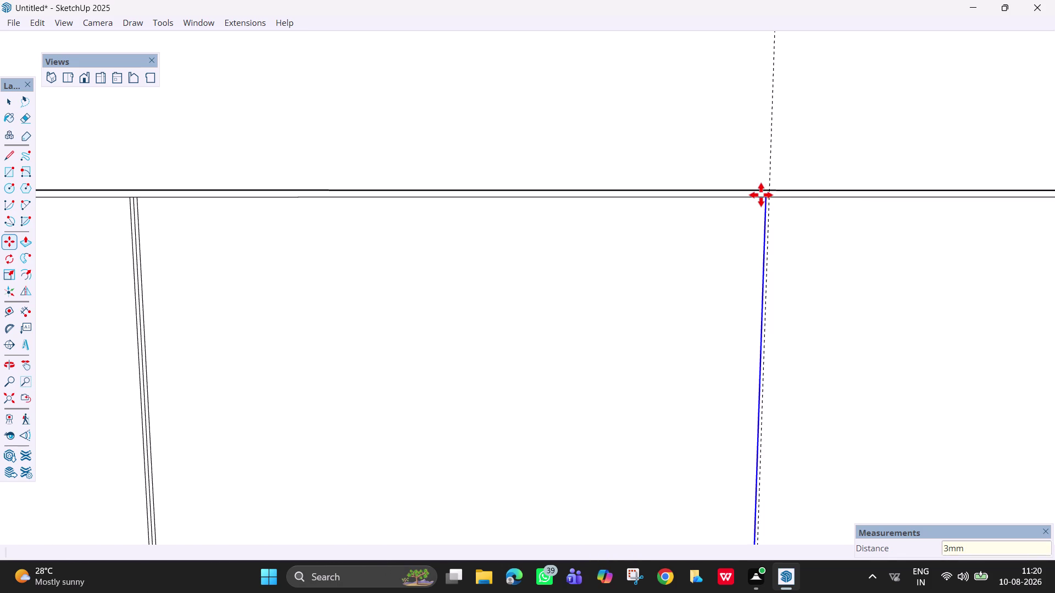
Copy the shifted division line 6 mm beside it.
click(765, 196)
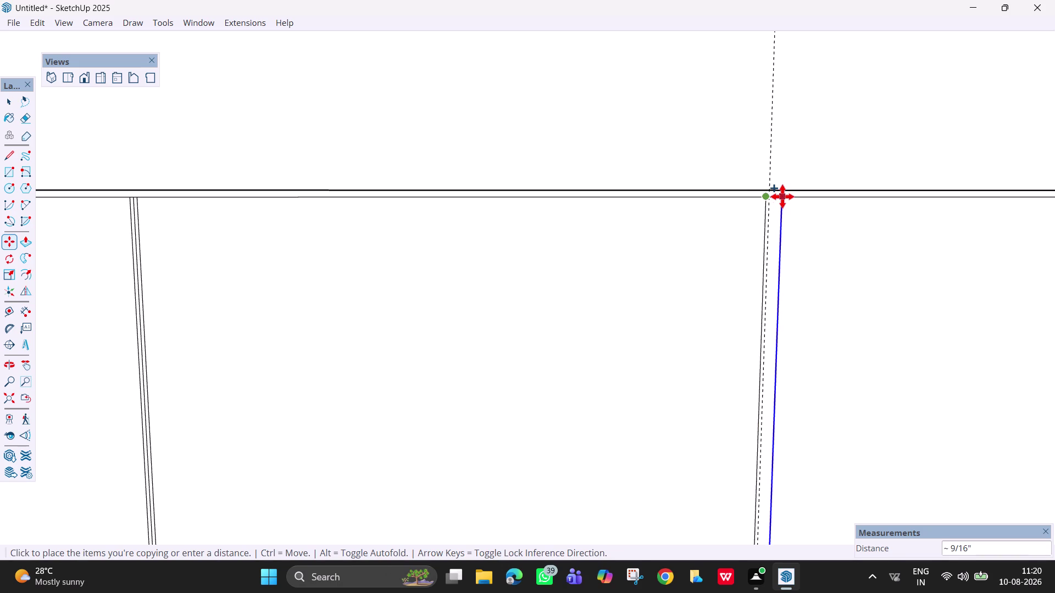
key(6)
text(m)
text(m)
key(Return)
scroll(down, 3)
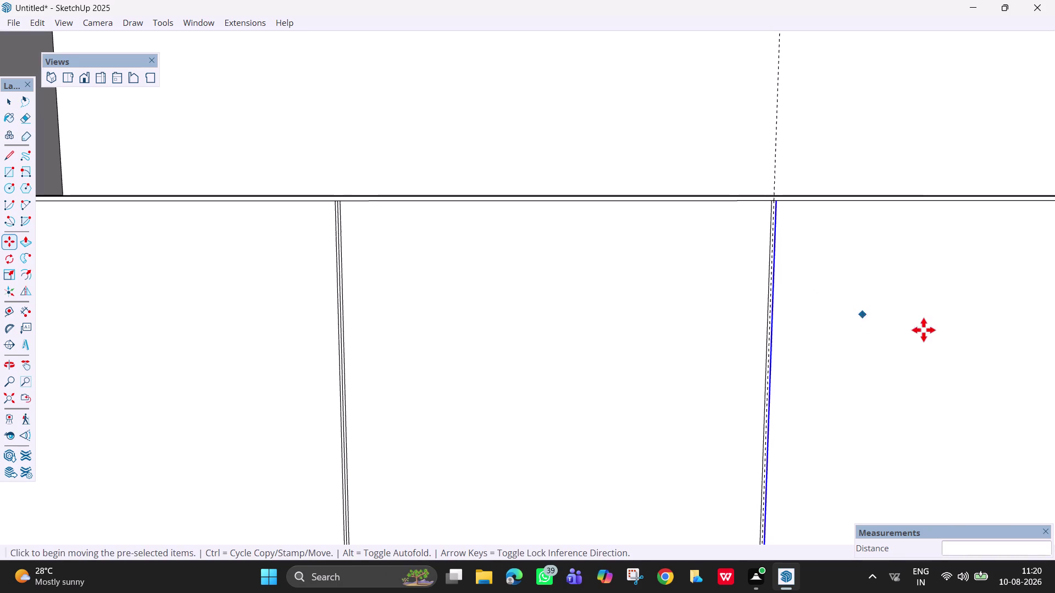
key(h)
drag(911, 322, 243, 284)
Shift the middle divider panel 3 mm and copy it 6 mm alongside.
key(space)
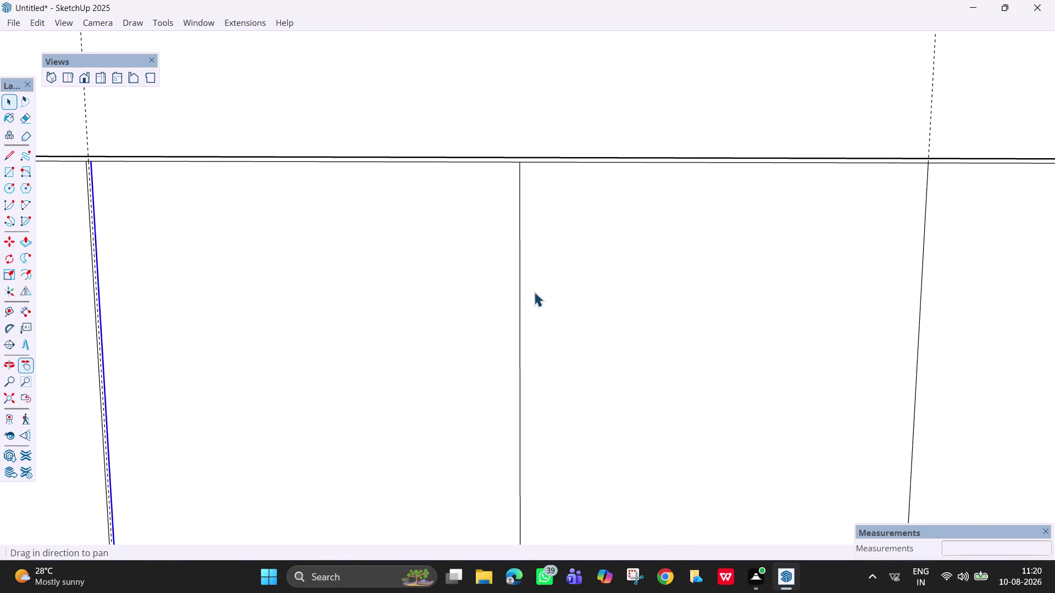
click(518, 277)
click(518, 270)
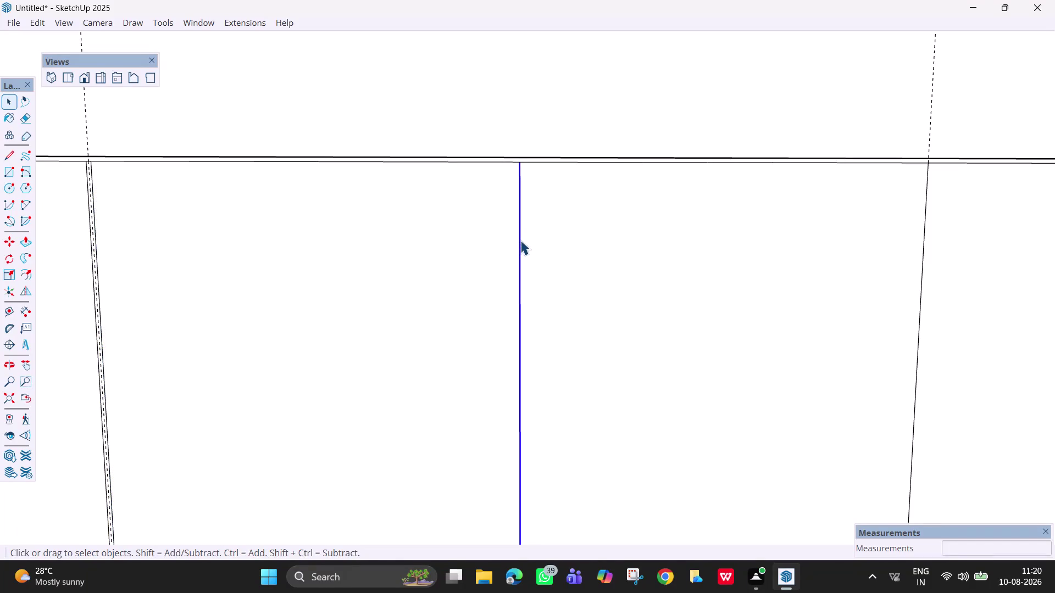
key(m)
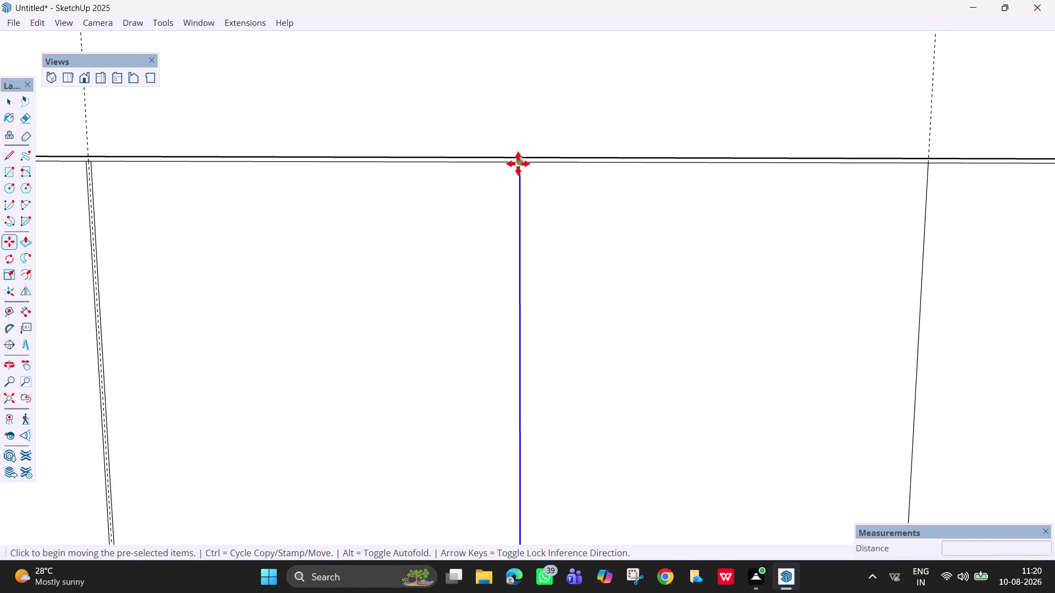
click(518, 164)
key(3)
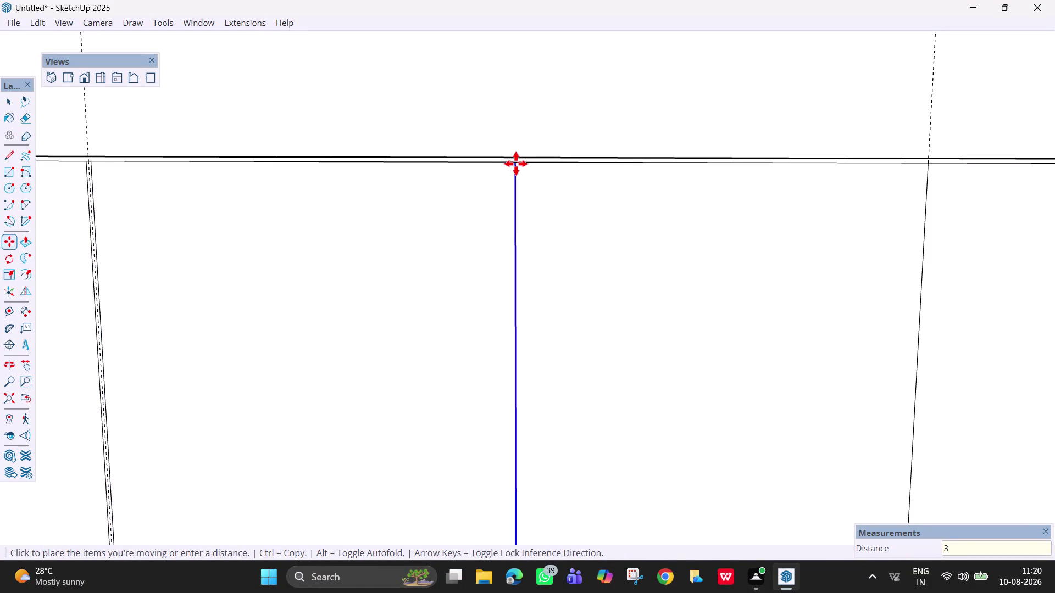
text(mm)
key(Return)
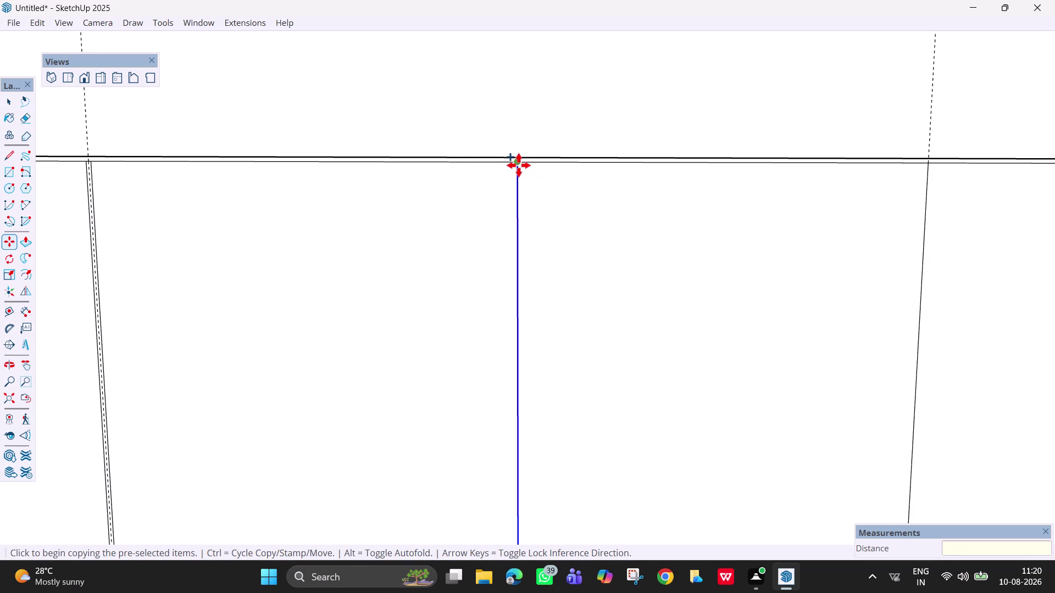
click(519, 165)
text(6)
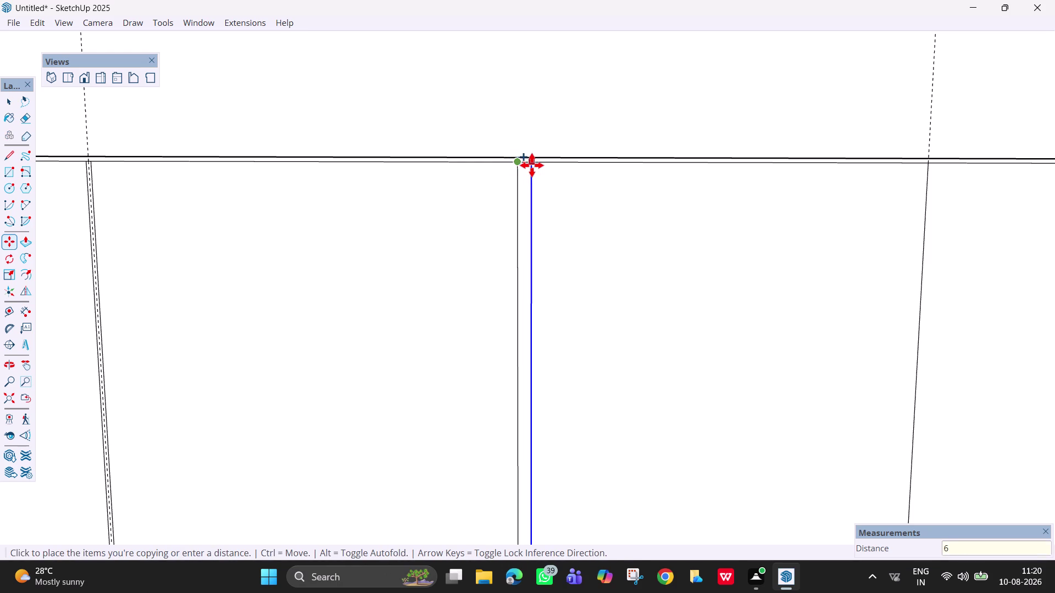
text(mm)
key(Return)
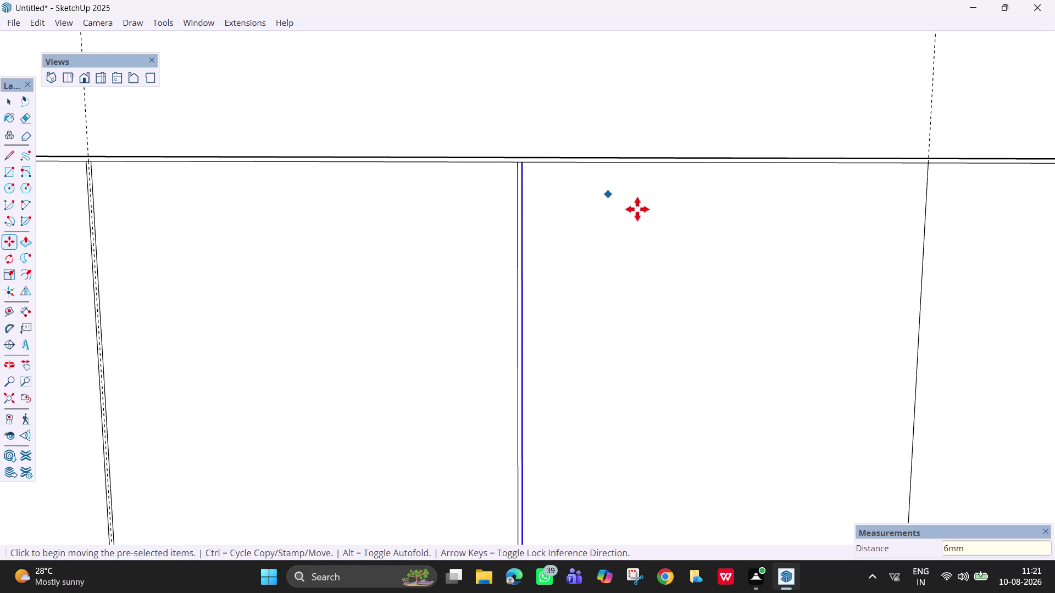
key(space)
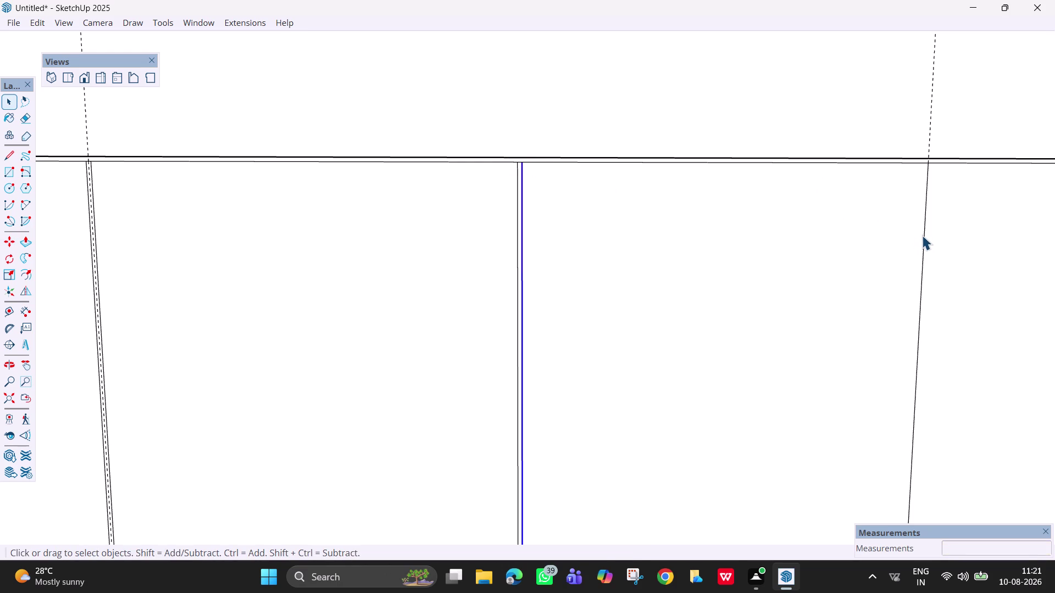
Shift the right divider panel 3 mm and add a copy 6 mm beside it.
click(924, 235)
key(m)
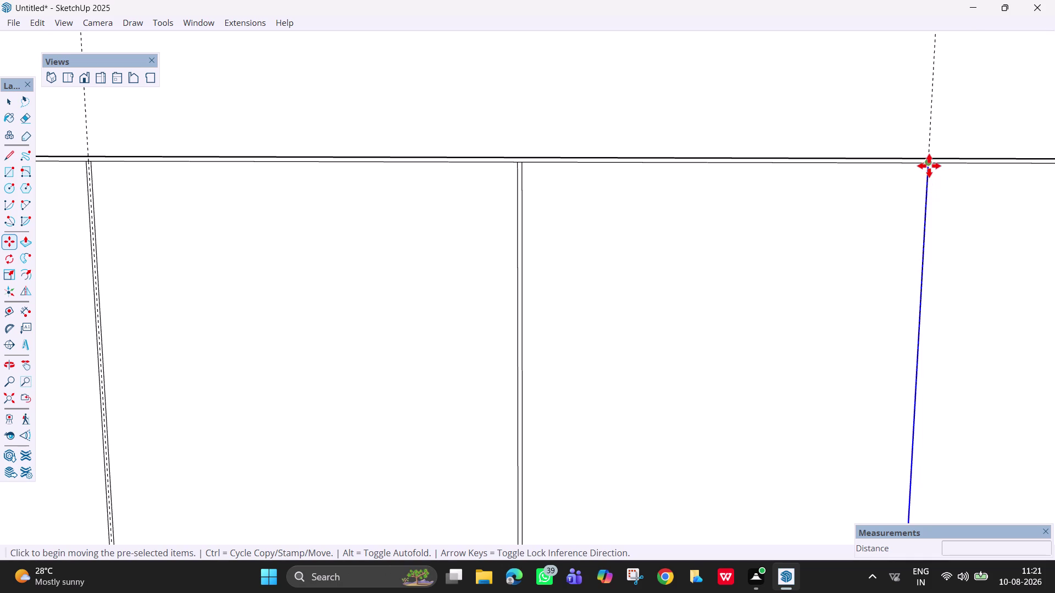
click(928, 163)
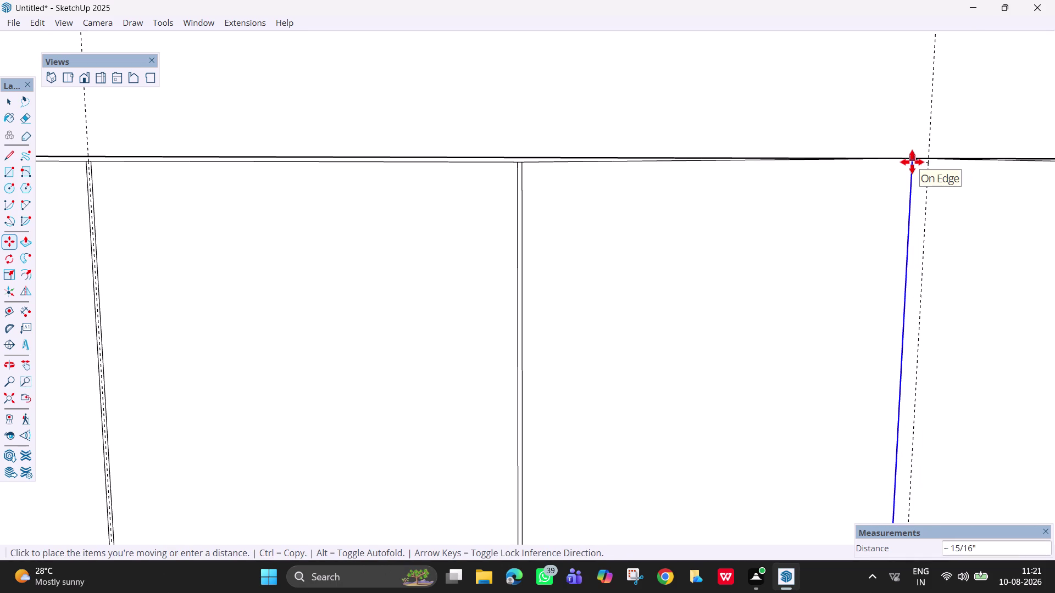
key(Escape)
scroll(up, 3)
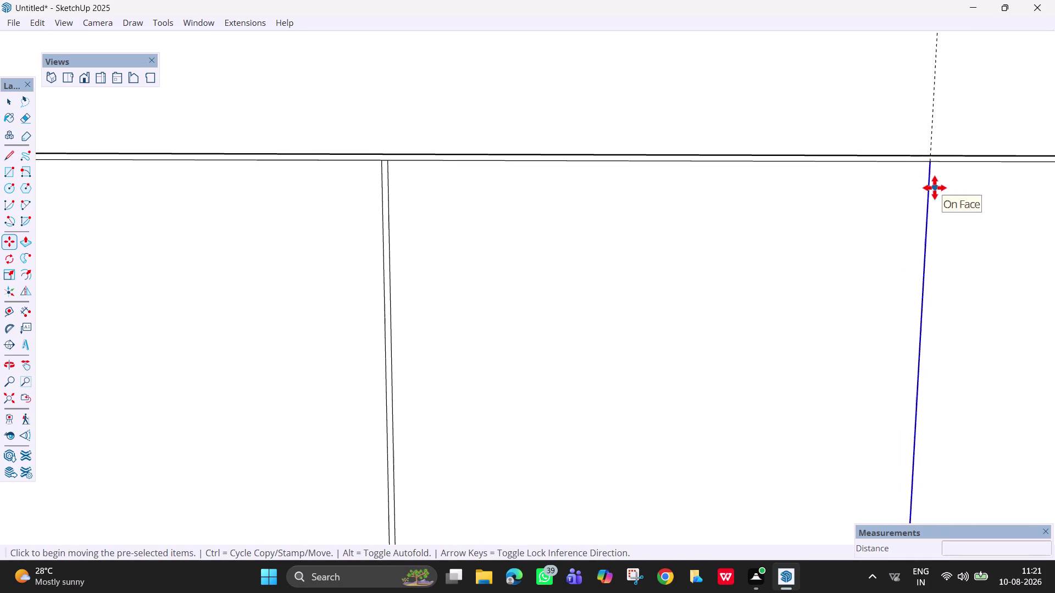
key(space)
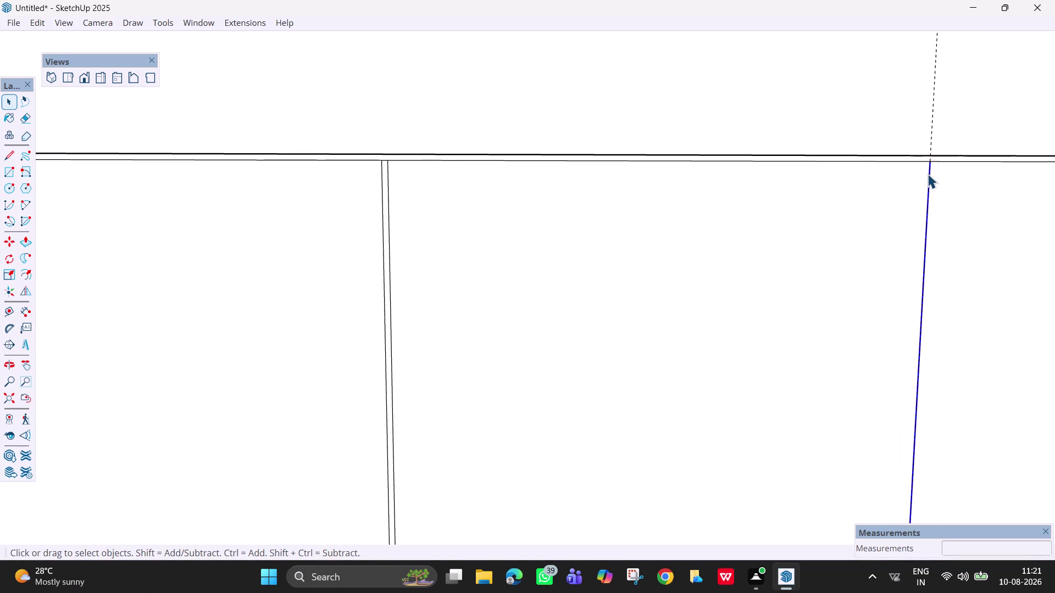
key(m)
click(930, 166)
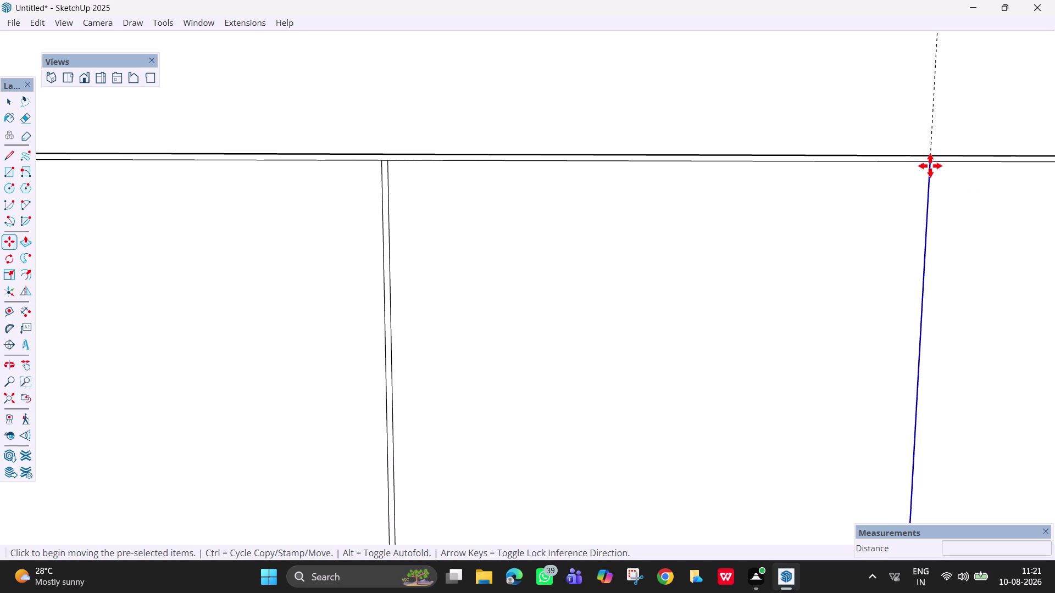
key(3)
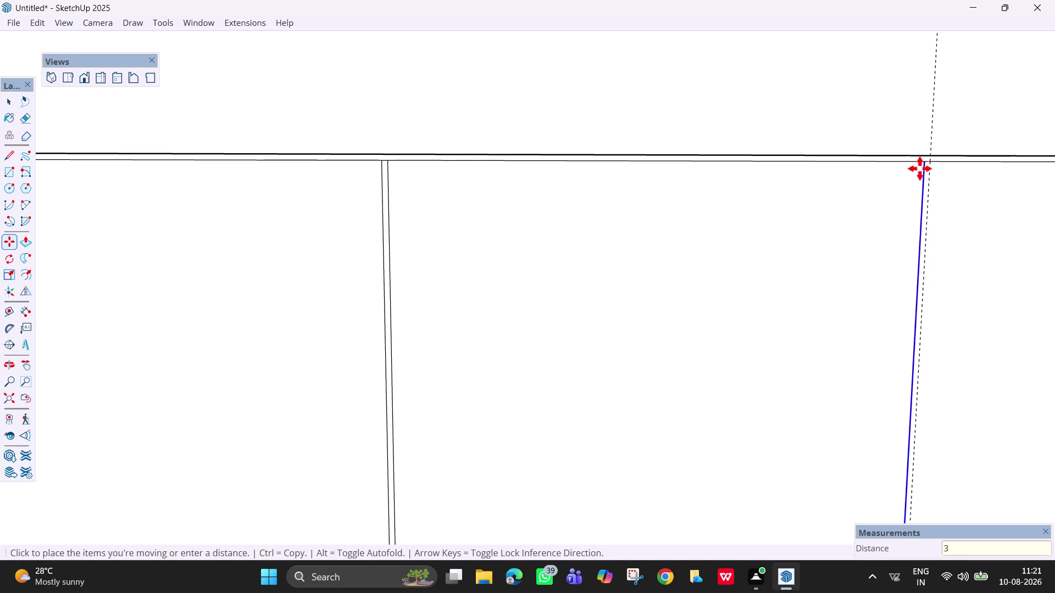
text(mm)
key(Return)
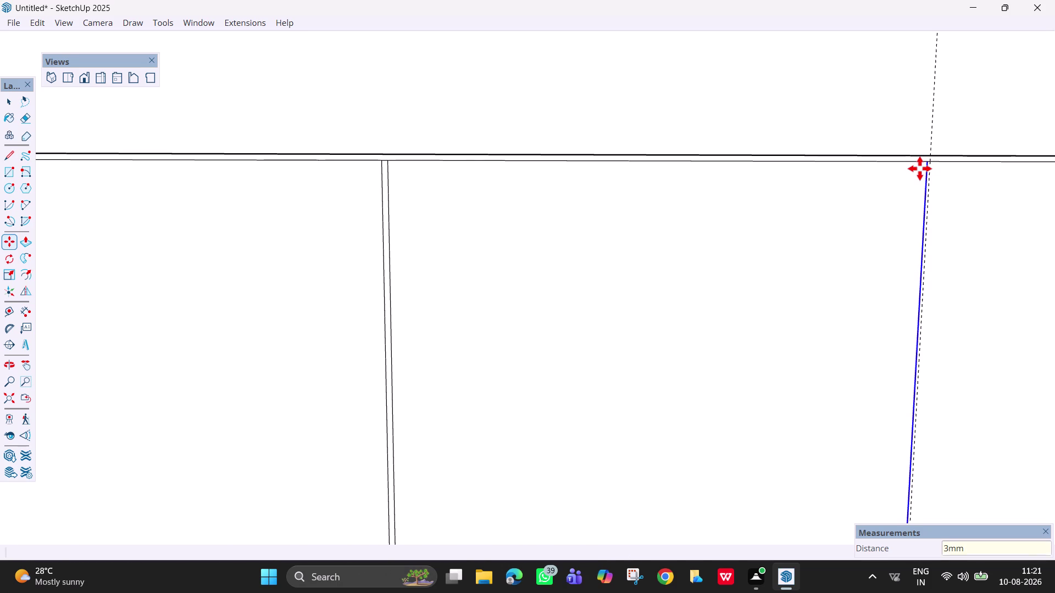
click(925, 162)
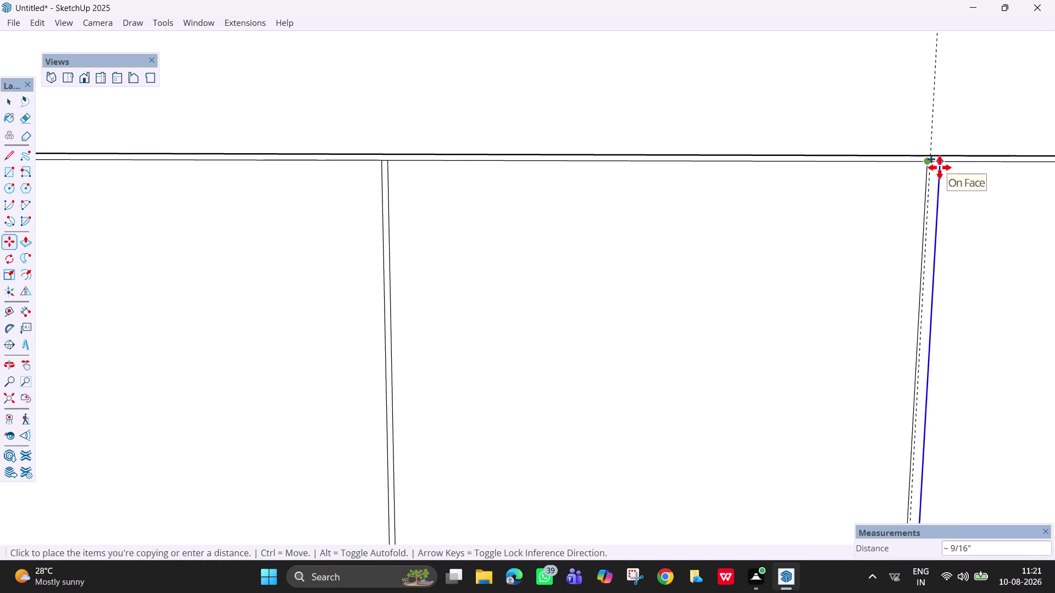
text(6mm)
key(Return)
Pan and orbit across the wall cabinets to inspect the other dividers.
scroll(down, 3)
key(h)
drag(781, 333, 291, 268)
drag(729, 285, 579, 284)
key(space)
middle_drag(590, 275, 578, 276)
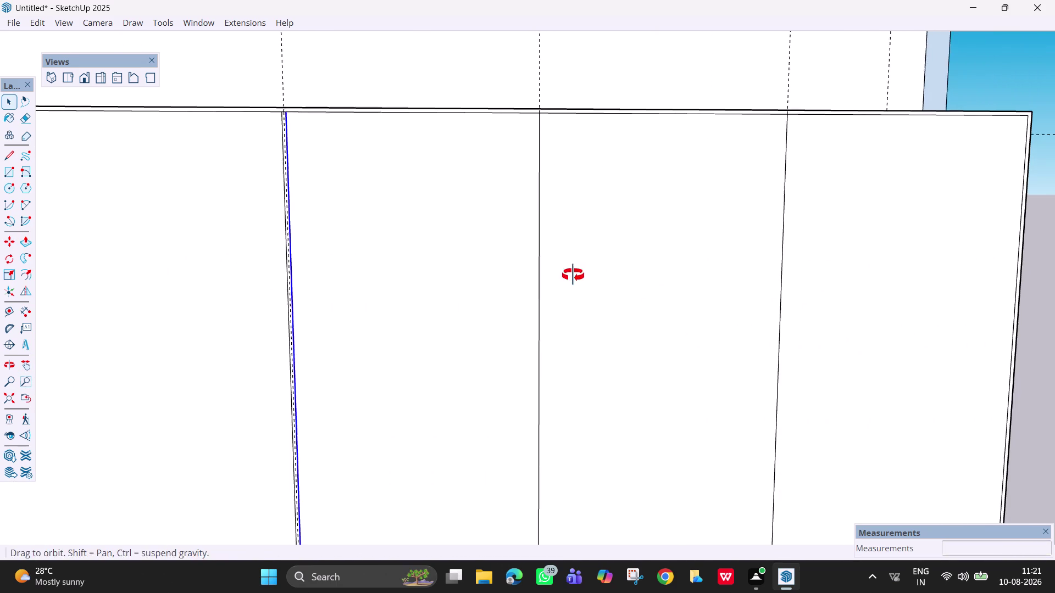
Shift the middle divider panel 3mm and add a 6mm copy beside it.
middle_drag(577, 275, 547, 279)
scroll(up, 3)
click(534, 270)
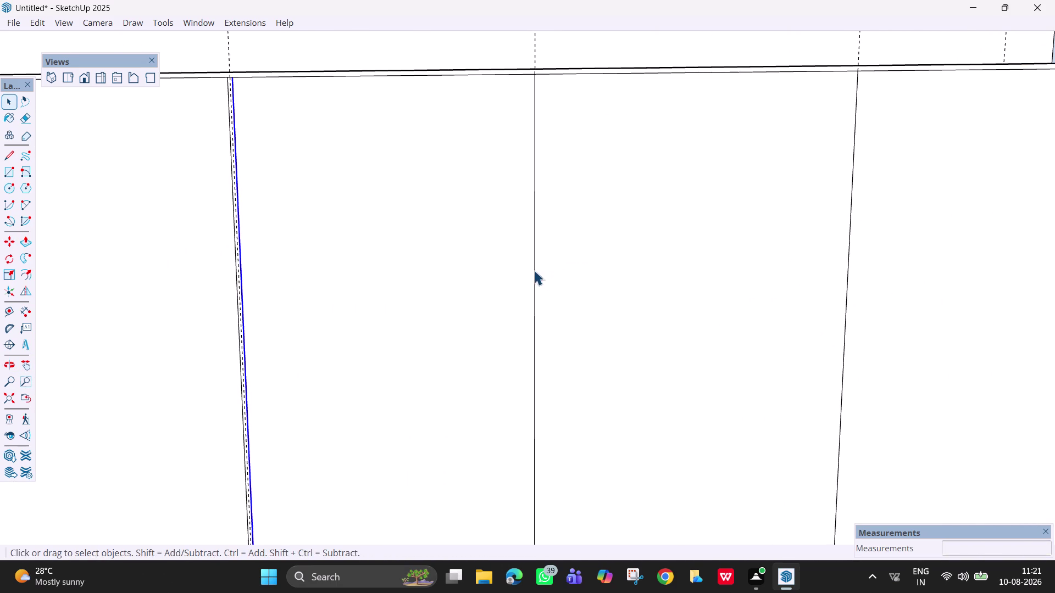
key(m)
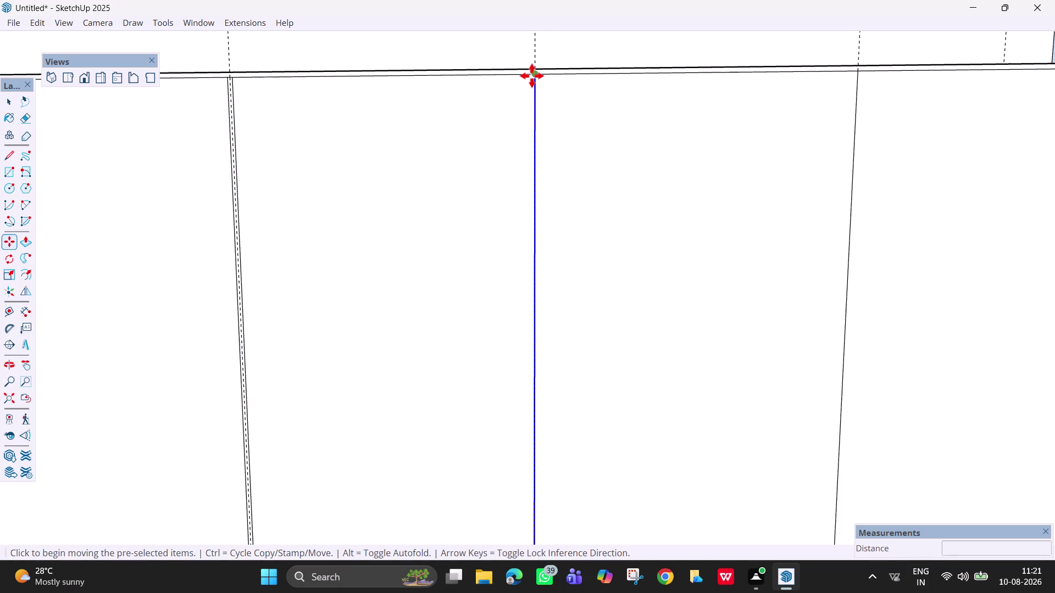
click(534, 74)
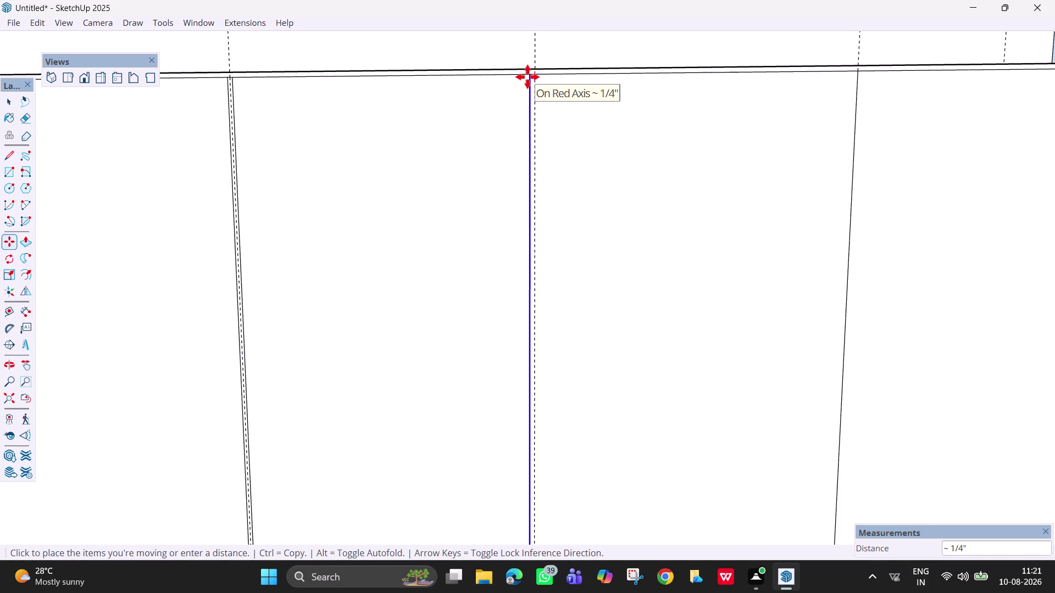
text(3)
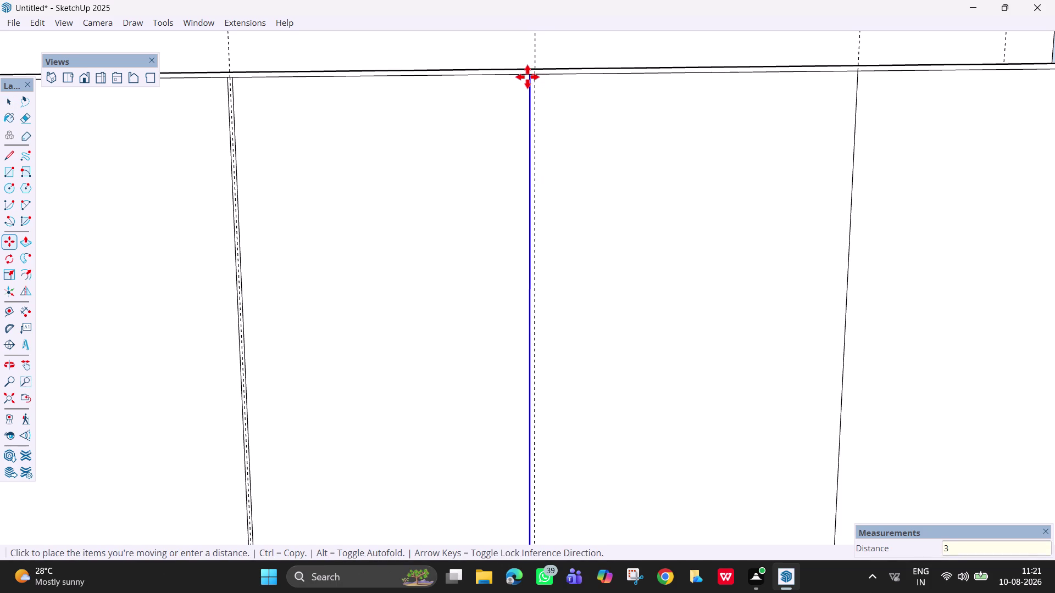
text(mm)
key(Return)
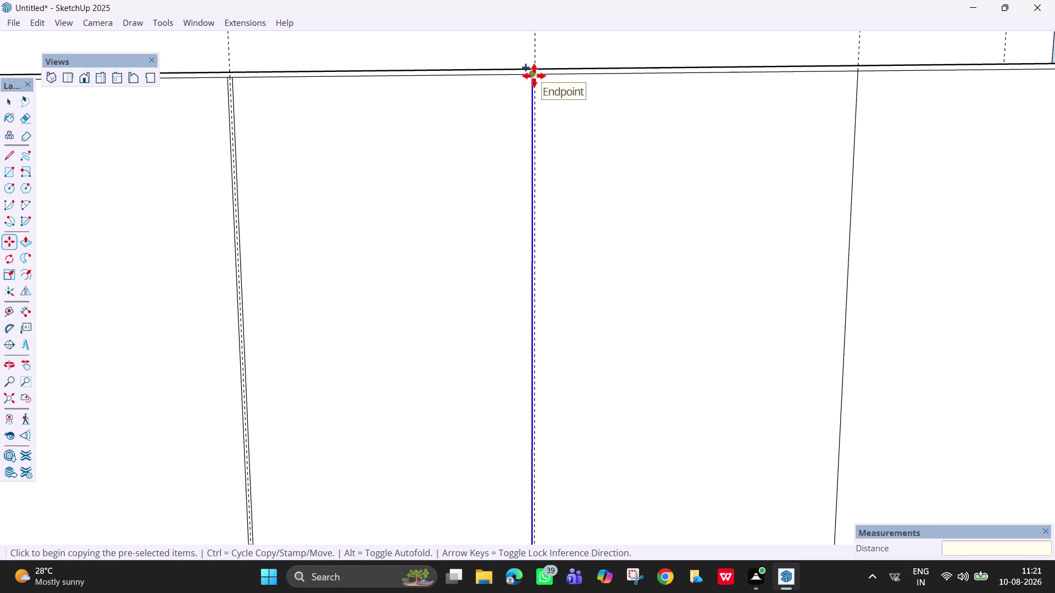
click(532, 74)
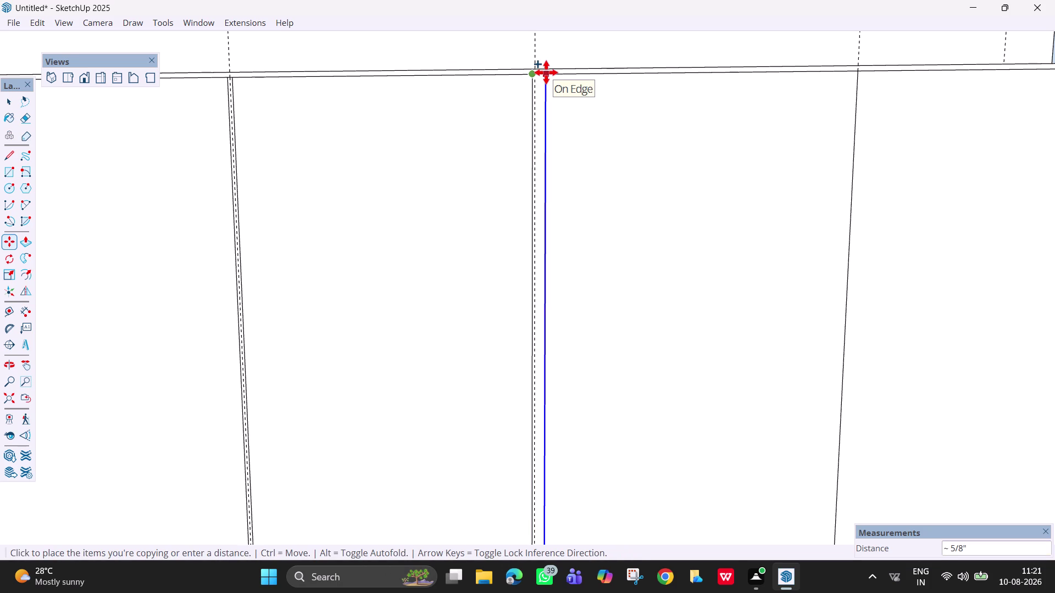
key(6)
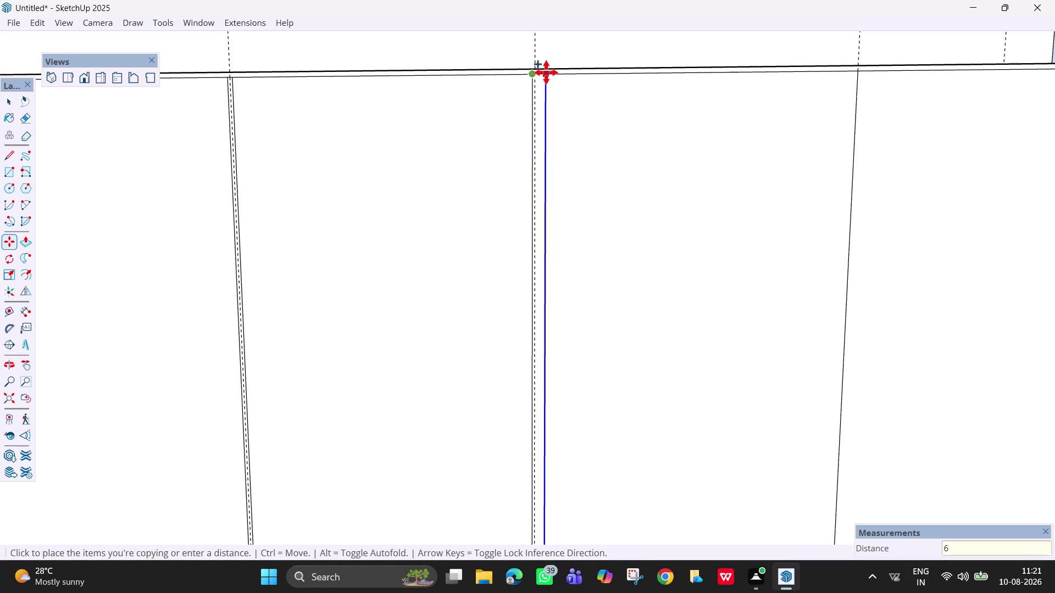
text(mm)
key(Return)
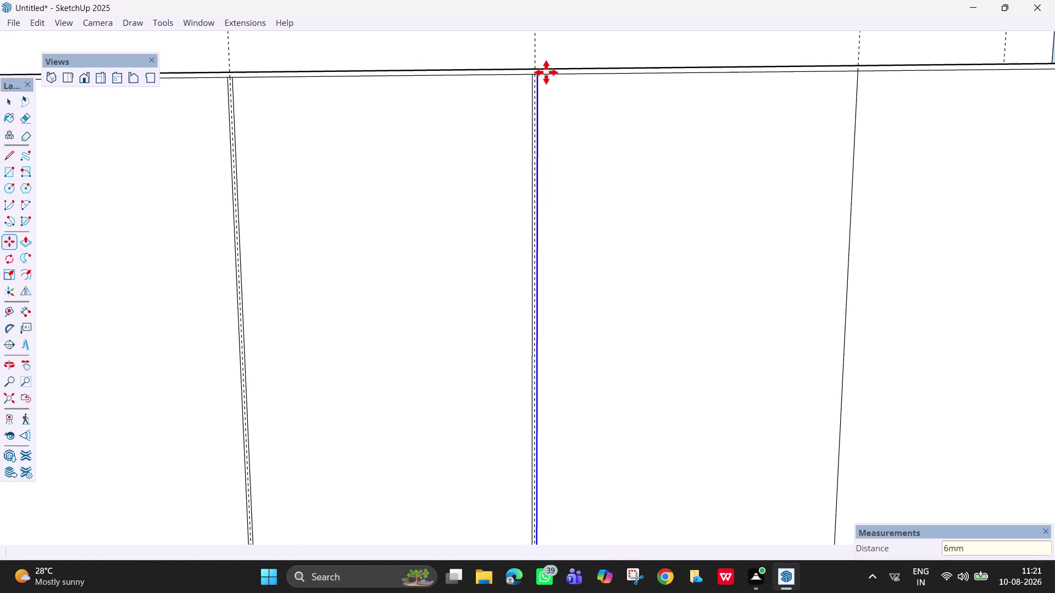
key(space)
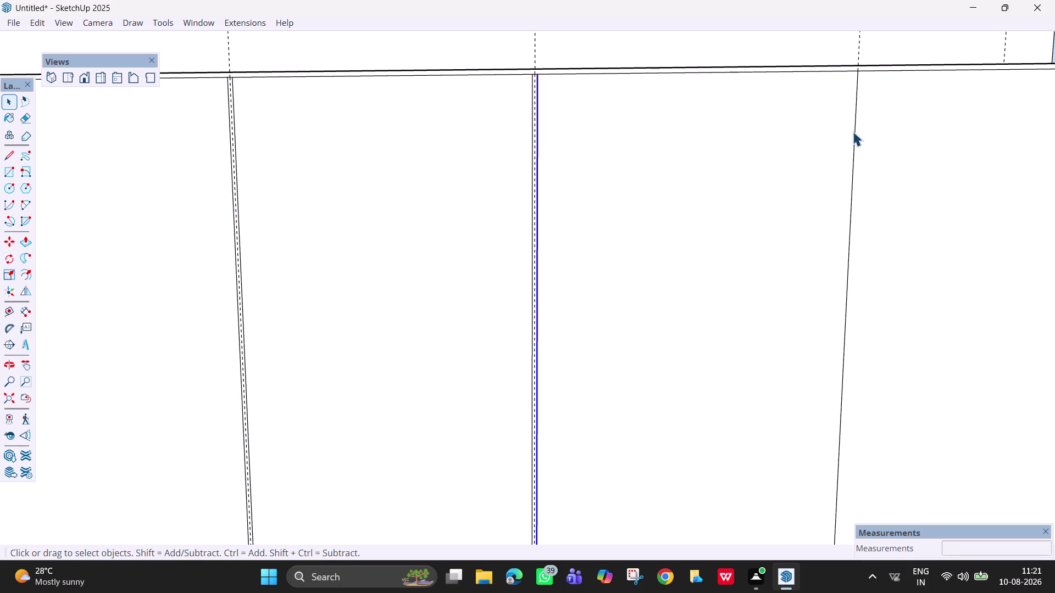
Shift the right divider panel 3mm and add a 6mm copy beside it.
click(855, 132)
key(m)
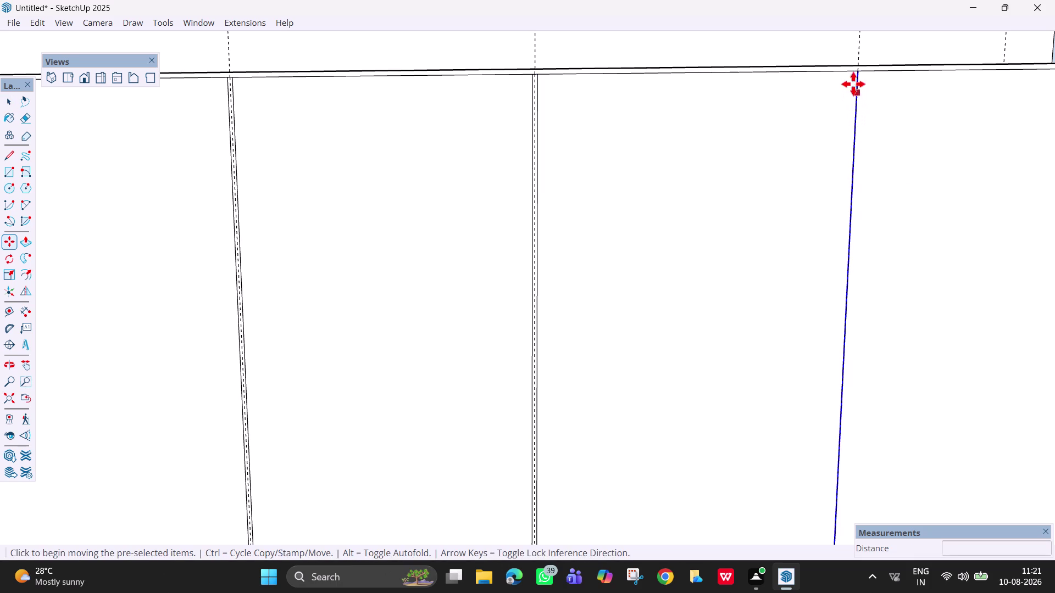
click(855, 72)
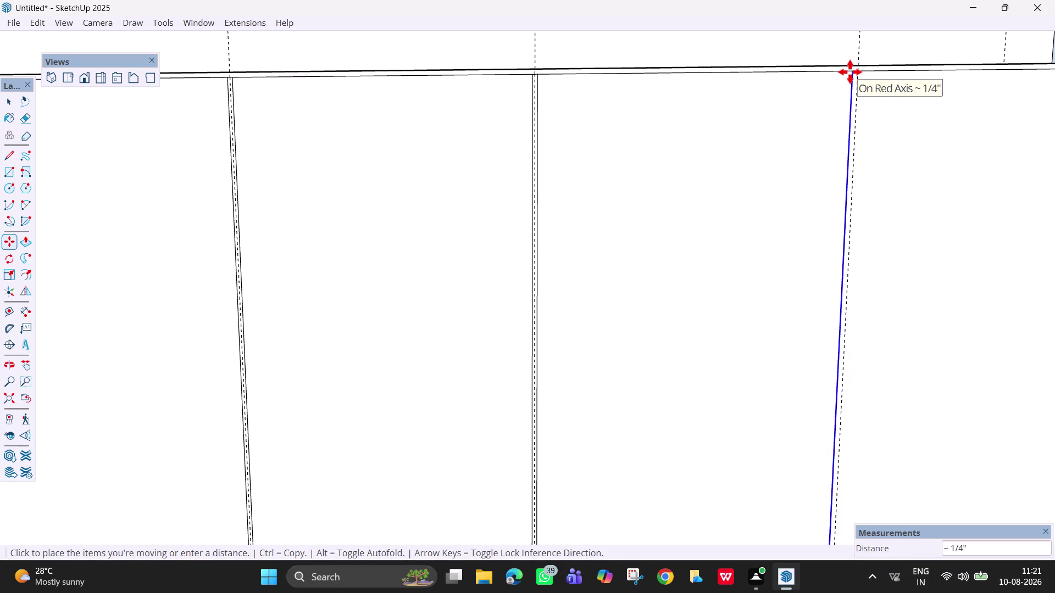
key(3)
key(m)
key(m)
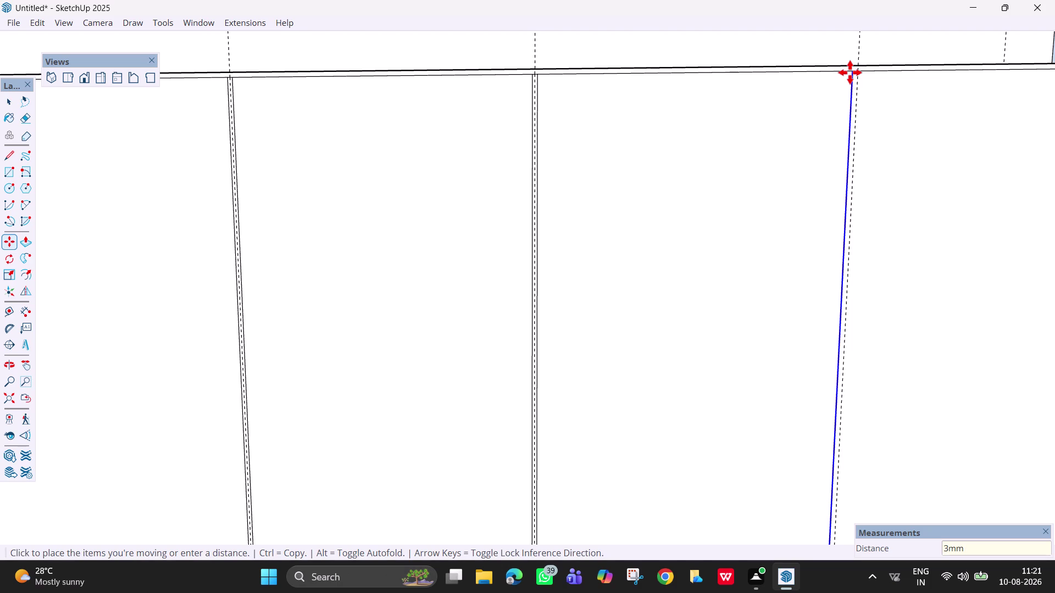
key(Return)
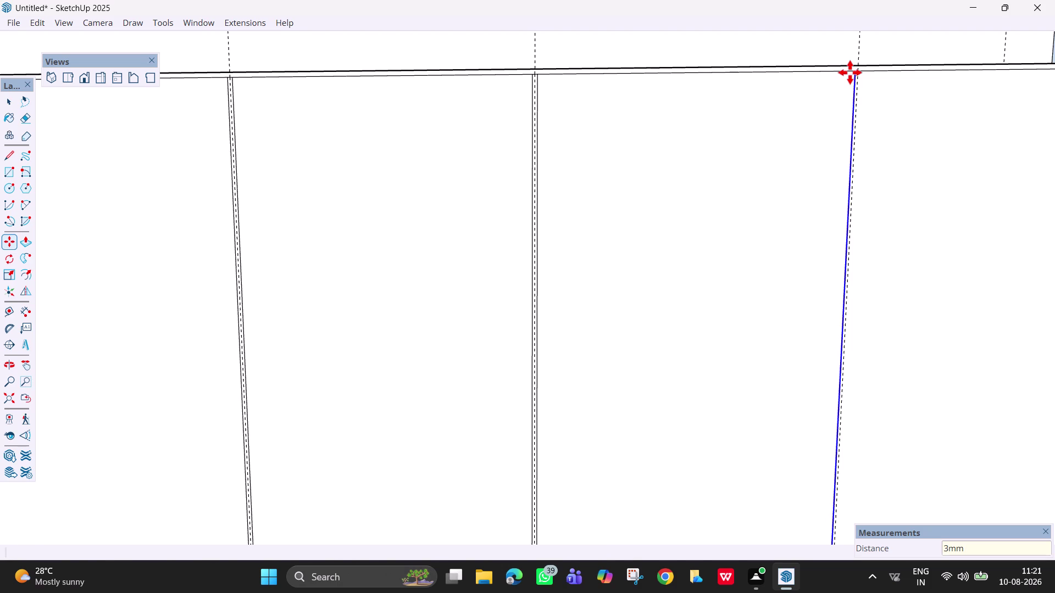
click(854, 74)
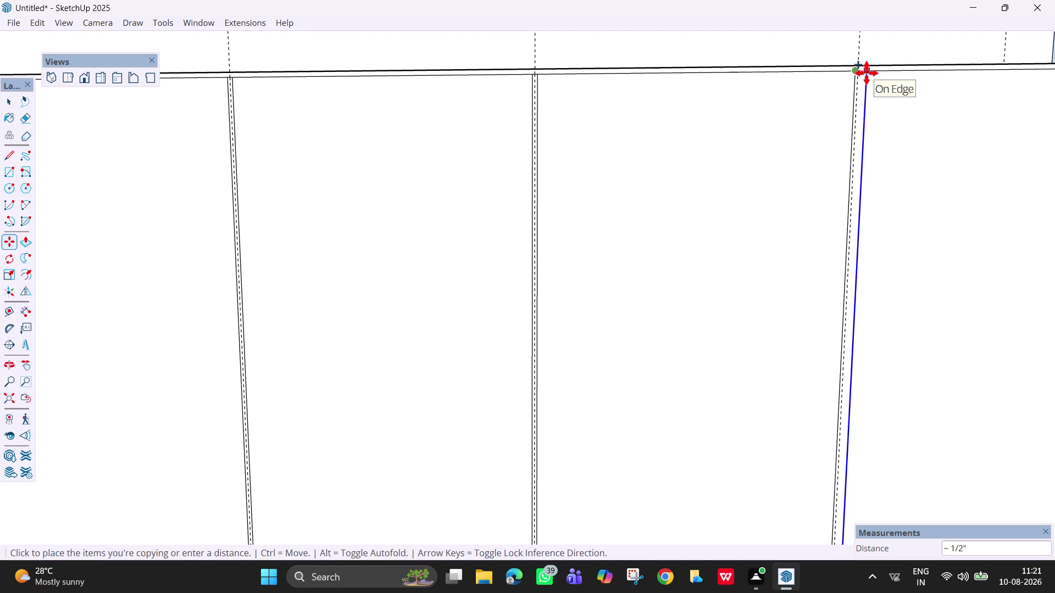
text(6mm)
key(Return)
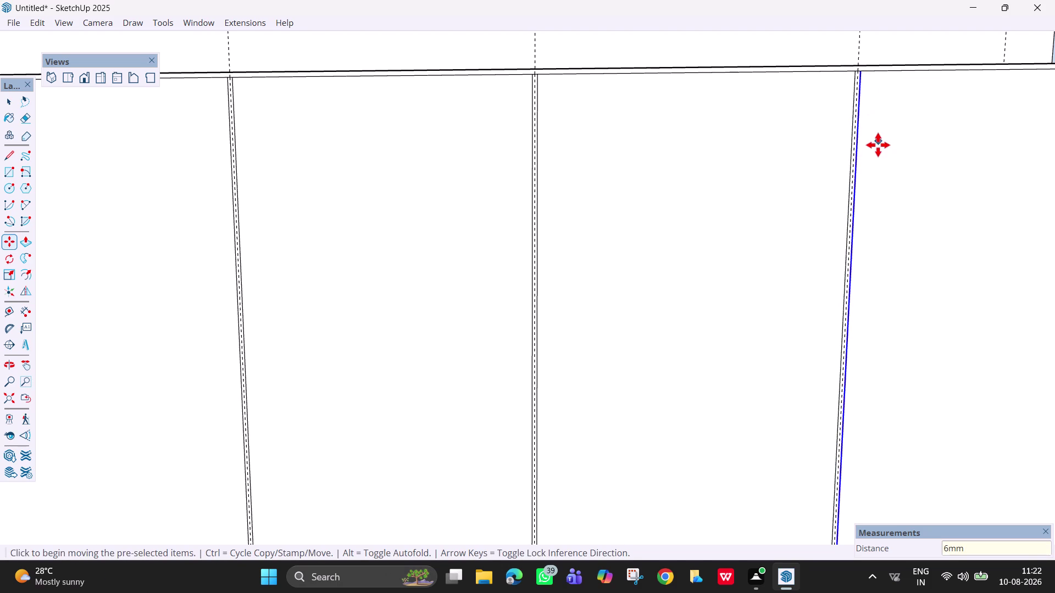
key(h)
drag(895, 187, 546, 190)
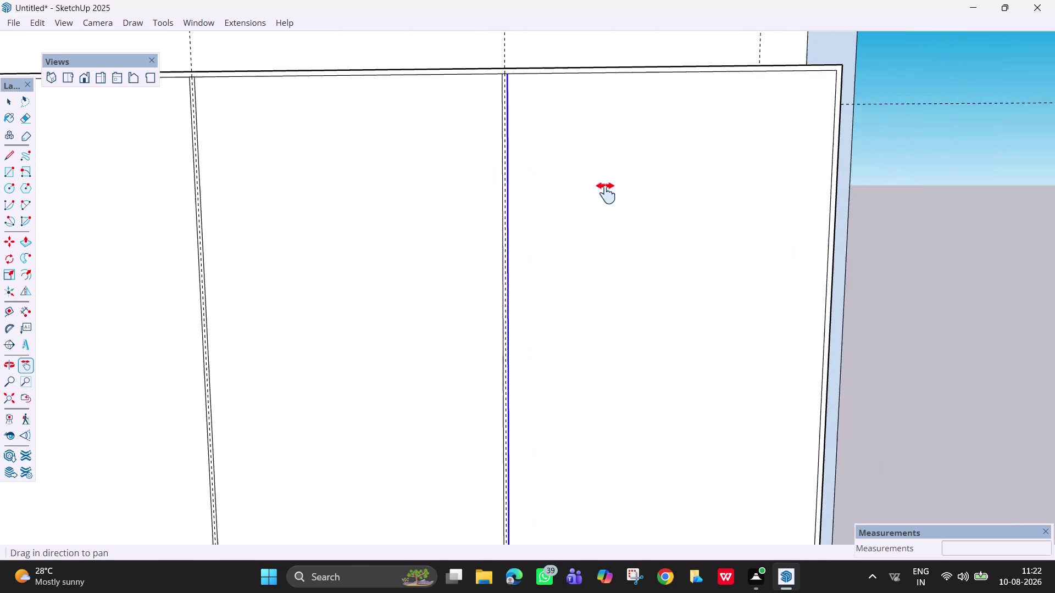
drag(546, 190, 741, 202)
scroll(down, 3)
key(Escape)
scroll(up, 3)
scroll(down, 3)
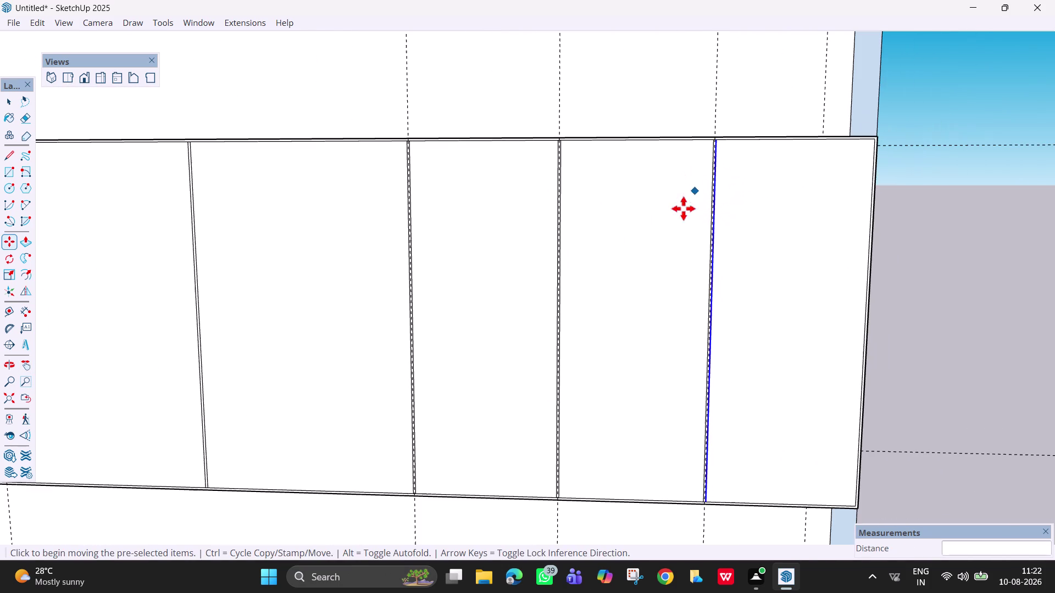
key(h)
key(space)
scroll(down, 3)
middle_drag(272, 311, 299, 315)
scroll(down, 3)
middle_drag(426, 297, 350, 376)
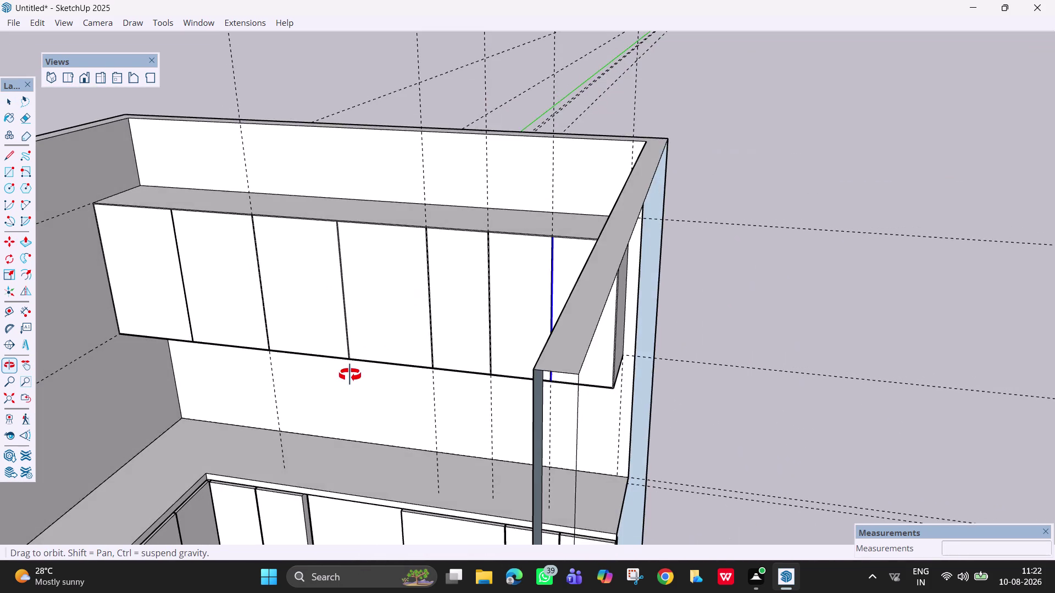
middle_drag(350, 376, 473, 322)
middle_drag(422, 283, 408, 282)
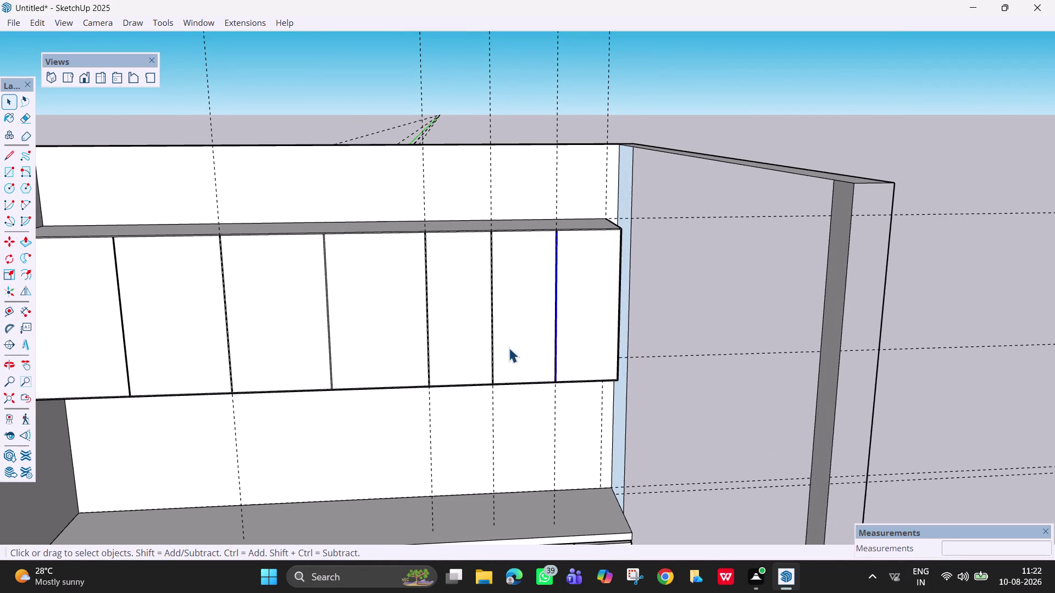
middle_drag(503, 361, 421, 370)
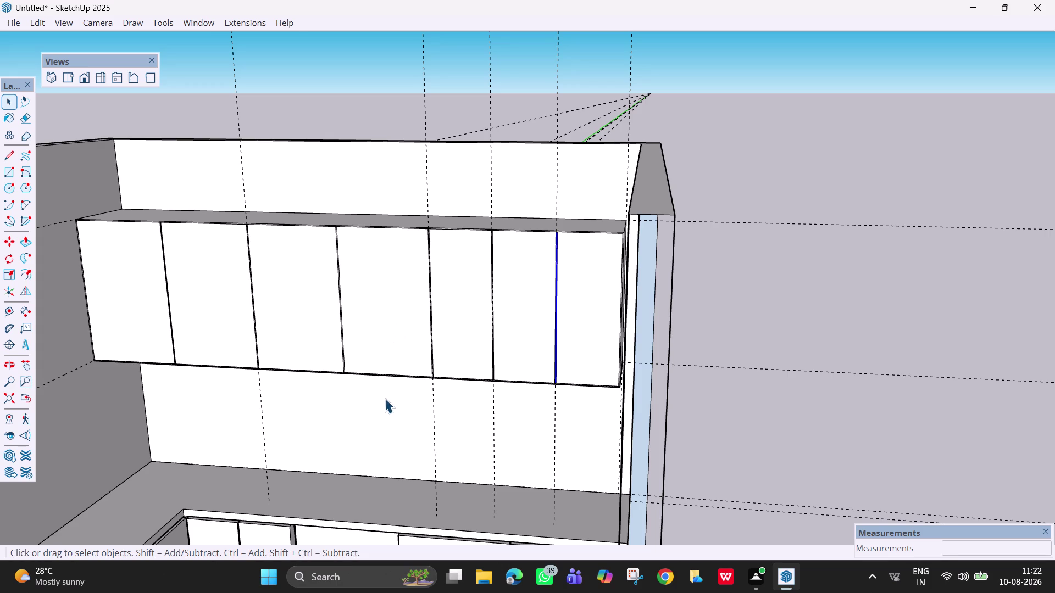
middle_drag(387, 401, 417, 265)
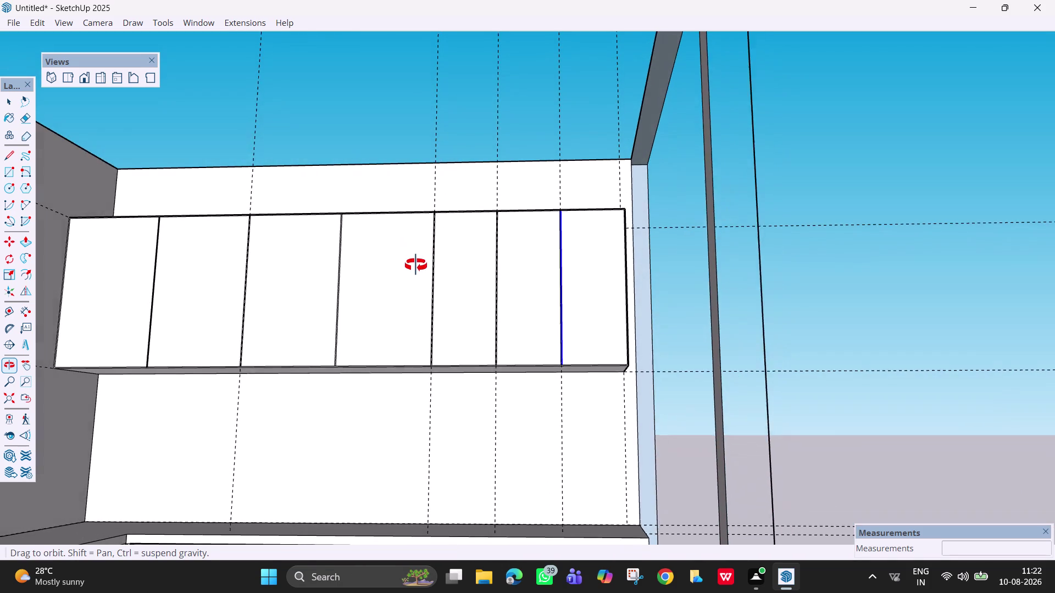
middle_drag(417, 265, 403, 265)
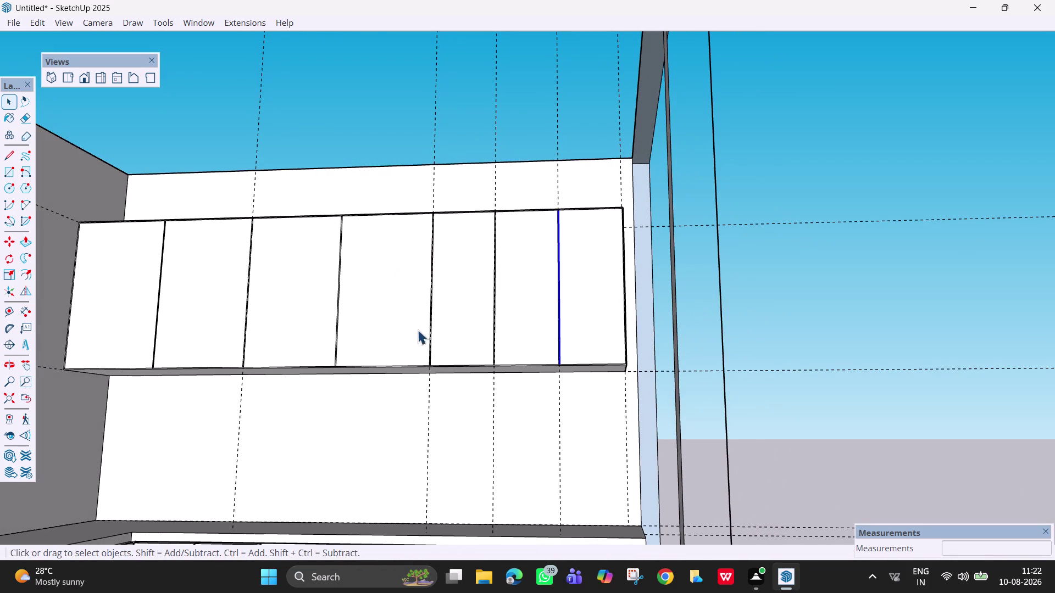
middle_drag(397, 380, 411, 261)
Place two guides from the cabinets' lower edge, on the left front and at the right end.
key(t)
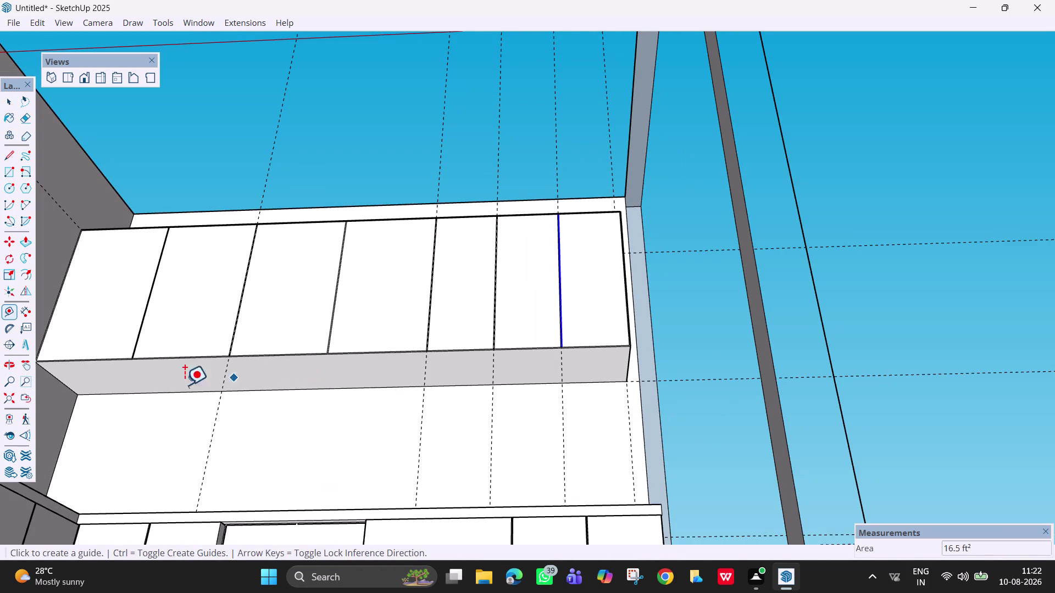
click(58, 380)
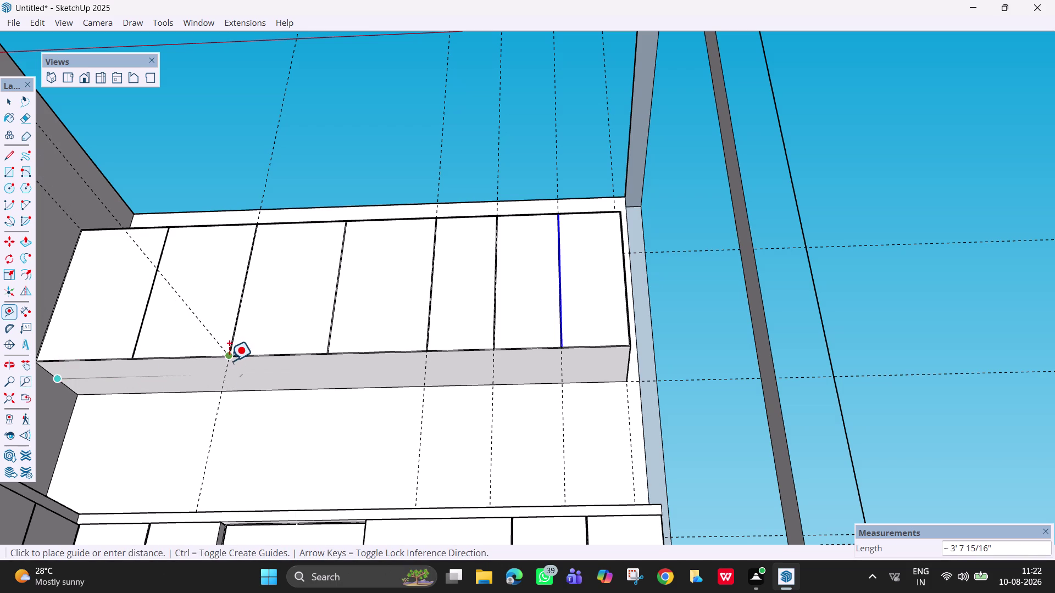
click(229, 361)
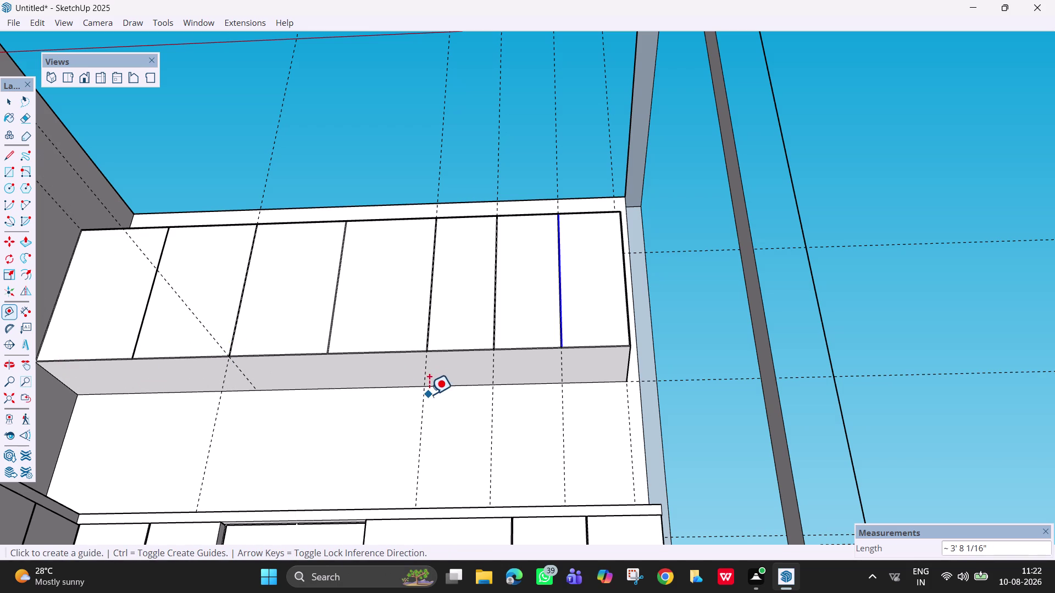
middle_drag(418, 378, 508, 417)
scroll(down, 3)
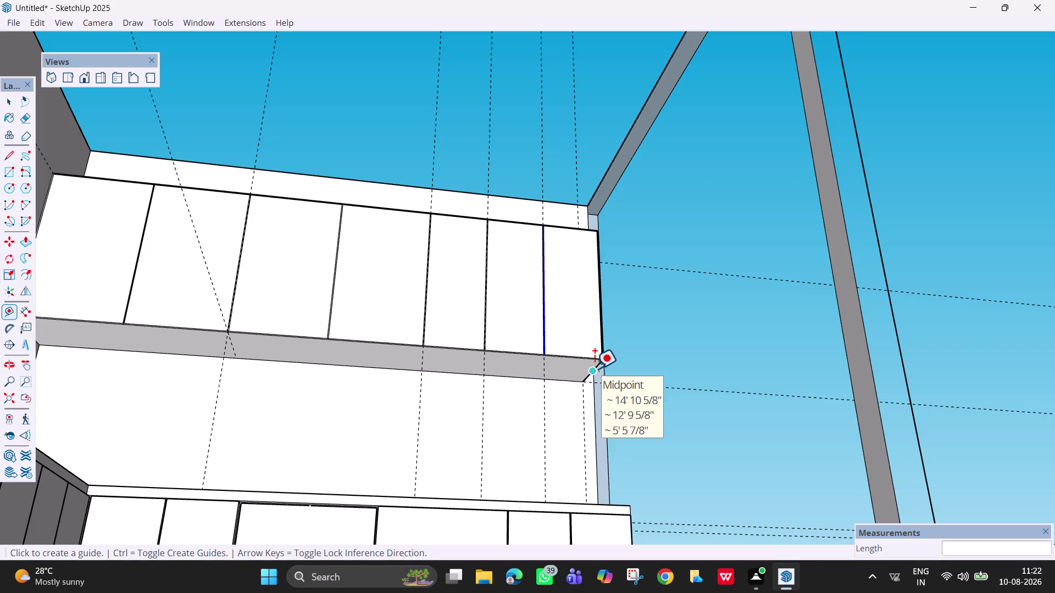
scroll(up, 3)
click(599, 362)
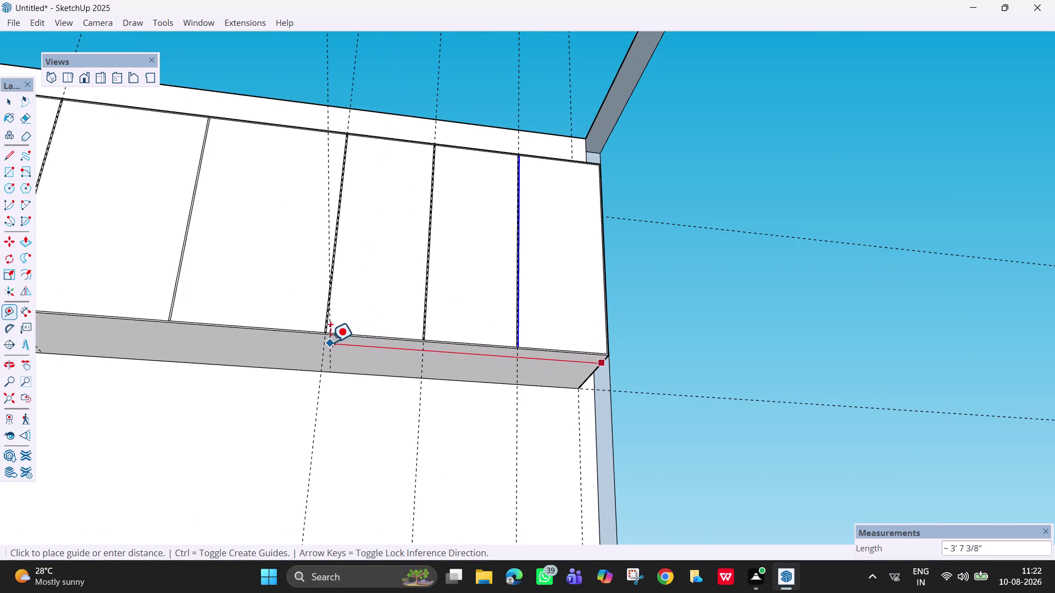
scroll(up, 3)
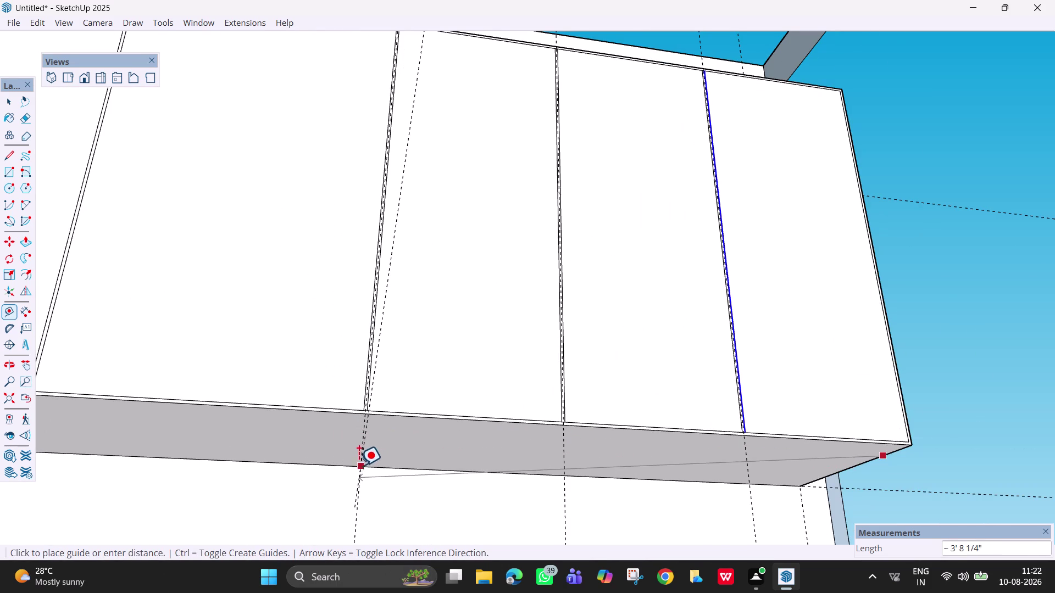
click(360, 410)
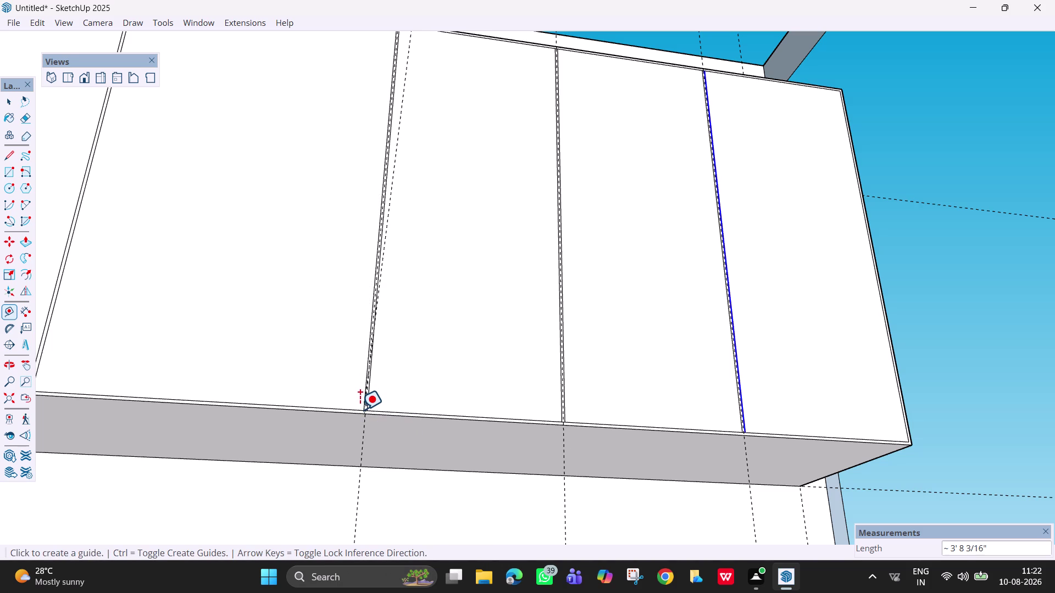
scroll(down, 3)
middle_drag(378, 443, 507, 486)
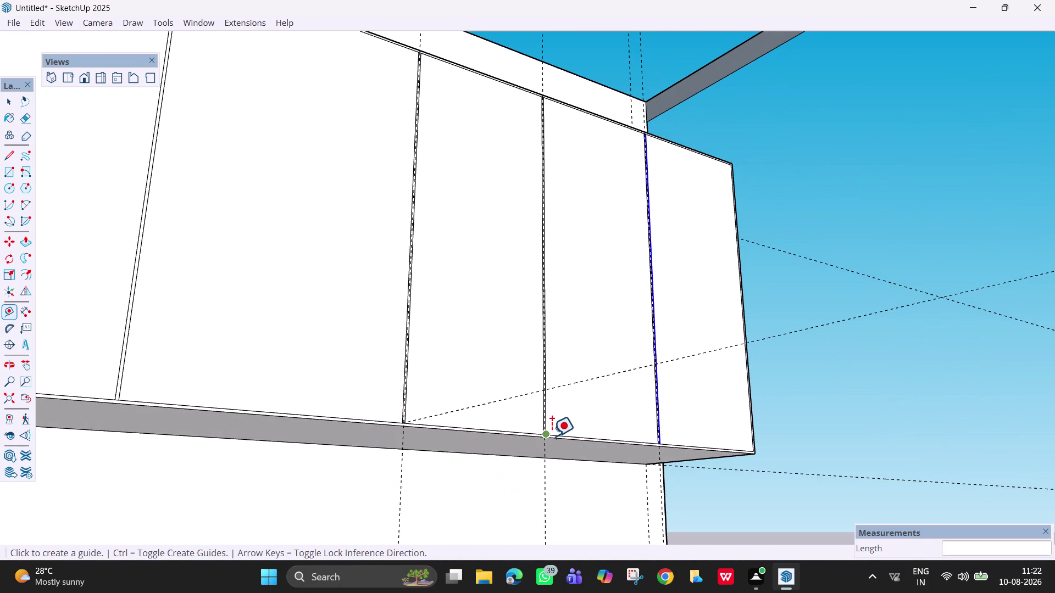
Erase the unwanted guide lines on the cabinet front.
key(space)
key(e)
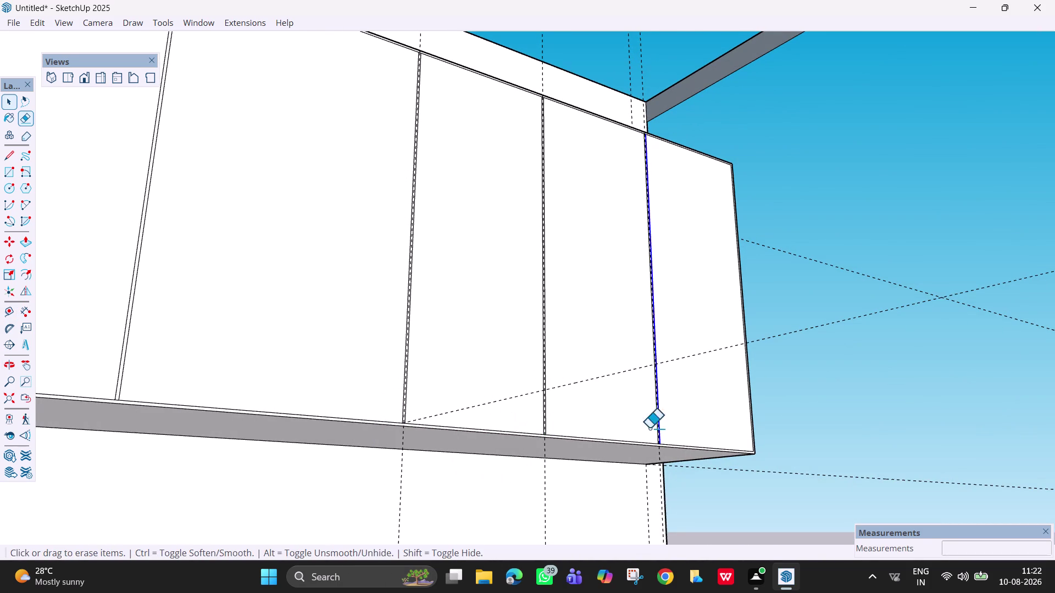
drag(706, 351, 708, 360)
scroll(down, 3)
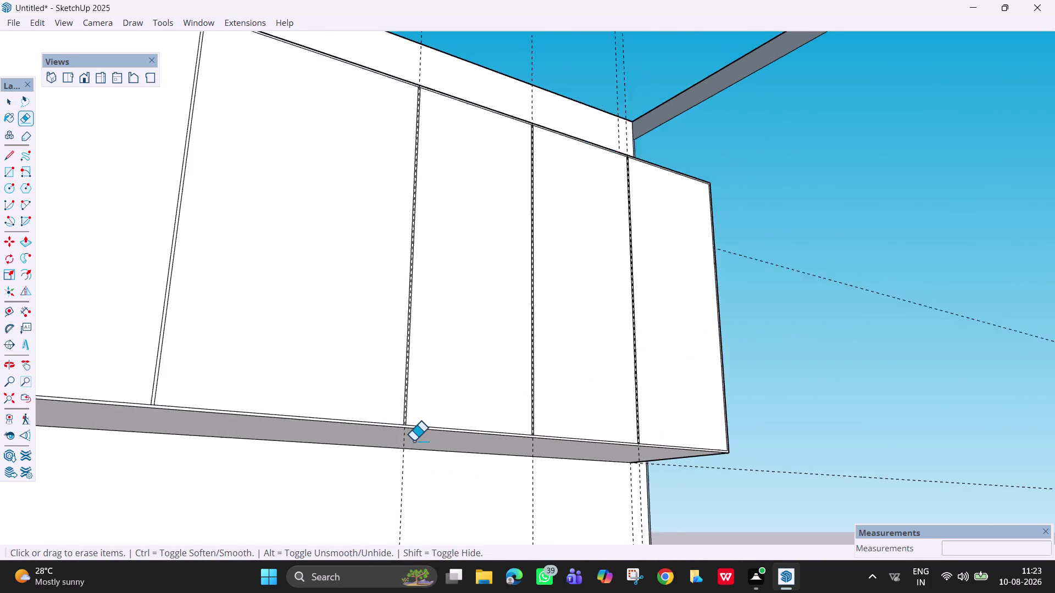
scroll(down, 3)
scroll(down, 3)
Orbit around the cabinet row to inspect its fronts, top and lower strip.
middle_drag(414, 454, 246, 446)
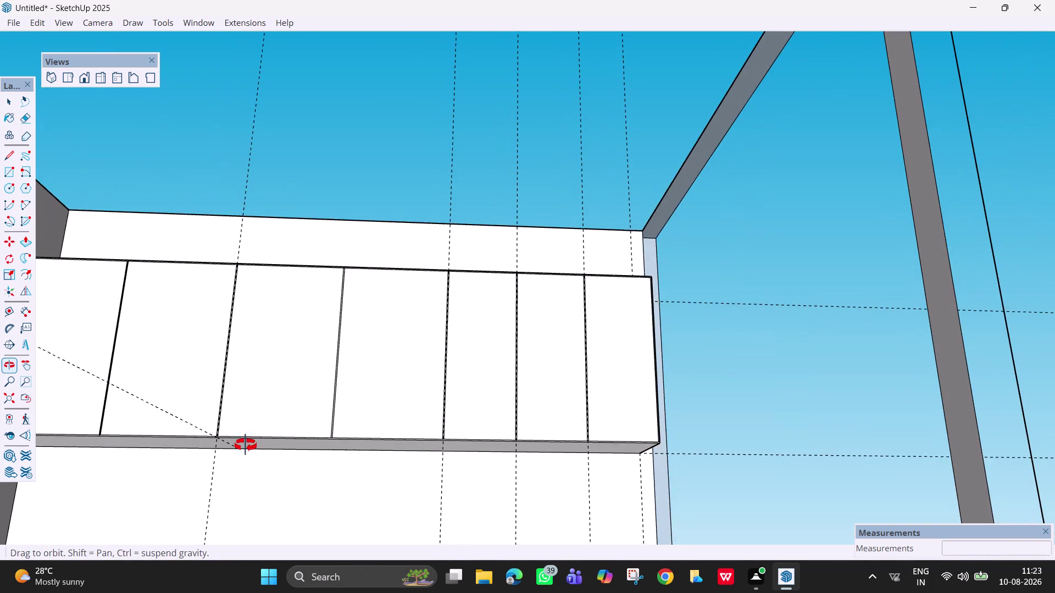
middle_drag(246, 446, 248, 507)
middle_drag(353, 457, 365, 457)
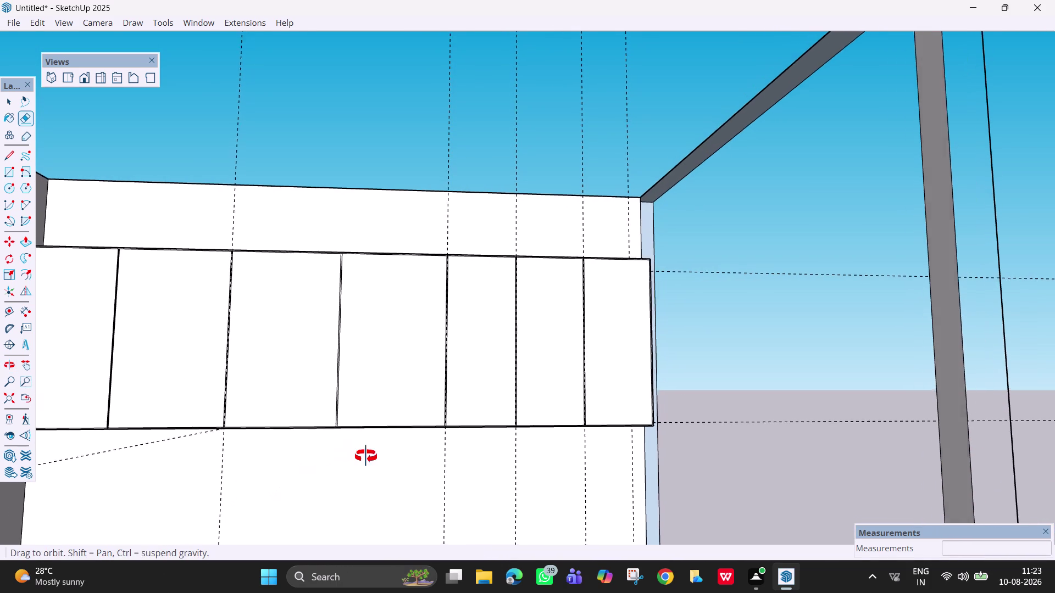
middle_drag(364, 457, 450, 440)
scroll(up, 3)
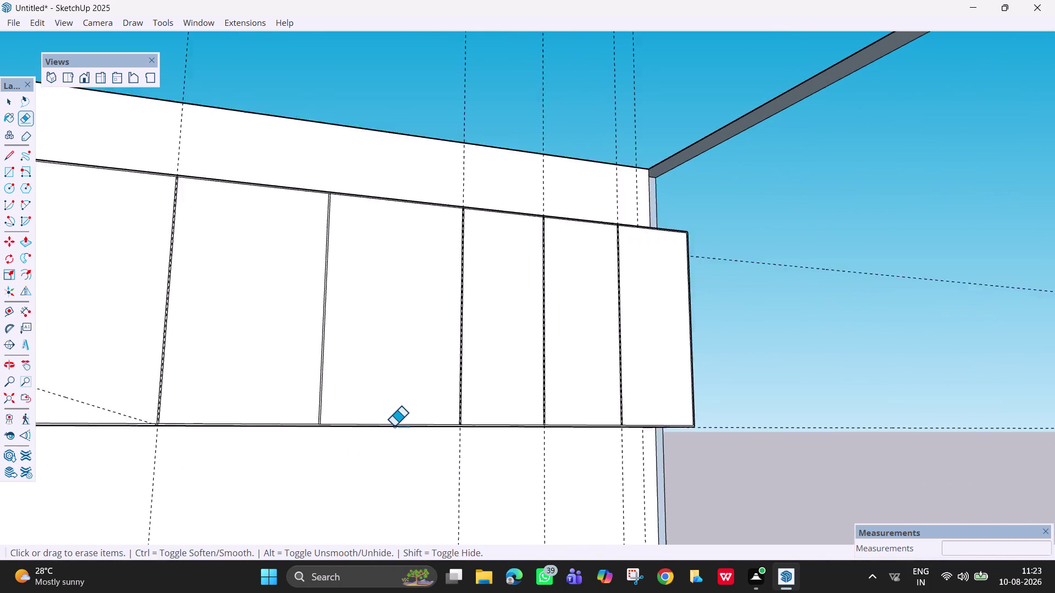
scroll(up, 3)
scroll(down, 3)
middle_drag(428, 436, 386, 193)
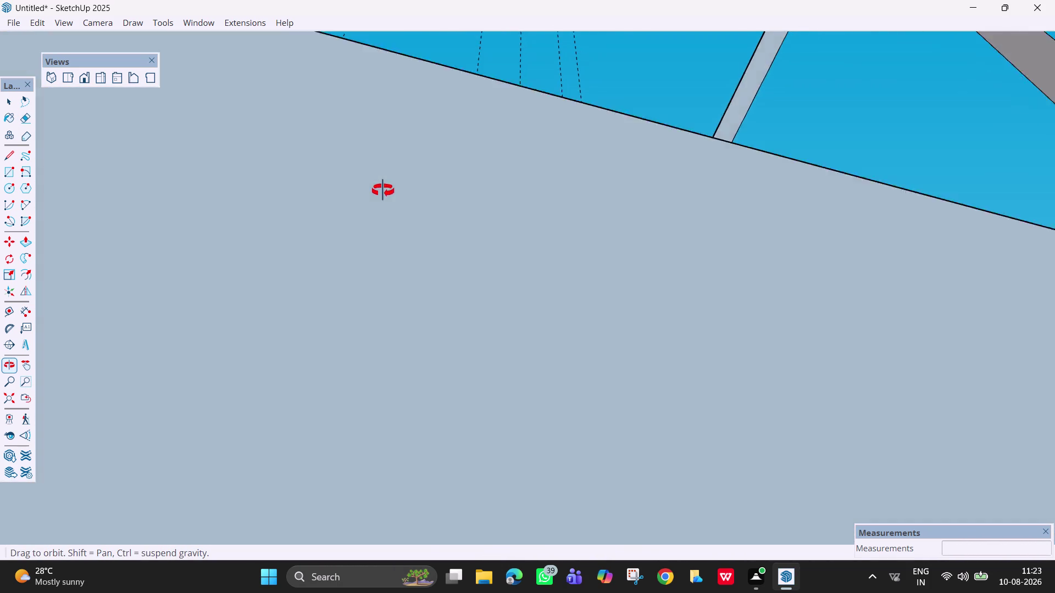
middle_drag(385, 193, 369, 328)
scroll(up, 3)
middle_drag(407, 436, 307, 366)
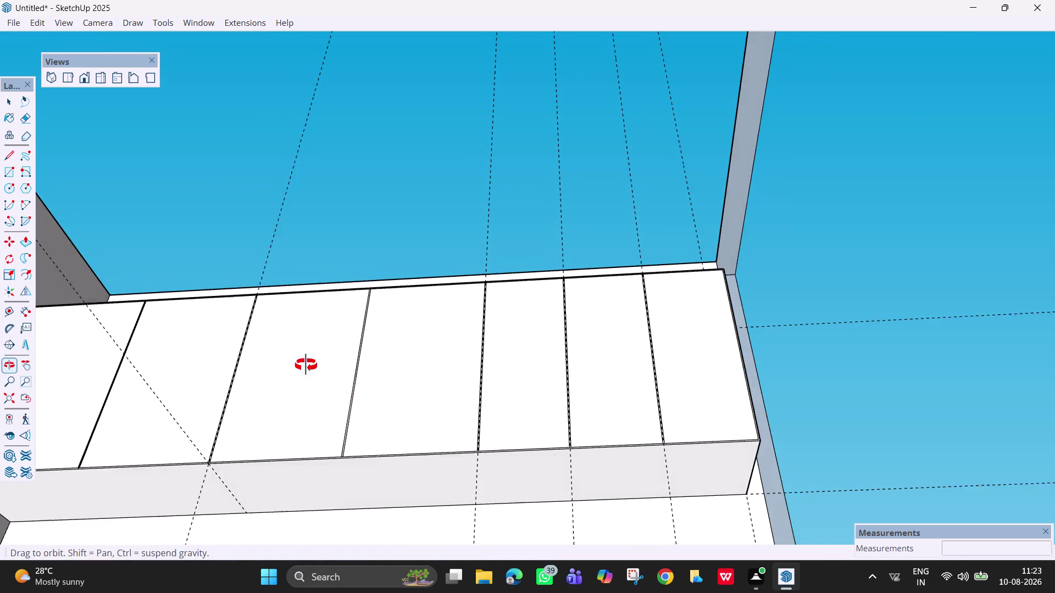
middle_drag(307, 365, 296, 365)
scroll(up, 3)
middle_drag(517, 506, 527, 517)
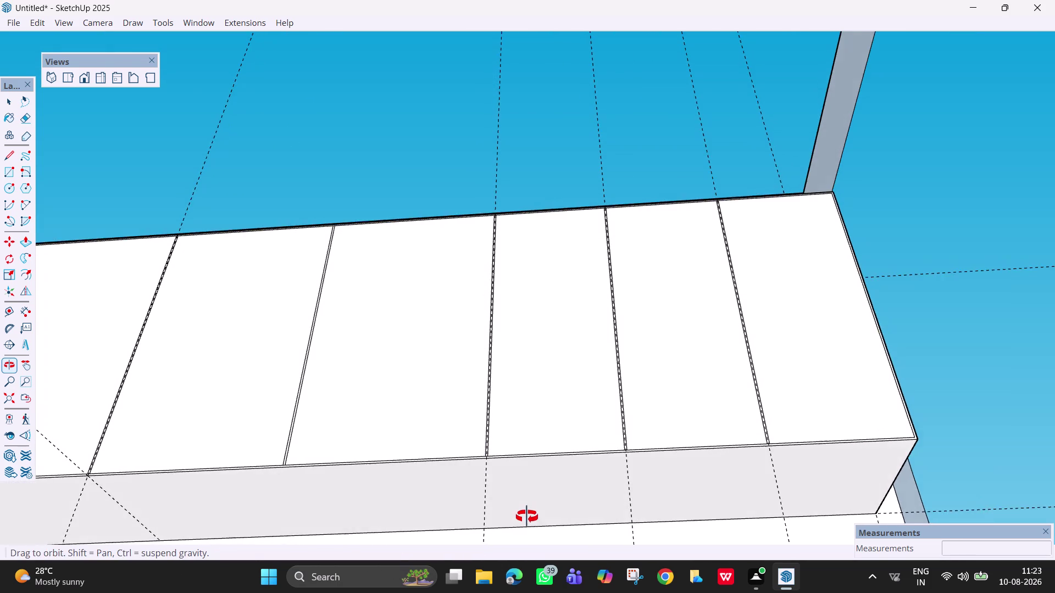
middle_drag(527, 517, 463, 487)
scroll(down, 3)
scroll(up, 3)
scroll(down, 3)
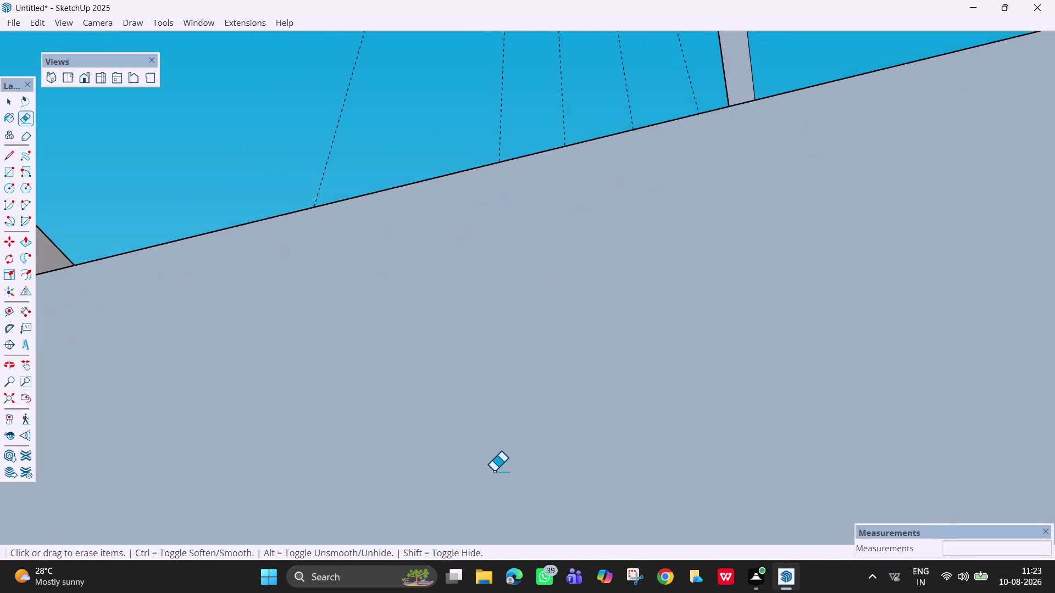
middle_drag(494, 471, 515, 592)
middle_drag(451, 295, 451, 310)
scroll(up, 3)
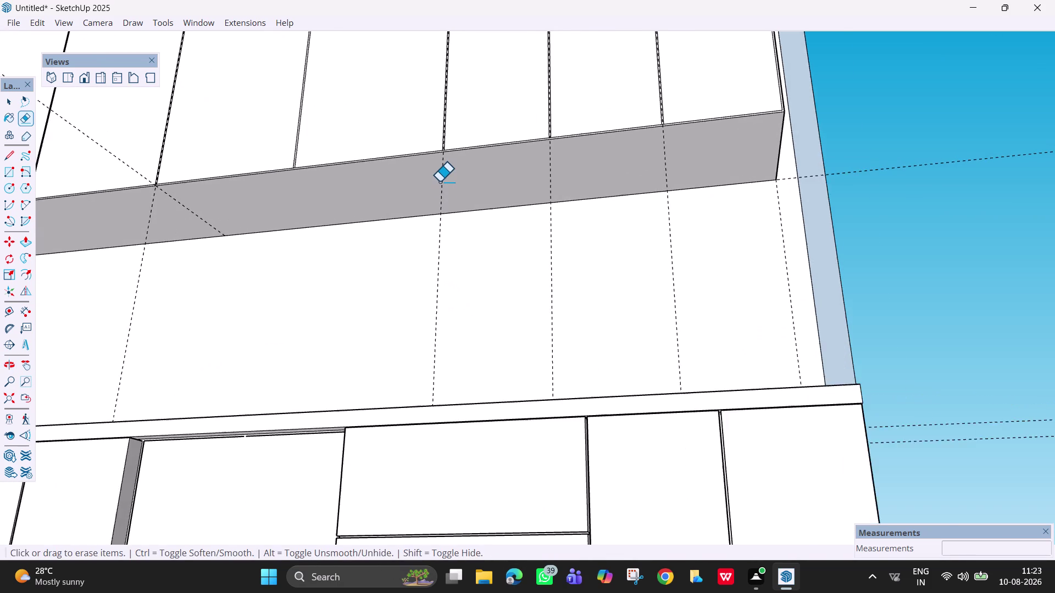
scroll(up, 3)
Draw a short trial line from the door divider's endpoint, then cancel it.
text(kl)
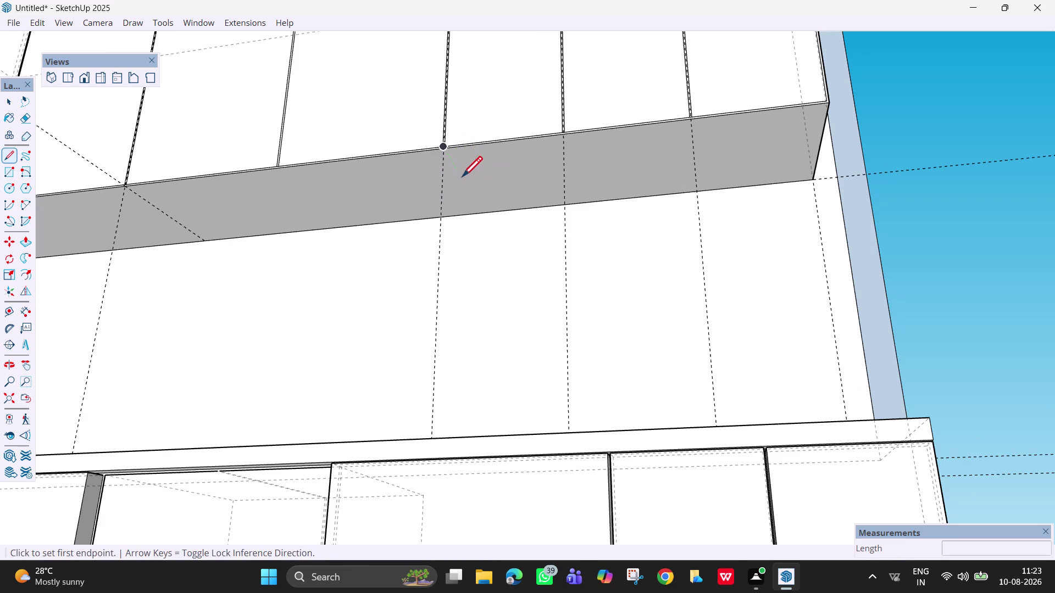
scroll(up, 3)
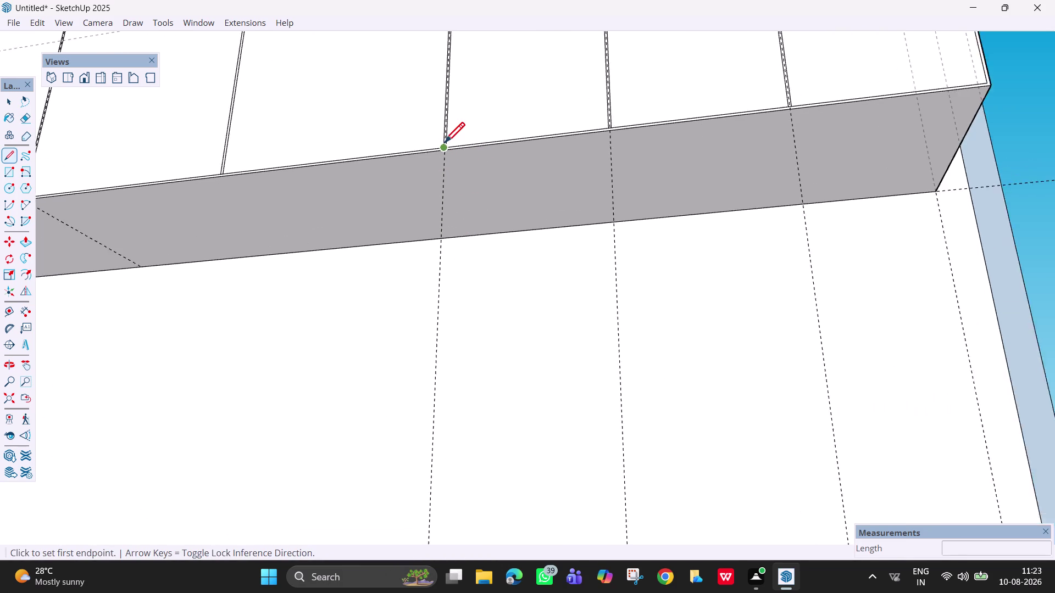
scroll(up, 3)
scroll(up, 3)
scroll(up, 3)
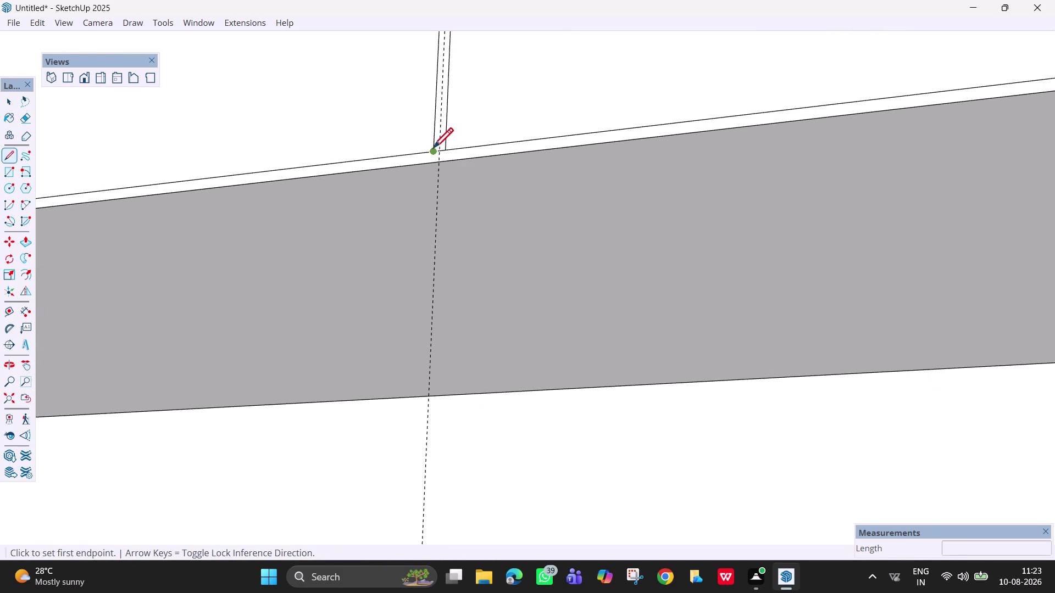
click(432, 150)
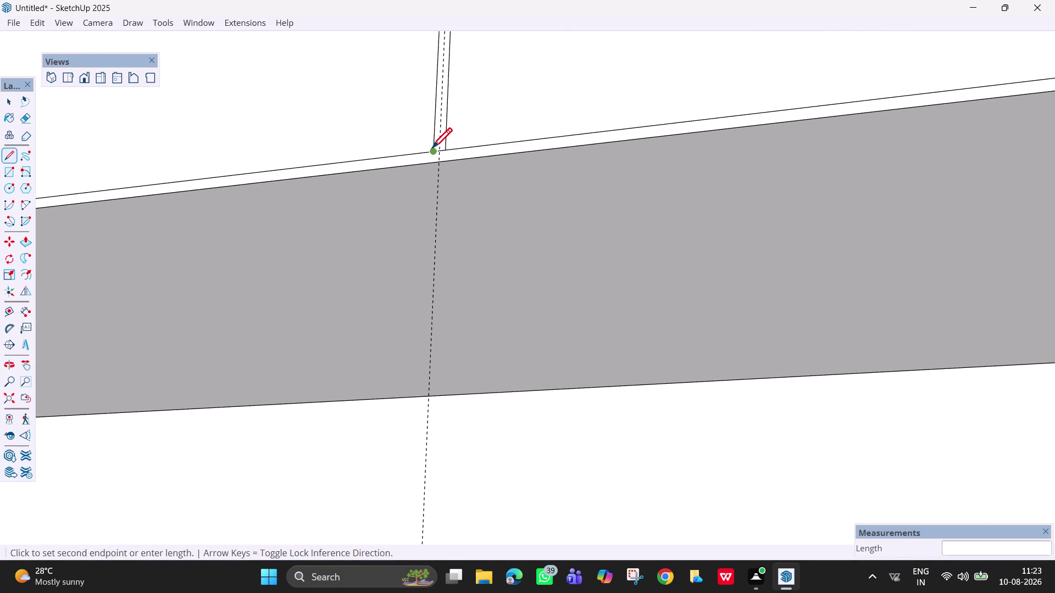
click(432, 161)
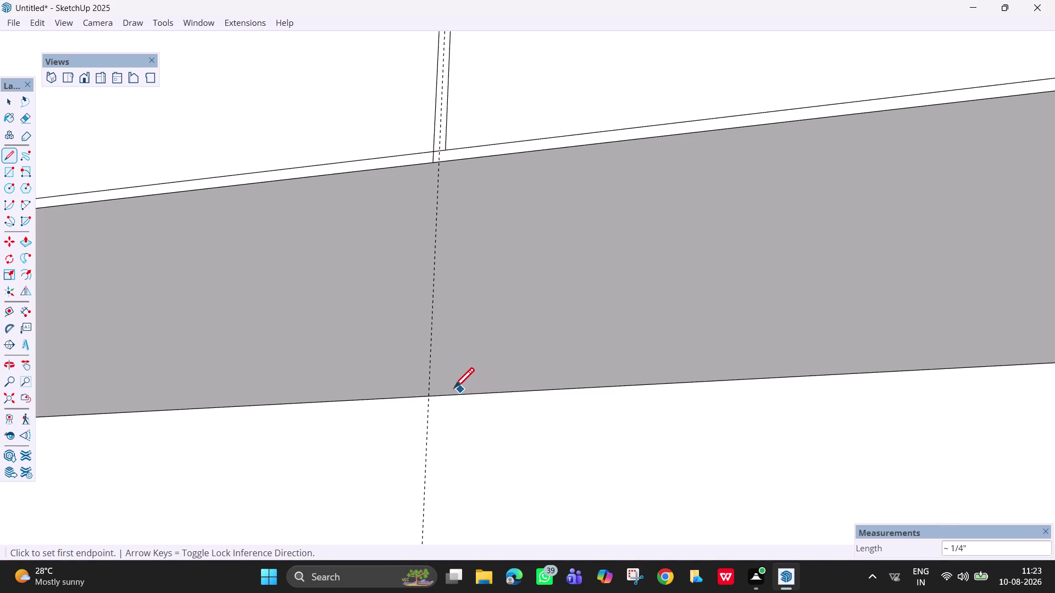
key(Escape)
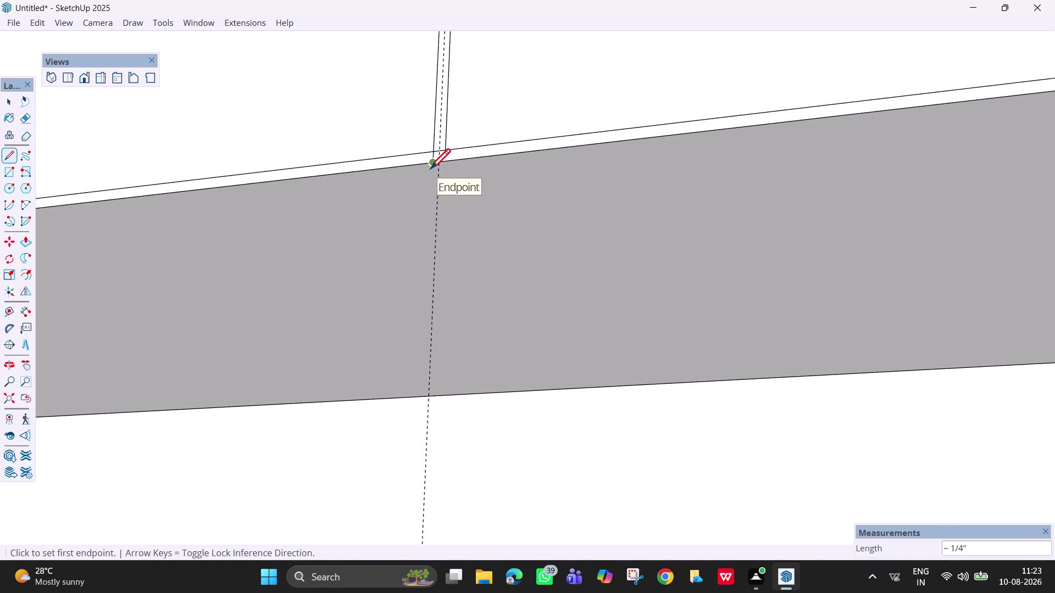
key(space)
Draw a line from the divider's endpoint to the underside's bottom edge.
text(l)
click(433, 165)
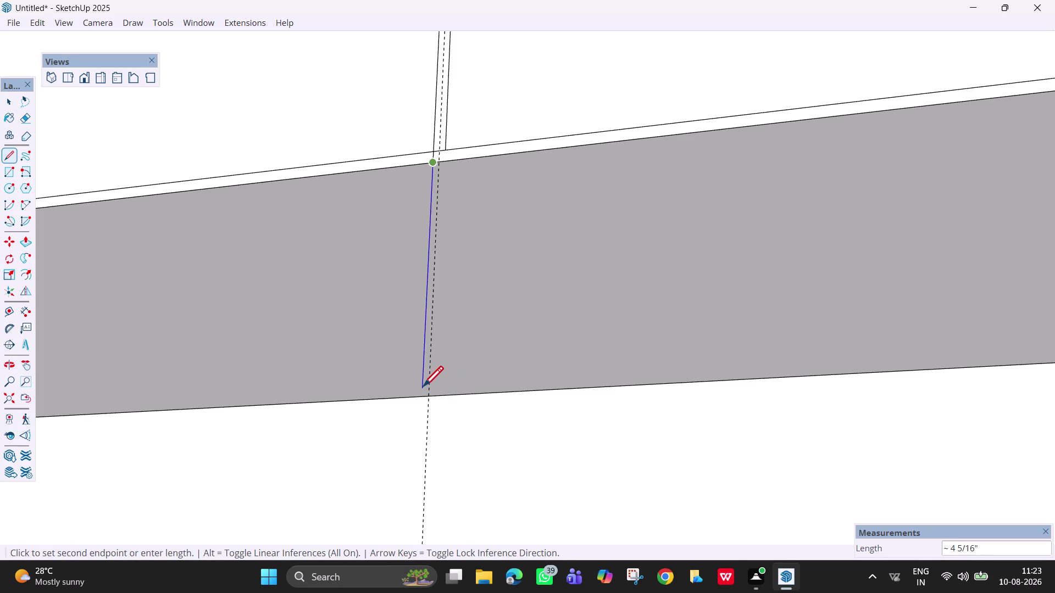
click(423, 389)
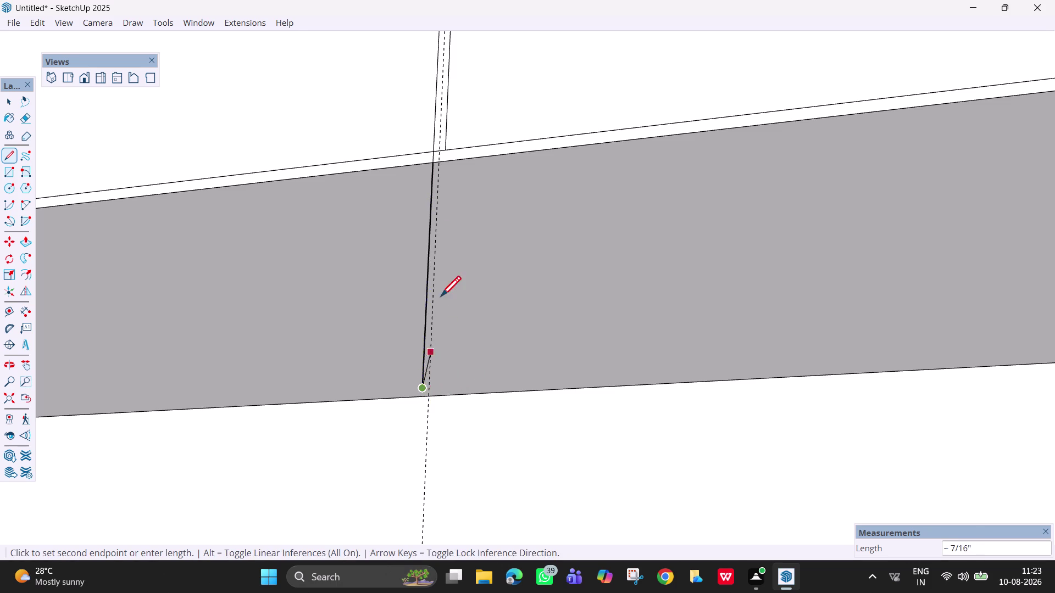
scroll(down, 3)
scroll(down, 3)
middle_drag(442, 250, 351, 330)
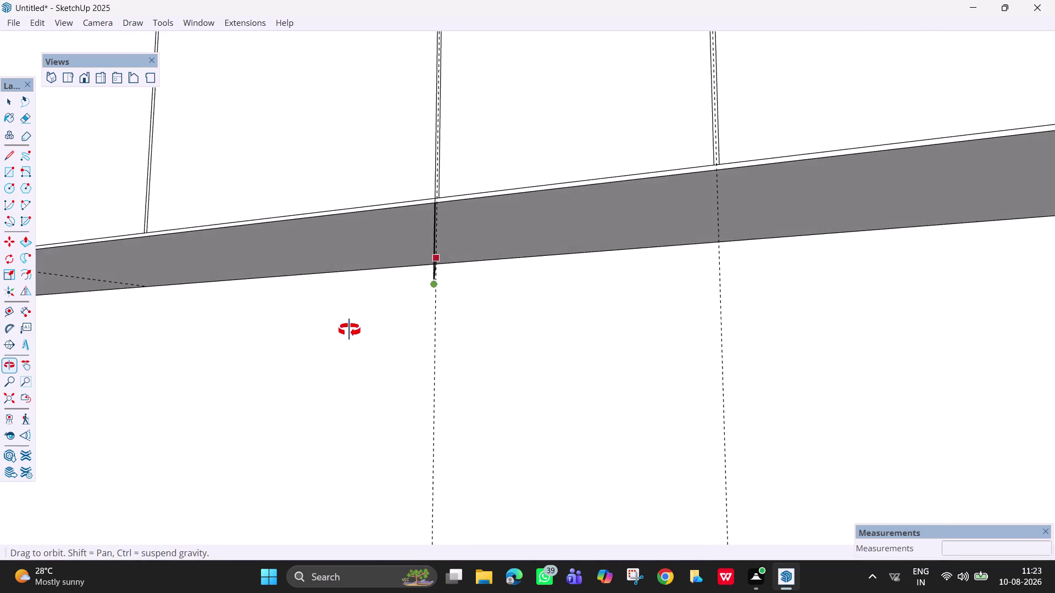
Undo the last two actions and tilt the view up at the cabinet underside.
middle_drag(352, 331, 256, 332)
key(ctrl+z)
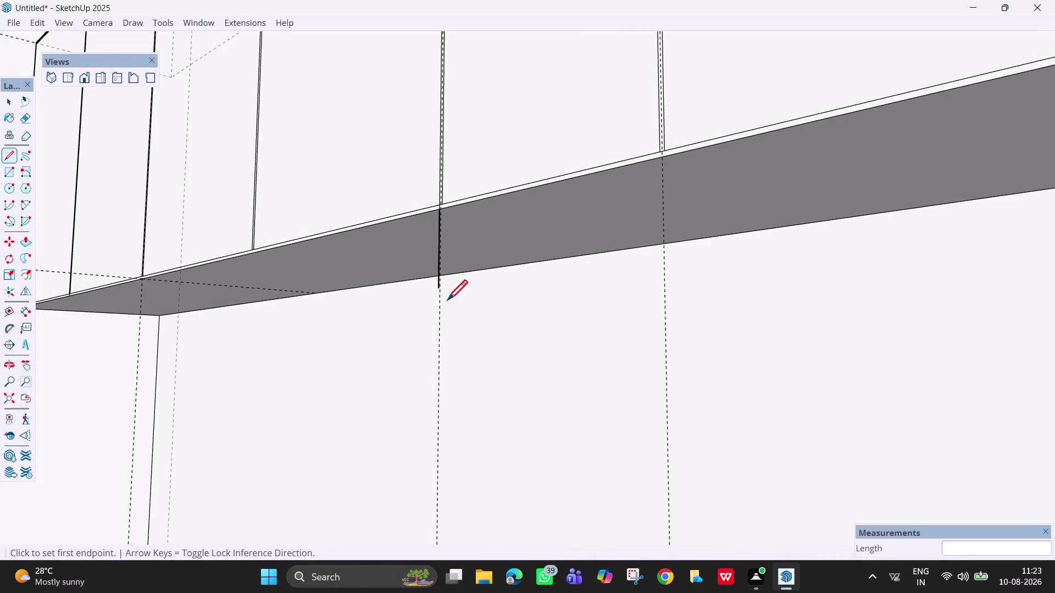
key(ctrl+z)
middle_drag(453, 247, 382, 239)
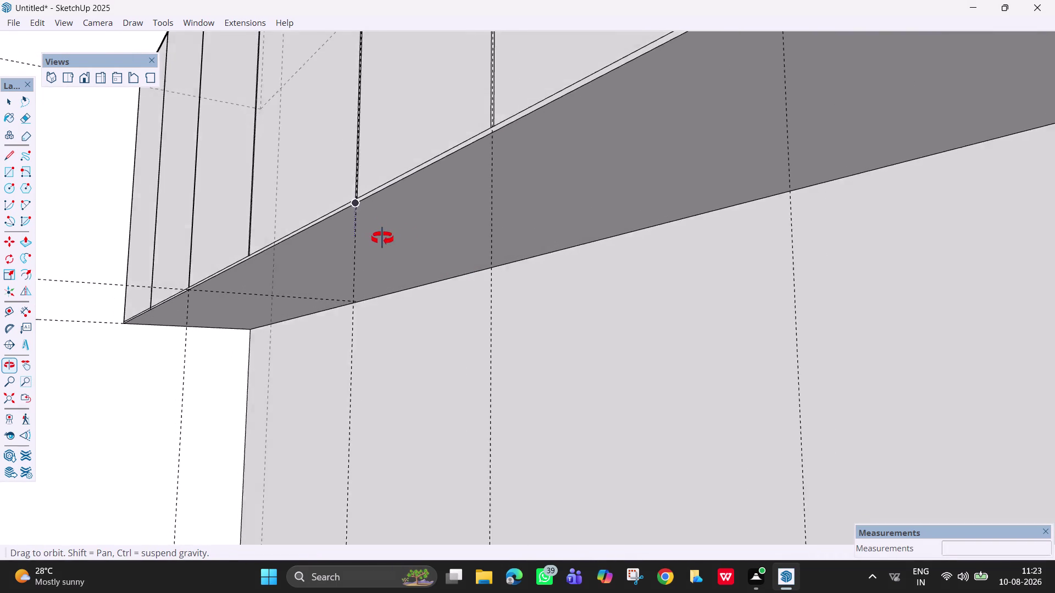
middle_drag(382, 239, 370, 236)
Draw a 1' 6" green-axis-locked line from the divider point to the bottom edge.
click(333, 205)
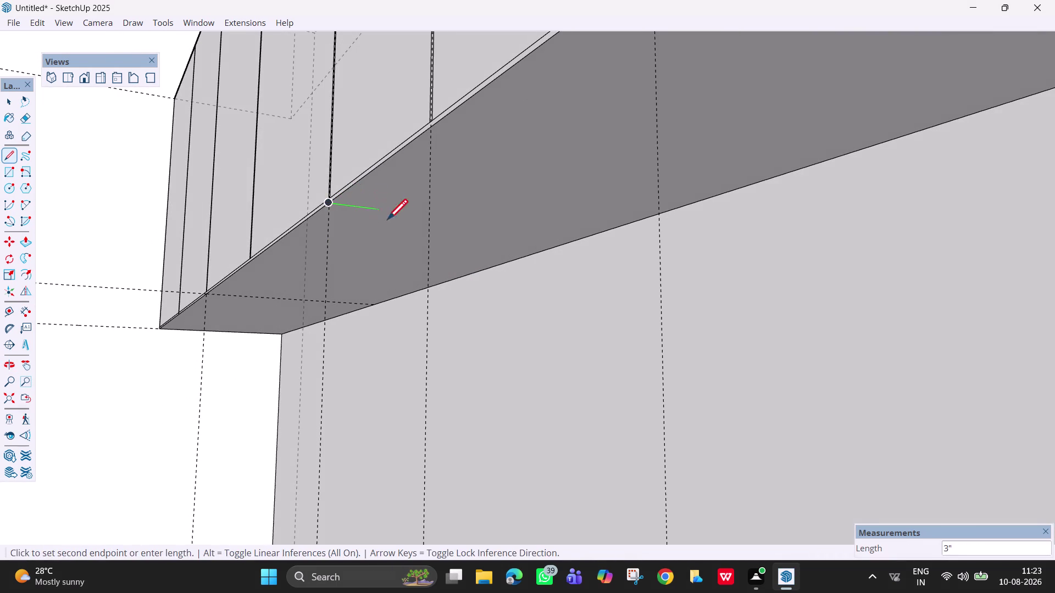
key(Left)
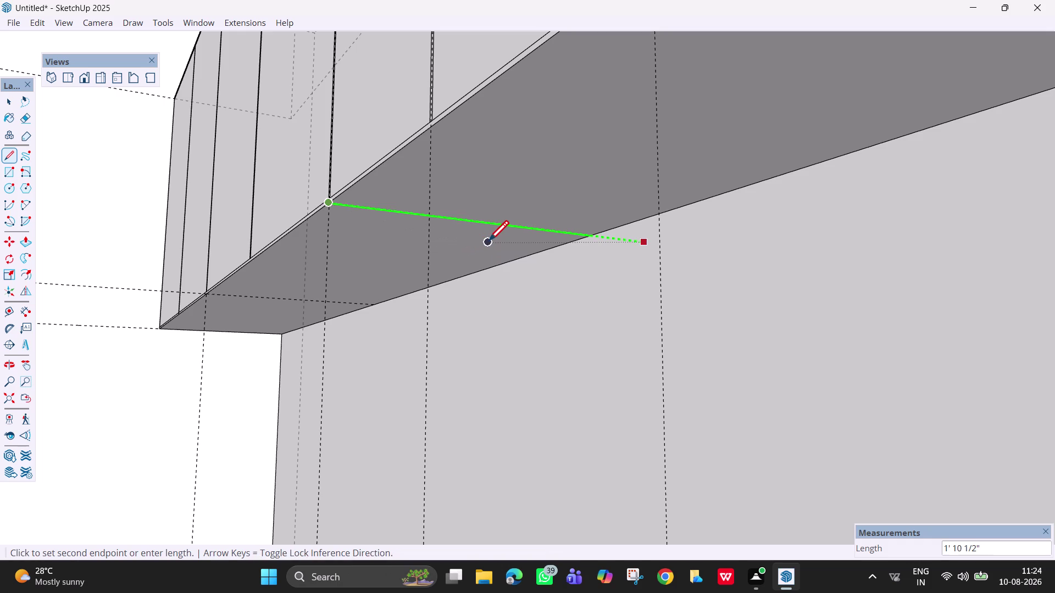
scroll(down, 3)
middle_drag(632, 226, 627, 241)
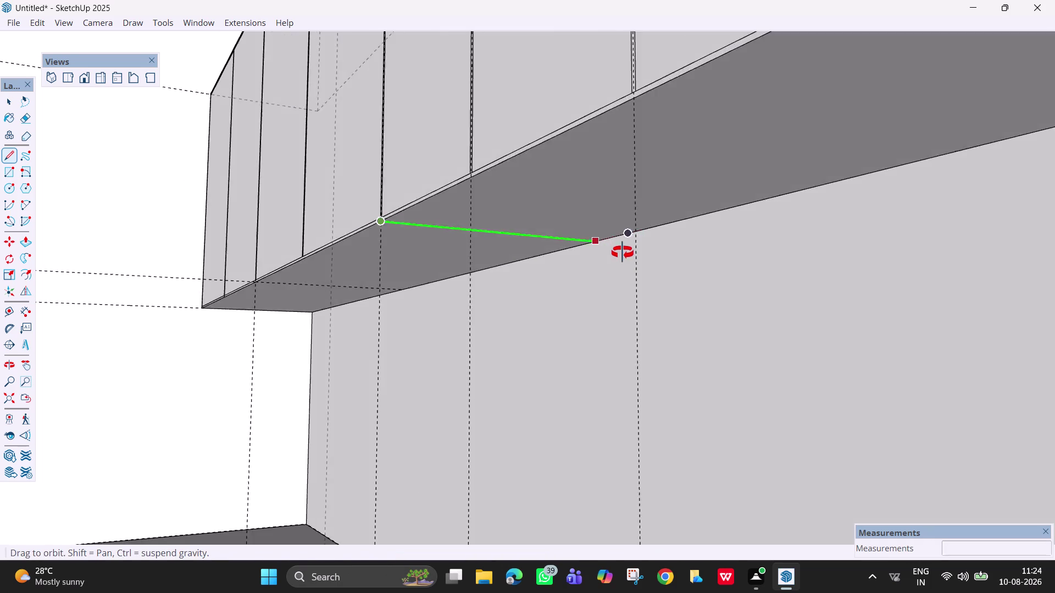
middle_drag(627, 240, 614, 271)
scroll(up, 3)
scroll(up, 3)
scroll(up, 3)
middle_drag(601, 251, 575, 252)
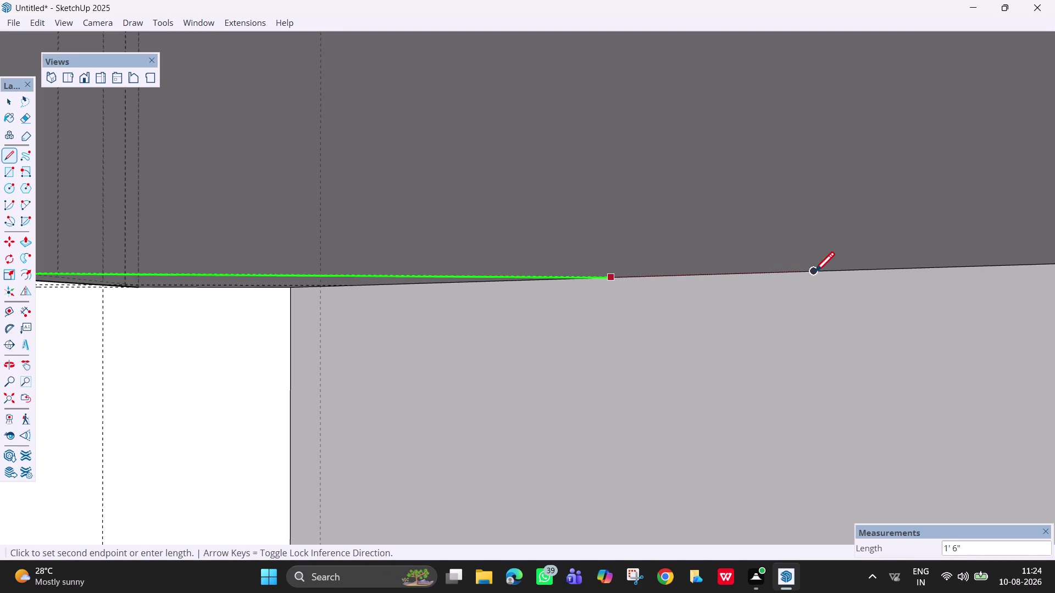
scroll(down, 3)
middle_drag(583, 278, 726, 238)
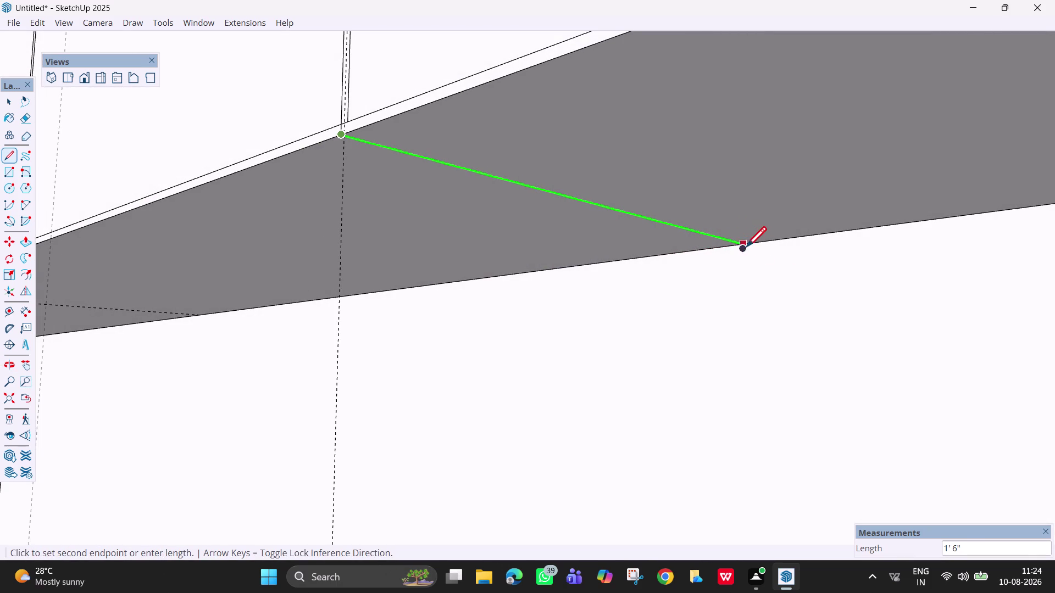
middle_drag(746, 249, 805, 261)
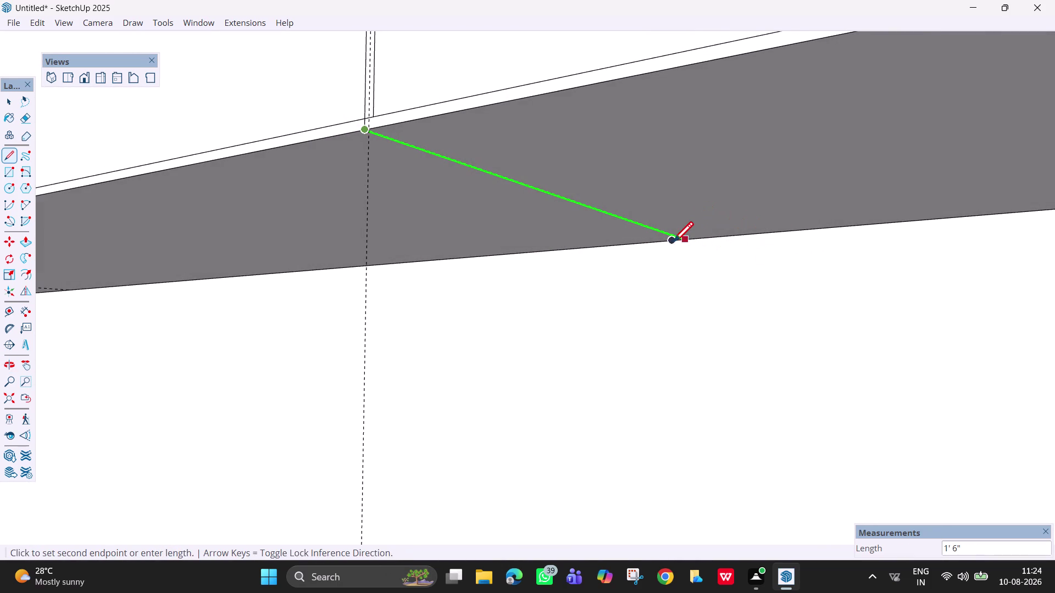
click(685, 239)
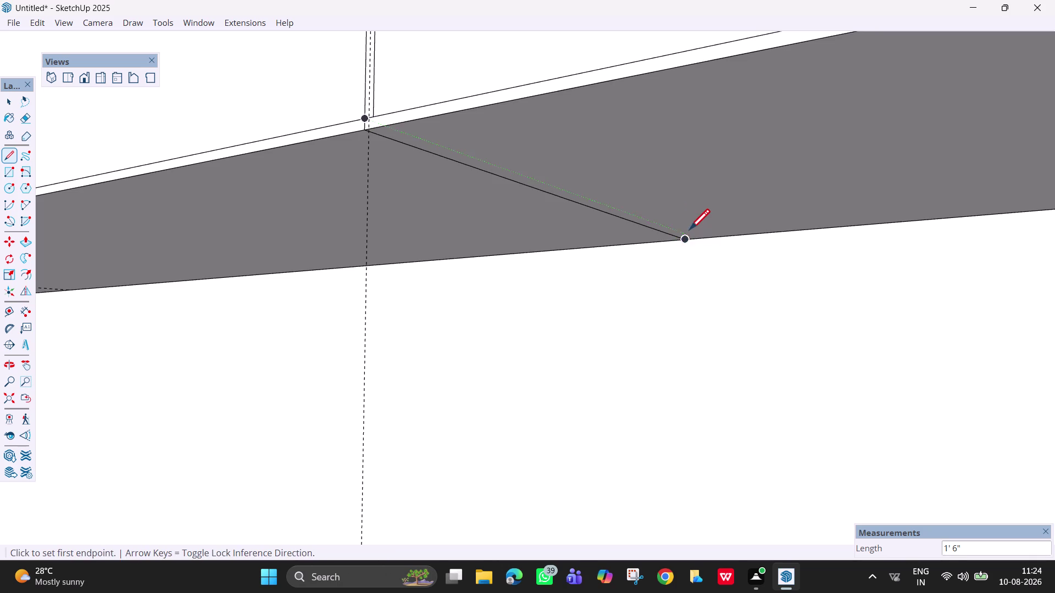
Orbit along the underside to check the new line, then exit line drawing.
scroll(down, 3)
middle_drag(623, 208, 799, 230)
middle_drag(510, 174, 713, 179)
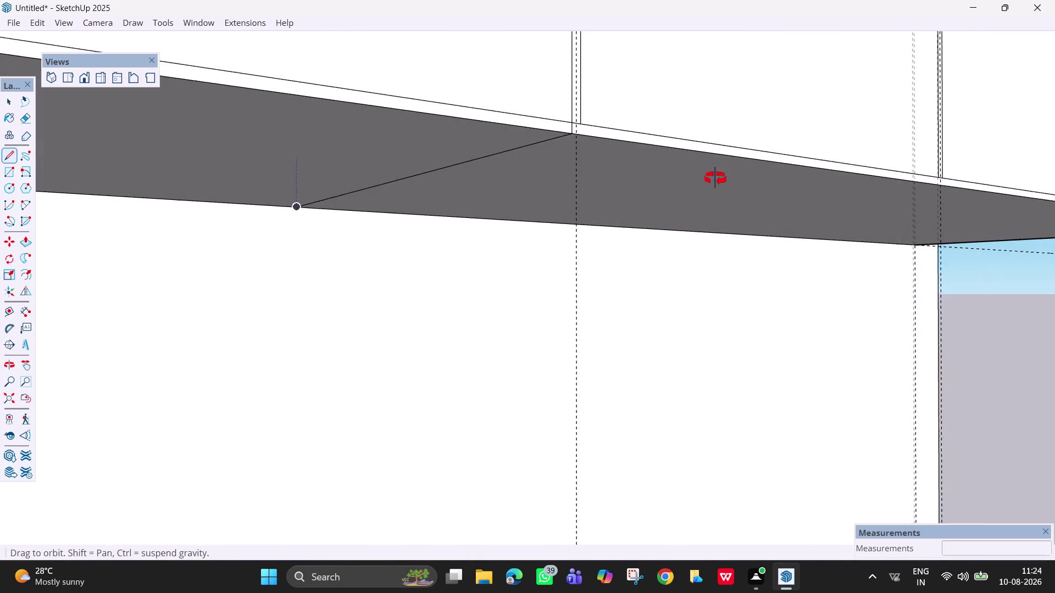
middle_drag(713, 179, 739, 184)
key(Escape)
key(space)
scroll(down, 3)
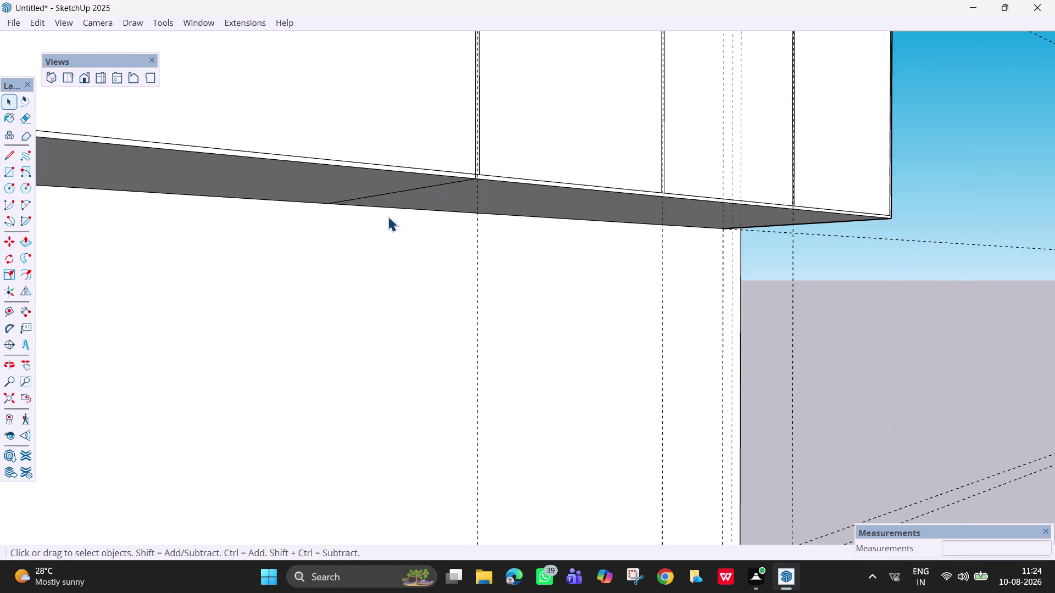
scroll(down, 3)
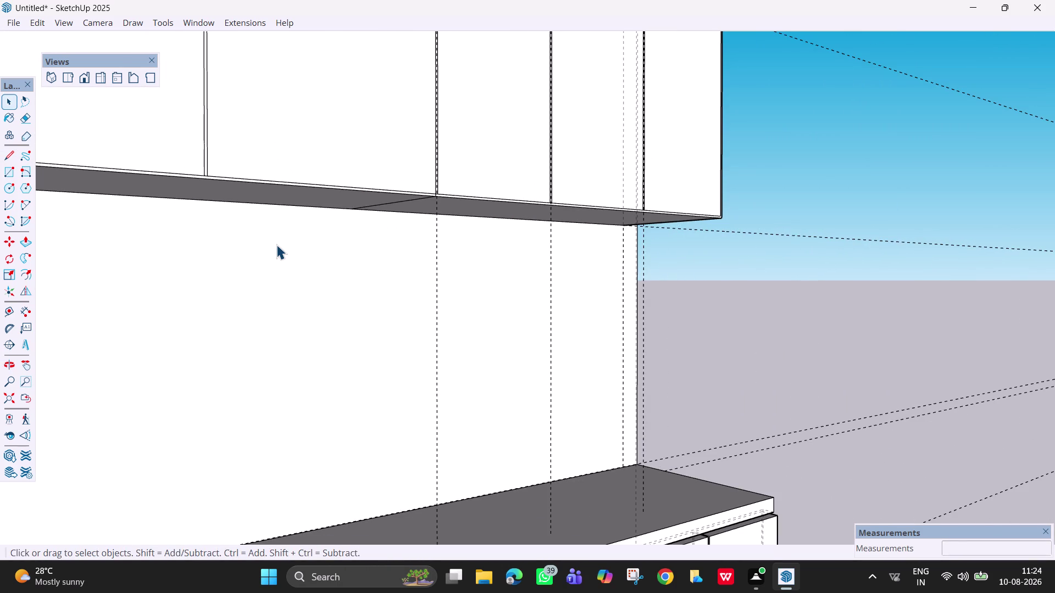
key(h)
drag(281, 247, 610, 276)
scroll(up, 3)
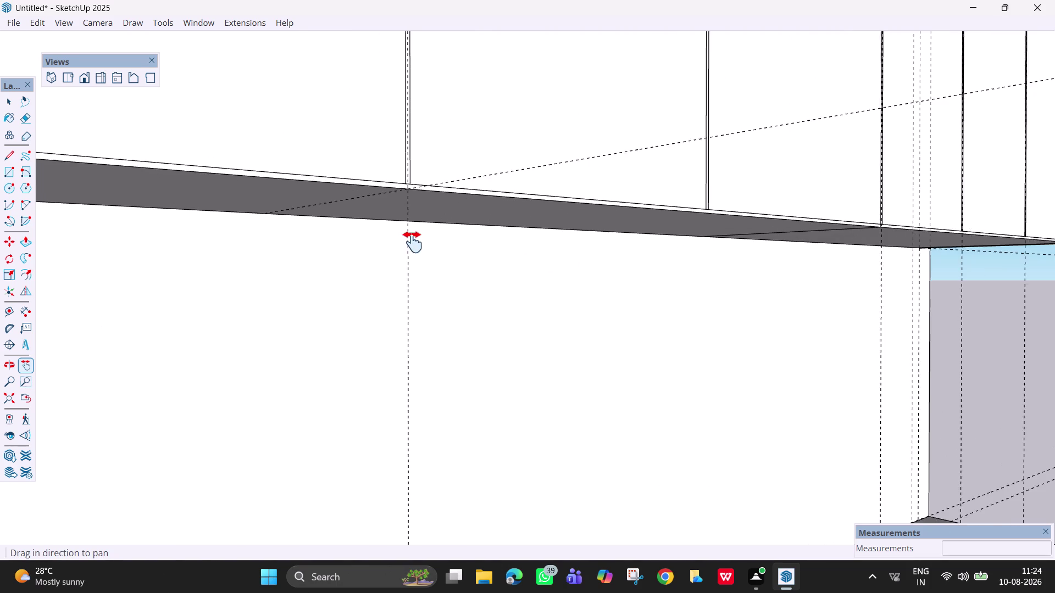
middle_drag(414, 243, 496, 216)
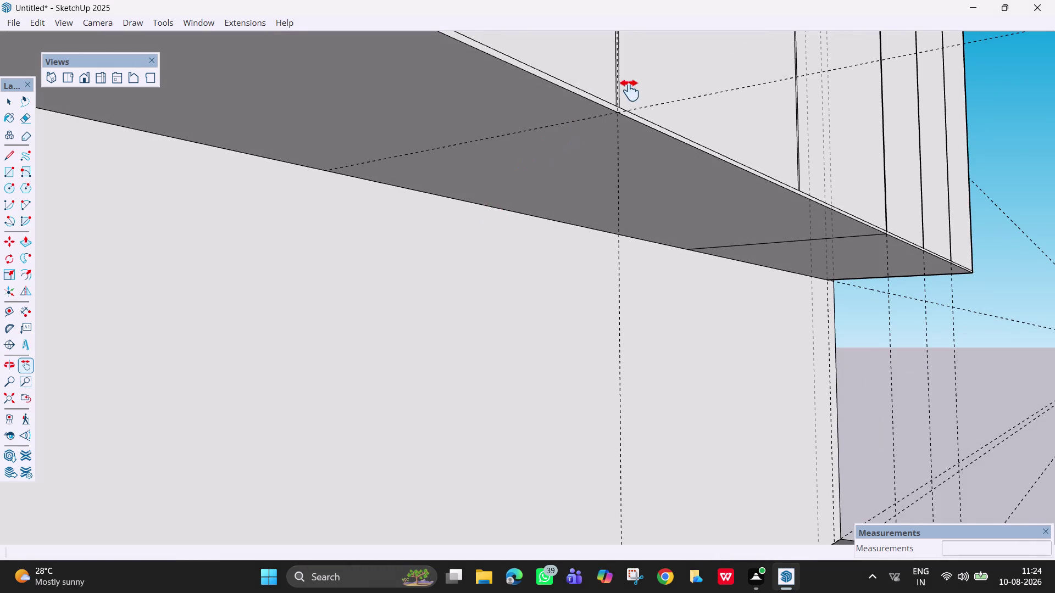
scroll(up, 3)
scroll(up, 3)
middle_drag(630, 98, 594, 128)
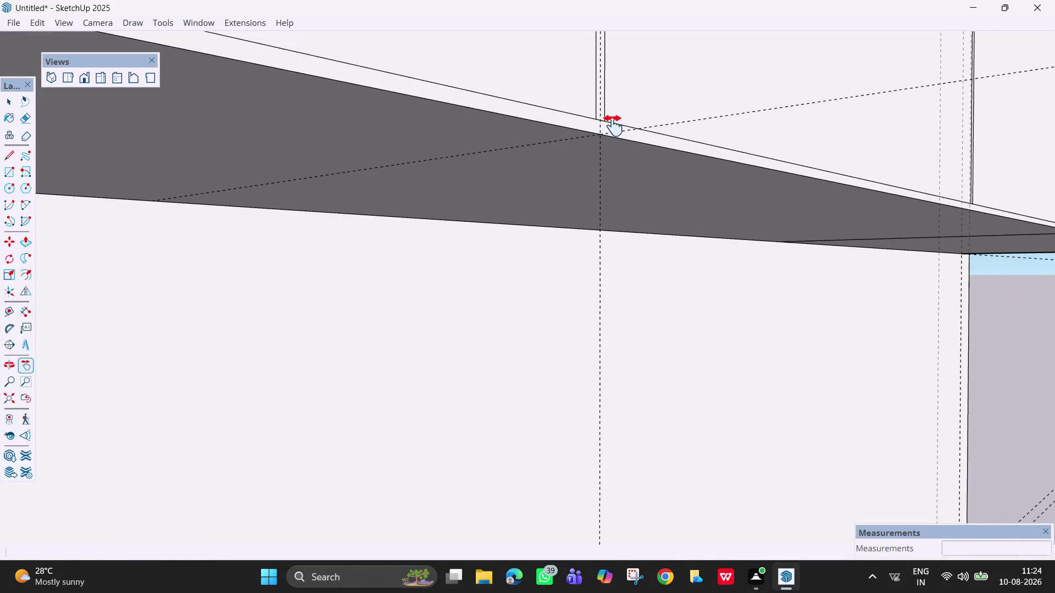
key(l)
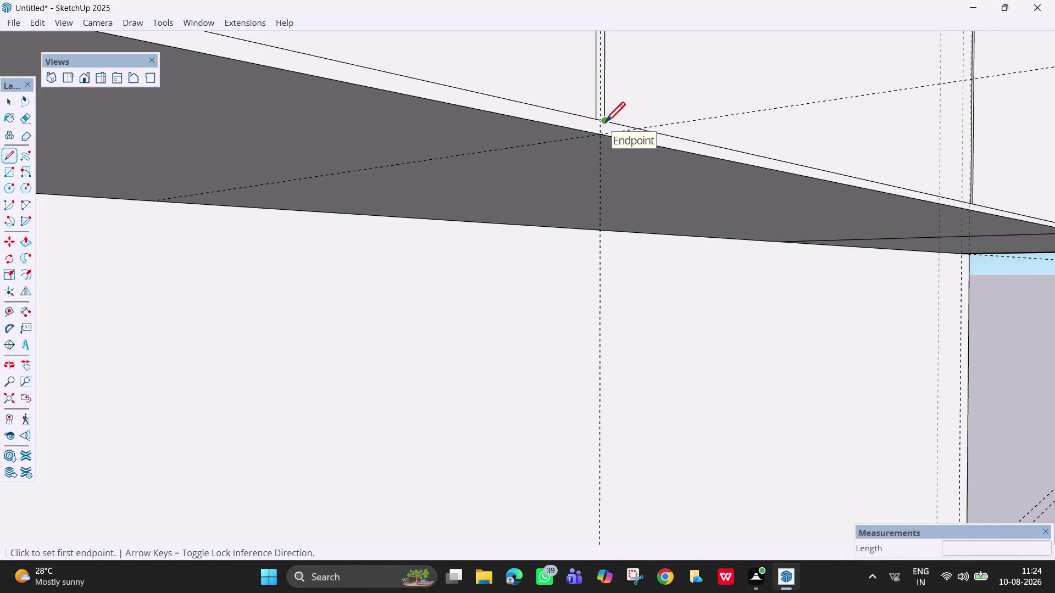
click(605, 124)
click(608, 138)
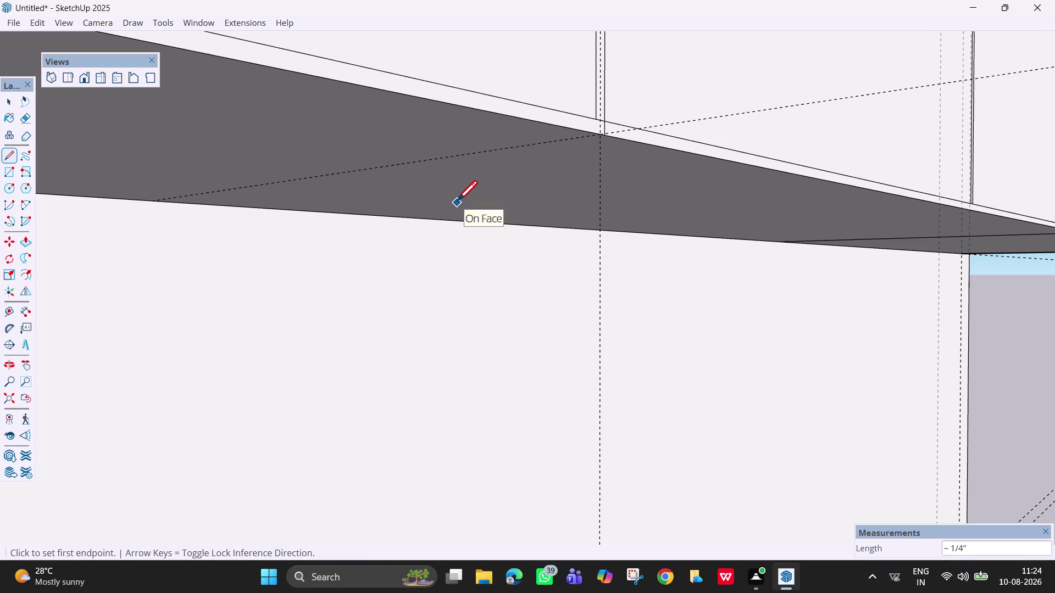
key(Left)
key(Escape)
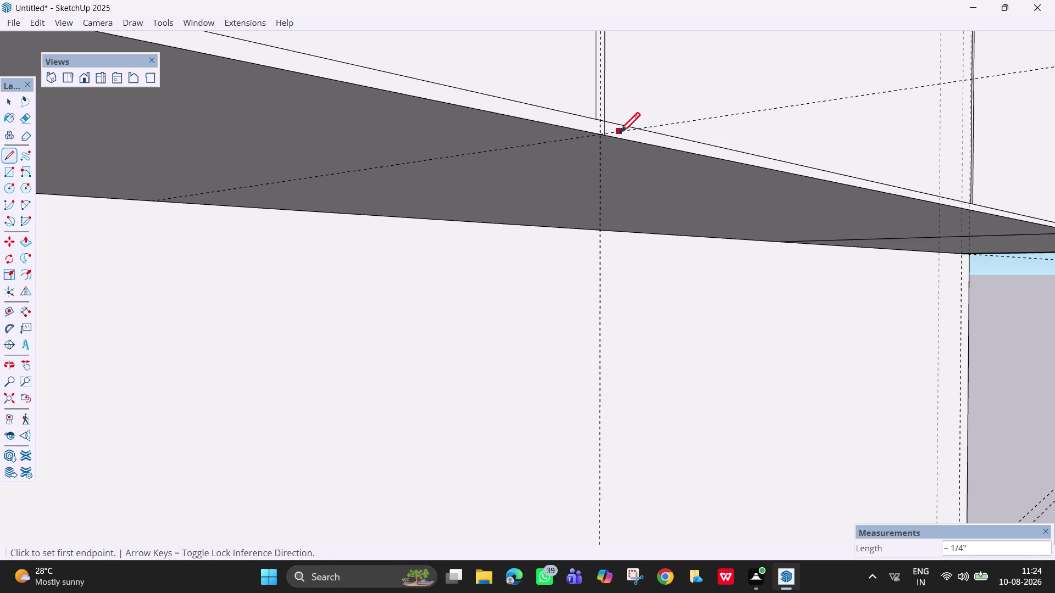
middle_drag(557, 173, 564, 179)
middle_drag(564, 180, 696, 187)
middle_click(696, 187)
middle_drag(687, 185, 645, 197)
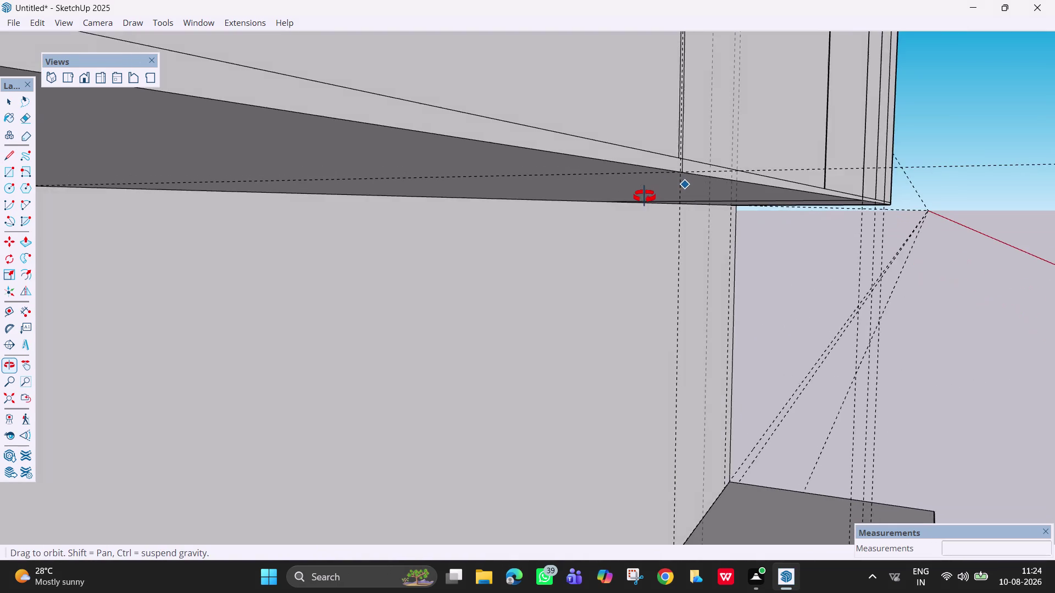
middle_drag(644, 197, 632, 196)
key(e)
drag(661, 236, 653, 237)
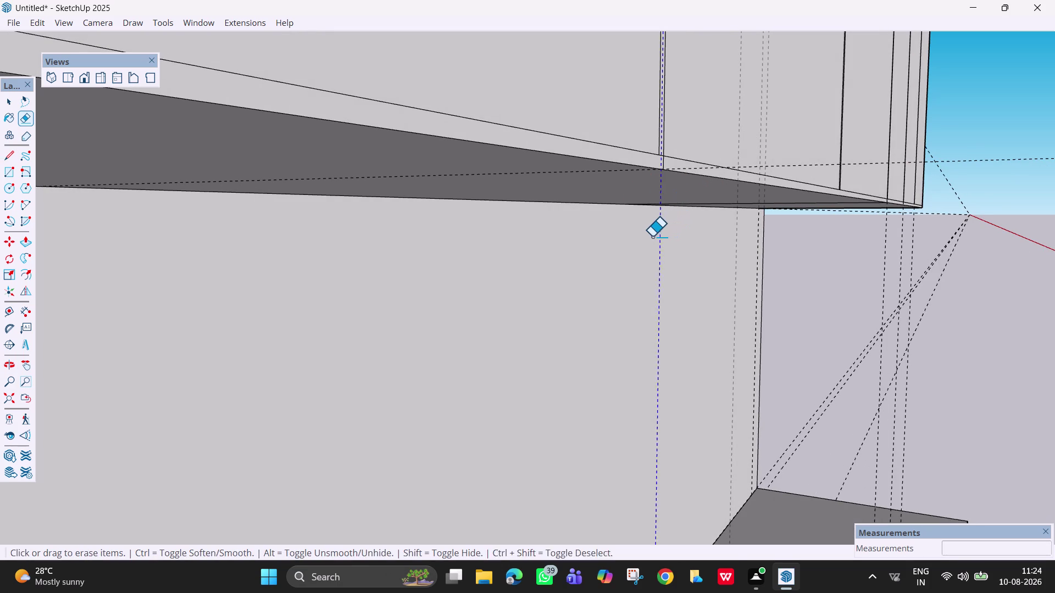
drag(653, 236, 652, 236)
middle_drag(672, 200, 636, 218)
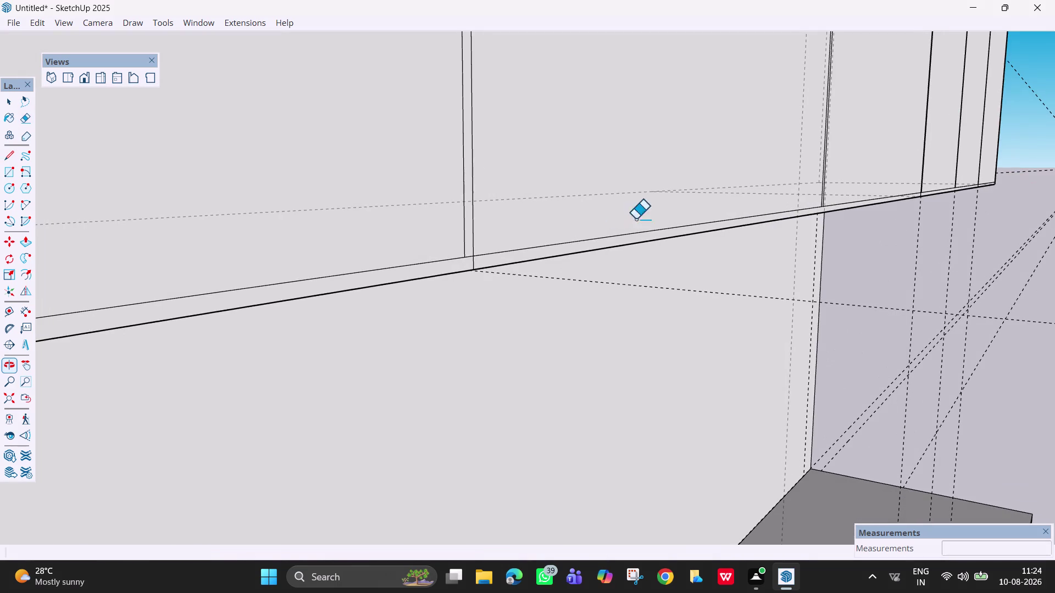
scroll(up, 3)
scroll(up, 3)
middle_drag(509, 246, 653, 194)
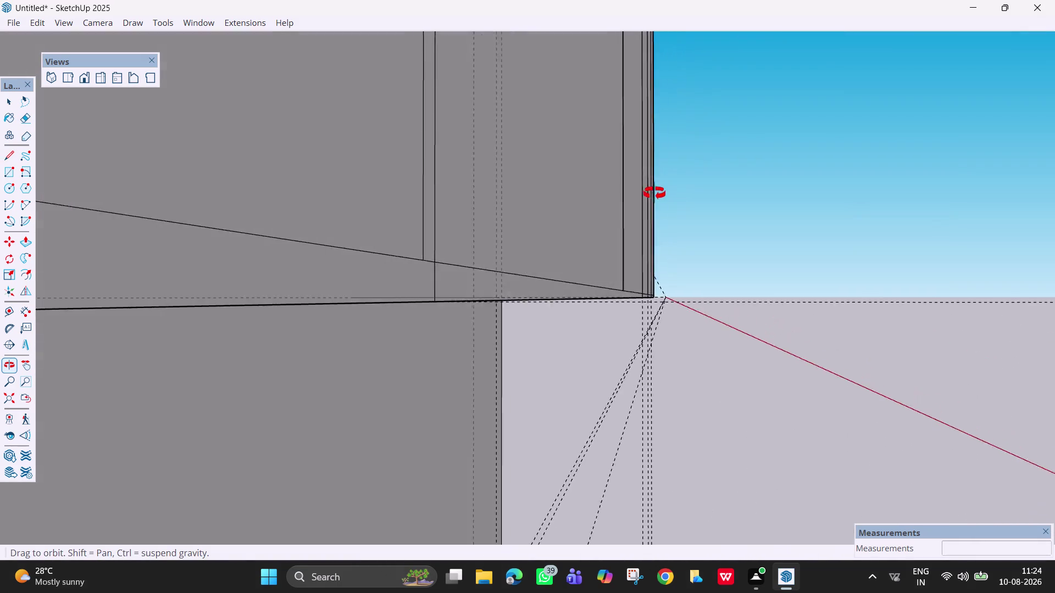
Start a line at the underside edge intersection while orbiting to frame the corner.
middle_drag(654, 194, 675, 170)
key(l)
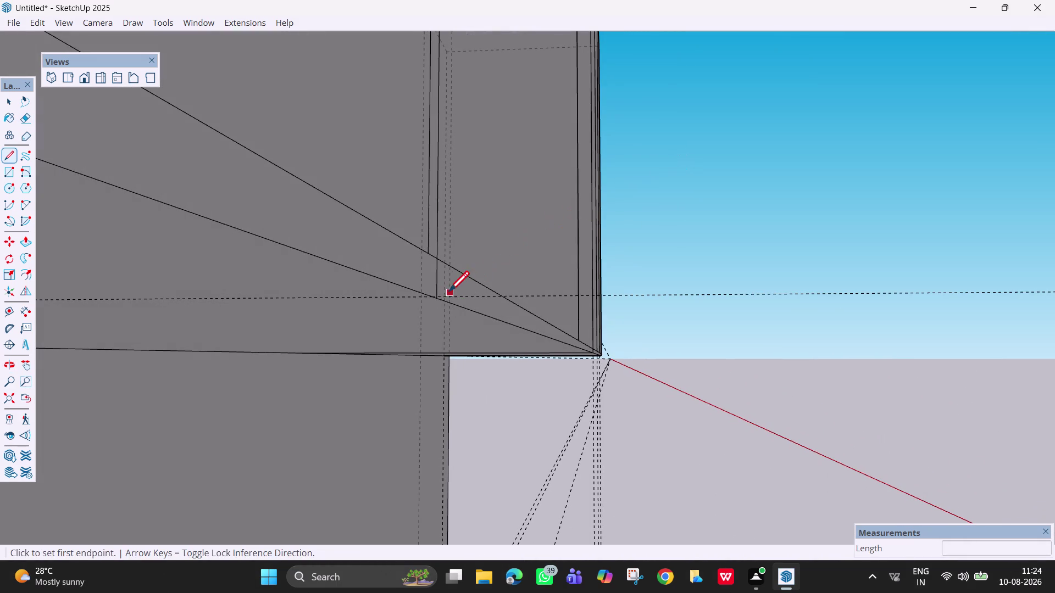
click(438, 297)
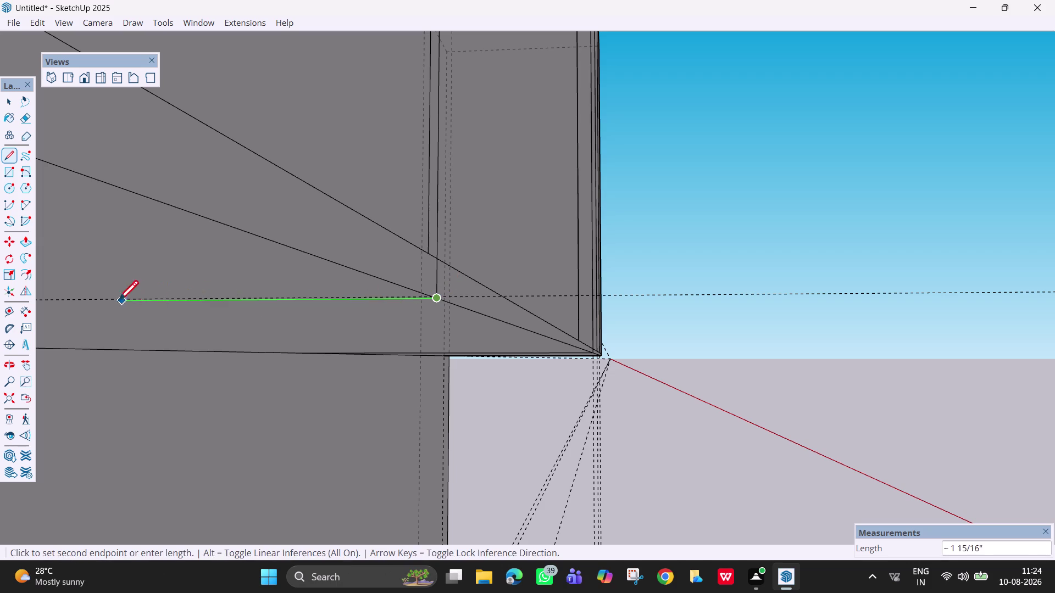
scroll(down, 3)
scroll(down, 3)
middle_drag(100, 324, 48, 332)
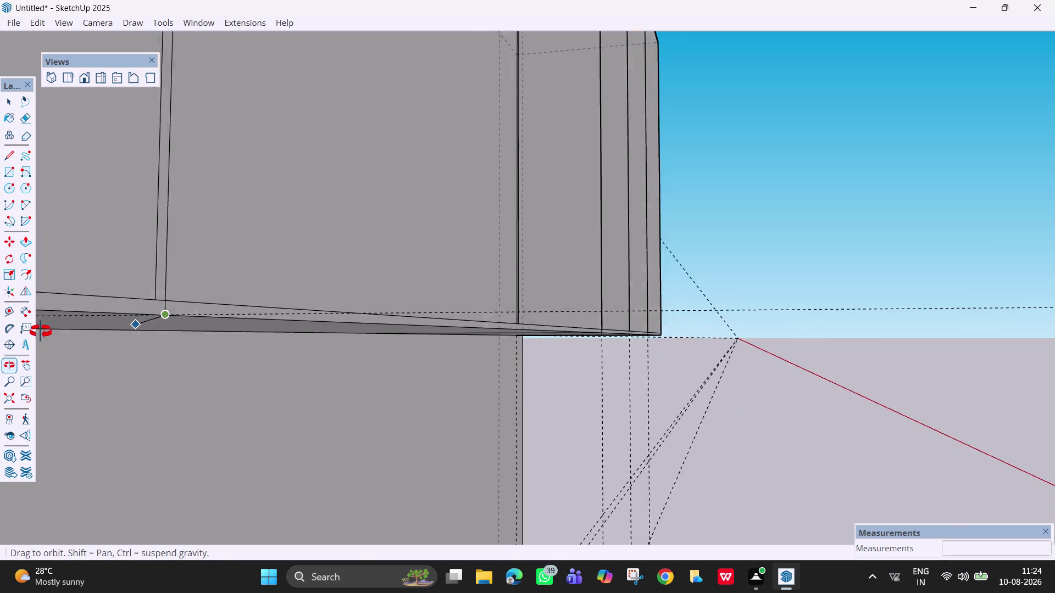
middle_drag(48, 332, 39, 332)
middle_drag(81, 321, 157, 255)
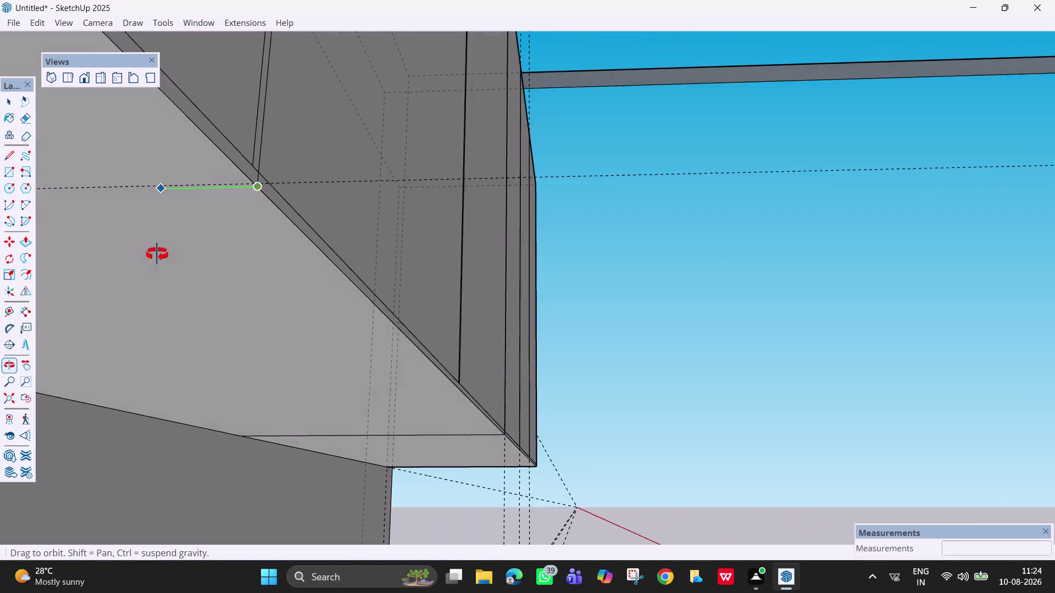
middle_drag(157, 255, 162, 251)
scroll(down, 3)
scroll(down, 3)
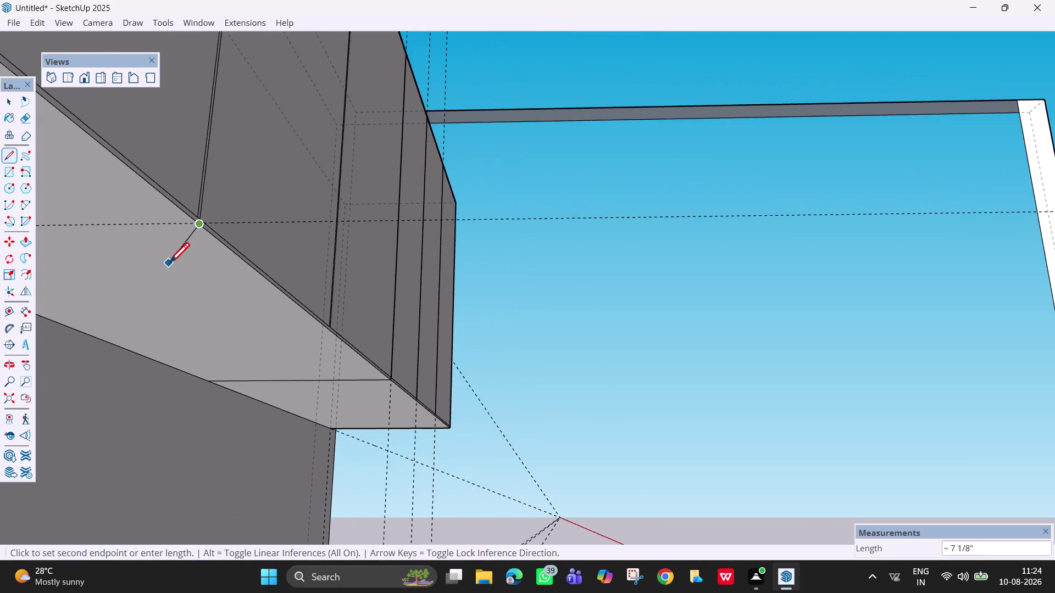
middle_drag(150, 278, 85, 302)
Pan to the cabinet corner and start the 1' 6" underside line from it.
key(h)
drag(84, 301, 362, 293)
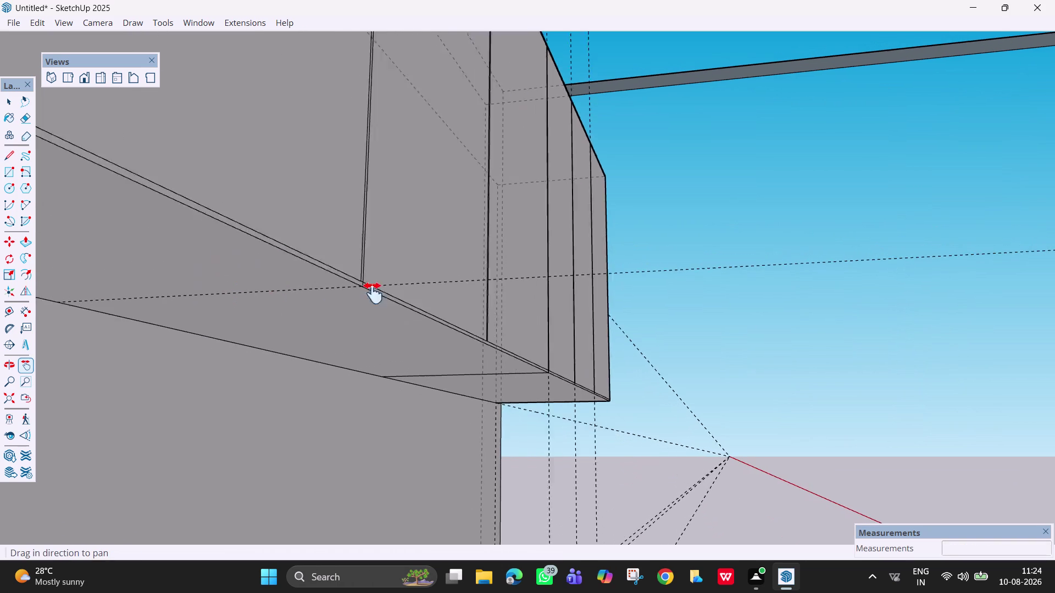
drag(361, 293, 487, 296)
key(l)
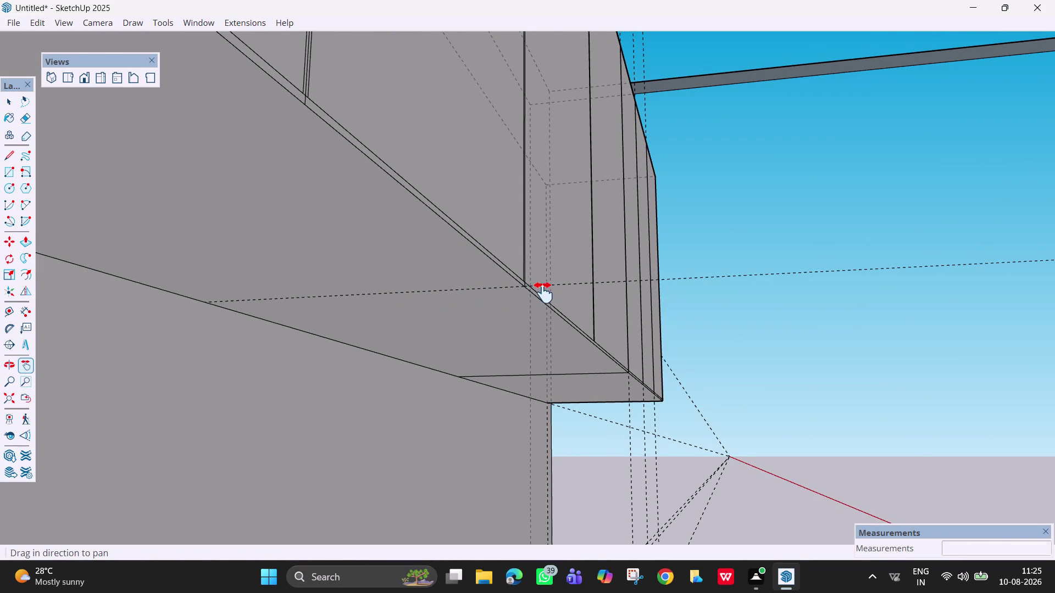
click(206, 305)
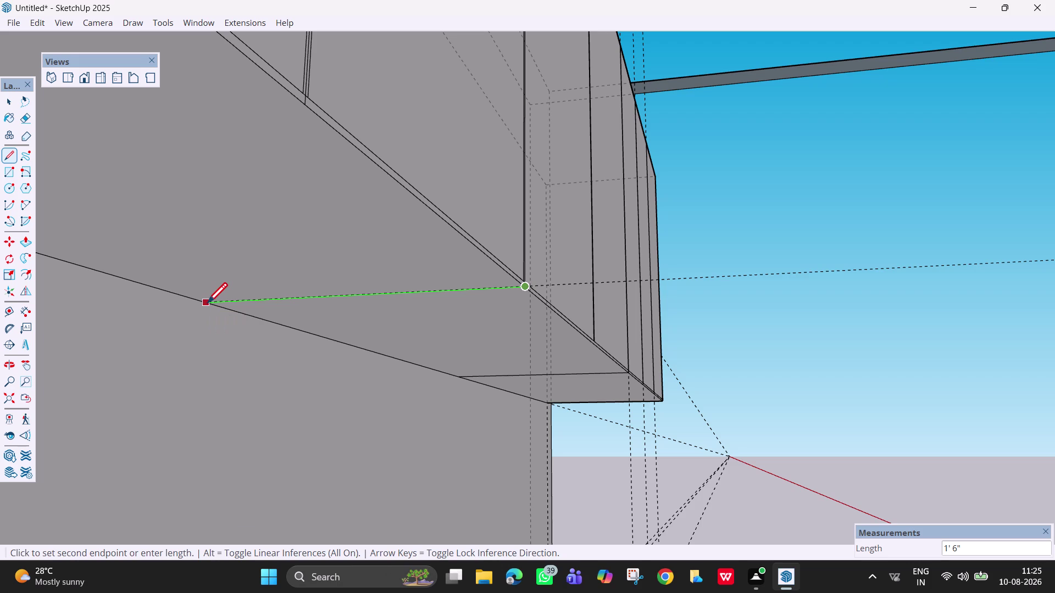
scroll(down, 3)
middle_drag(390, 274, 313, 326)
scroll(down, 3)
scroll(down, 3)
scroll(down, 3)
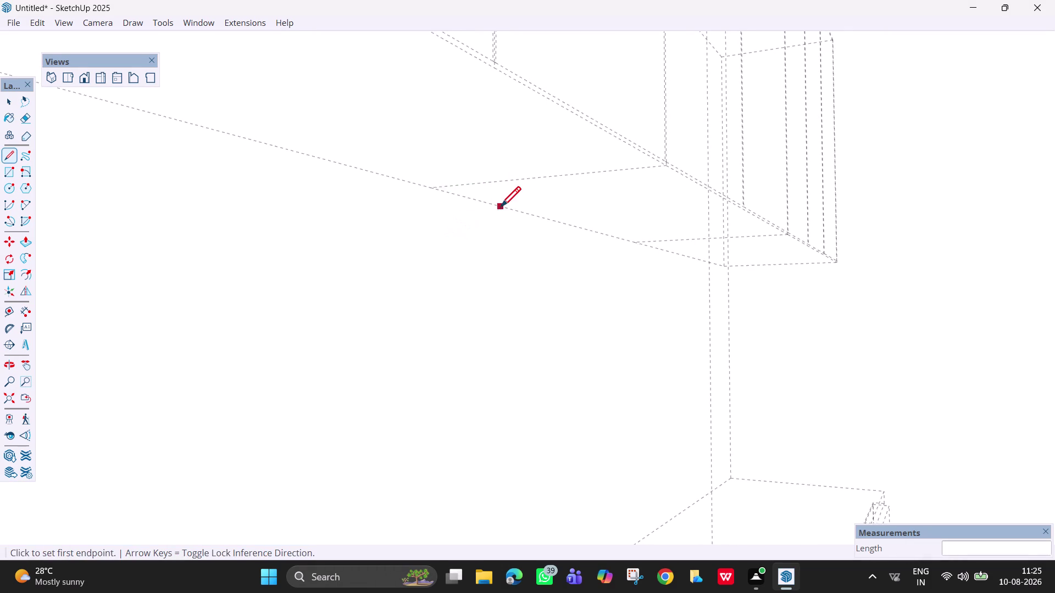
scroll(down, 3)
key(Escape)
scroll(down, 3)
key(space)
scroll(down, 3)
scroll(down, 3)
scroll(down, 3)
middle_drag(832, 294, 727, 371)
scroll(down, 3)
scroll(down, 3)
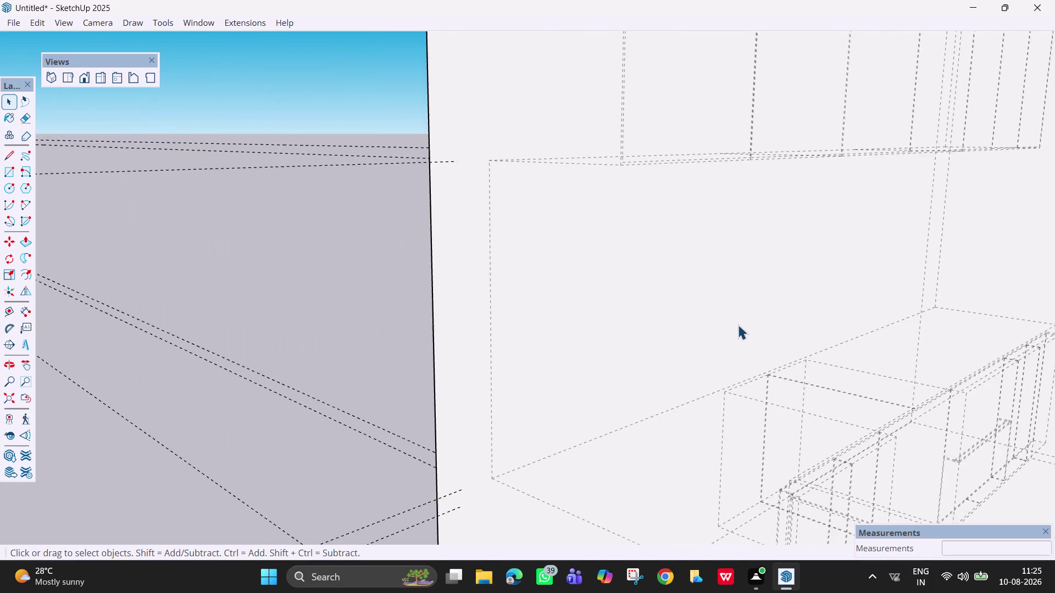
scroll(down, 3)
scroll(down, 3)
middle_drag(822, 352, 558, 349)
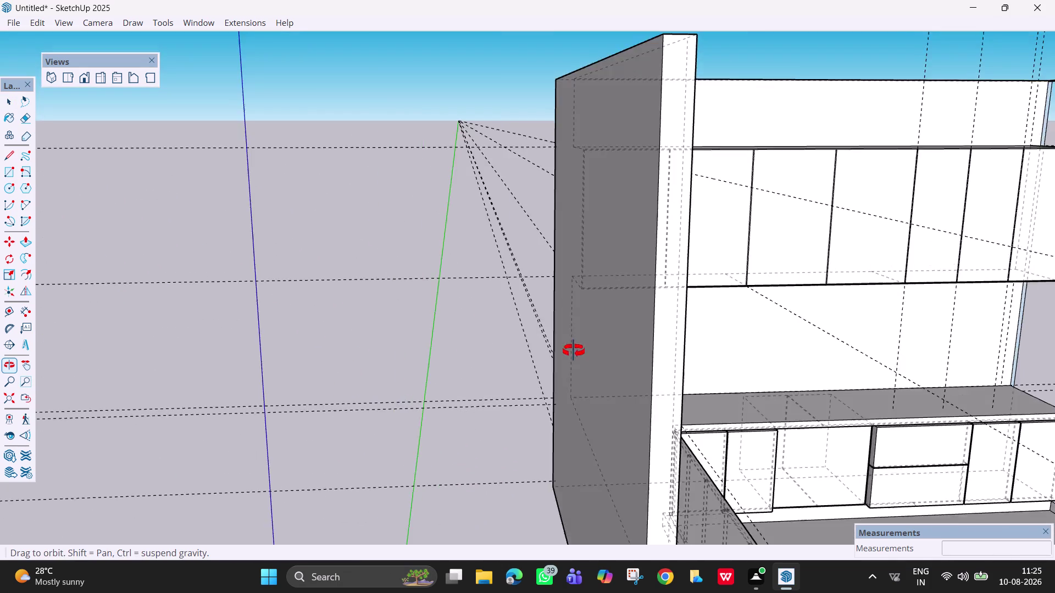
middle_drag(557, 349, 475, 351)
scroll(up, 3)
scroll(up, 3)
scroll(down, 3)
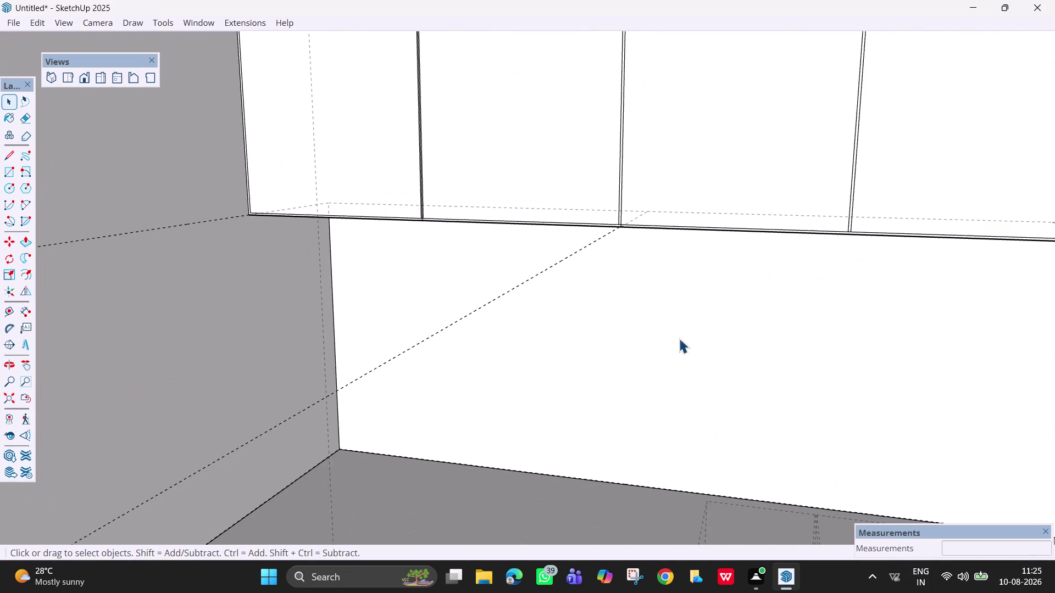
scroll(down, 3)
scroll(down, 3)
middle_drag(688, 375, 695, 415)
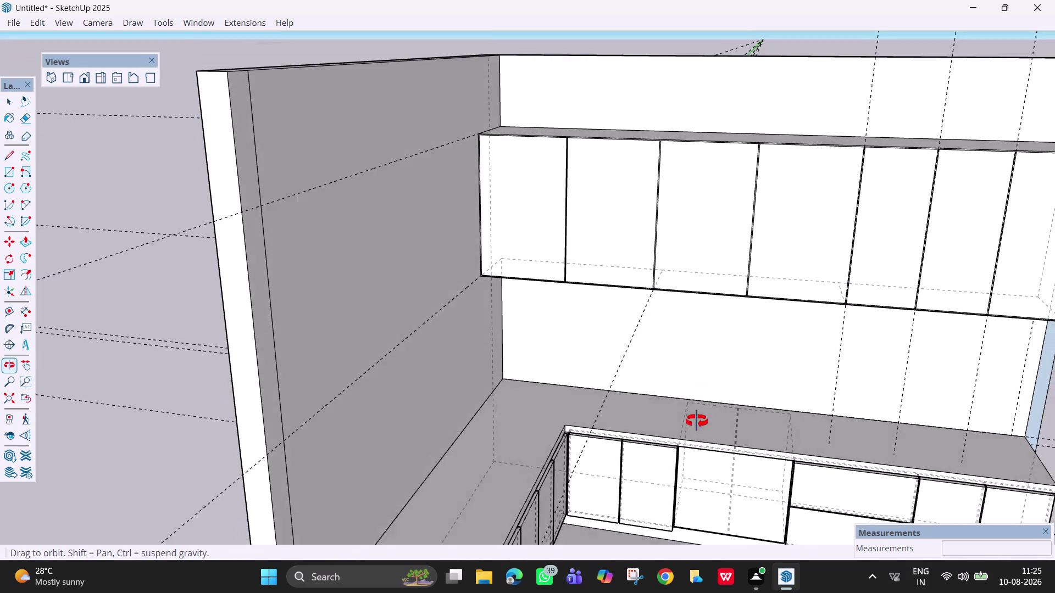
middle_drag(695, 414, 834, 387)
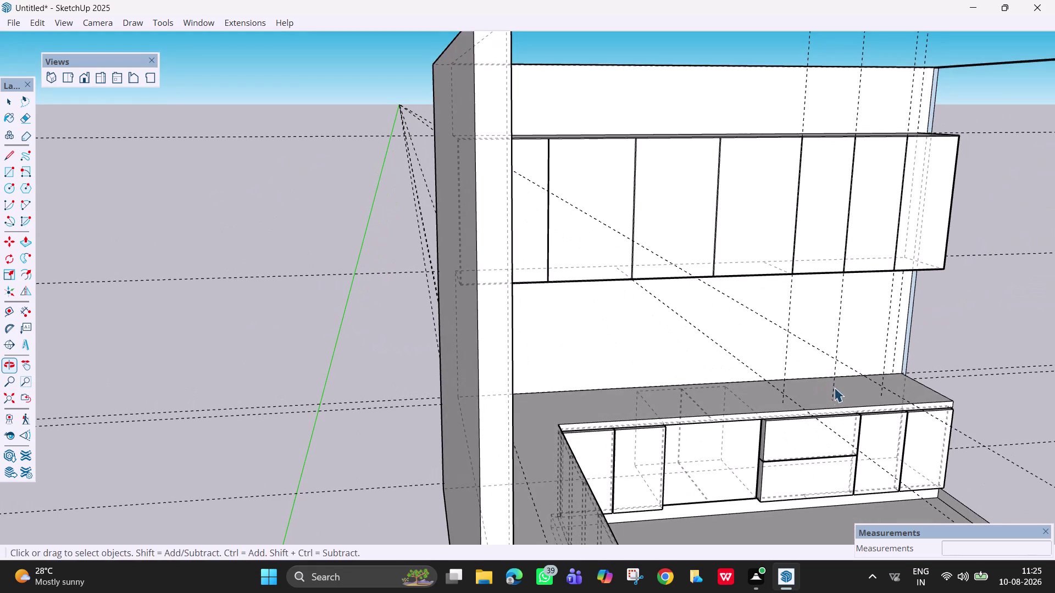
middle_drag(736, 301, 613, 245)
scroll(up, 3)
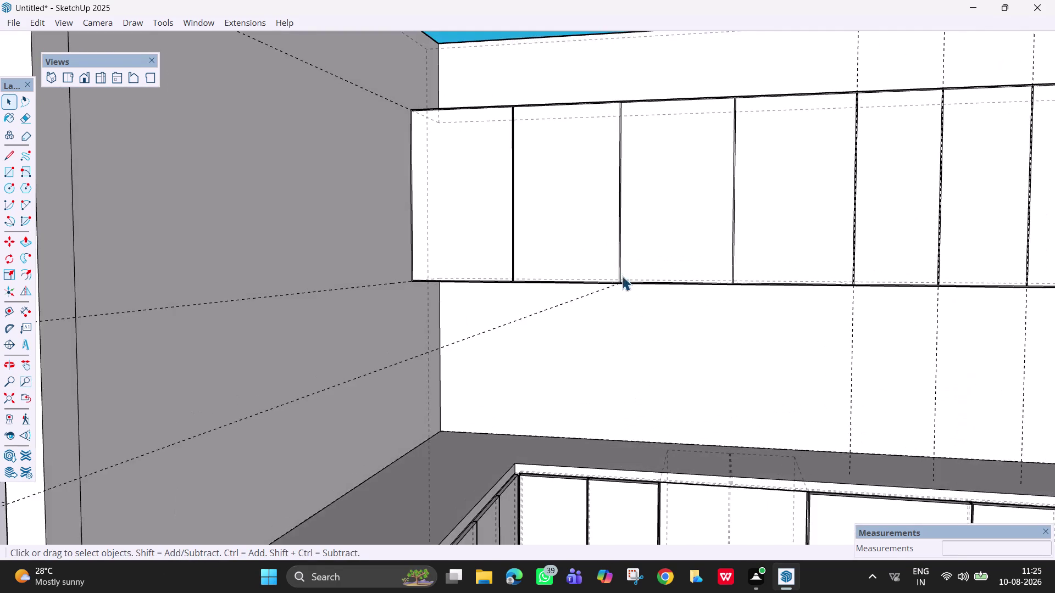
scroll(up, 3)
scroll(up, 3)
middle_drag(623, 280, 638, 206)
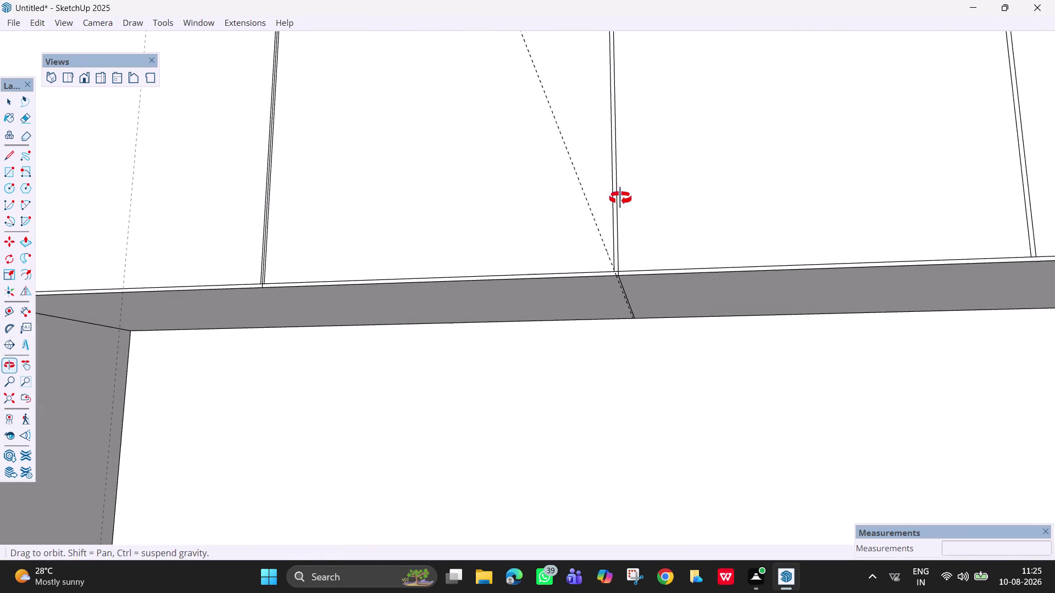
middle_drag(638, 207, 554, 185)
scroll(up, 3)
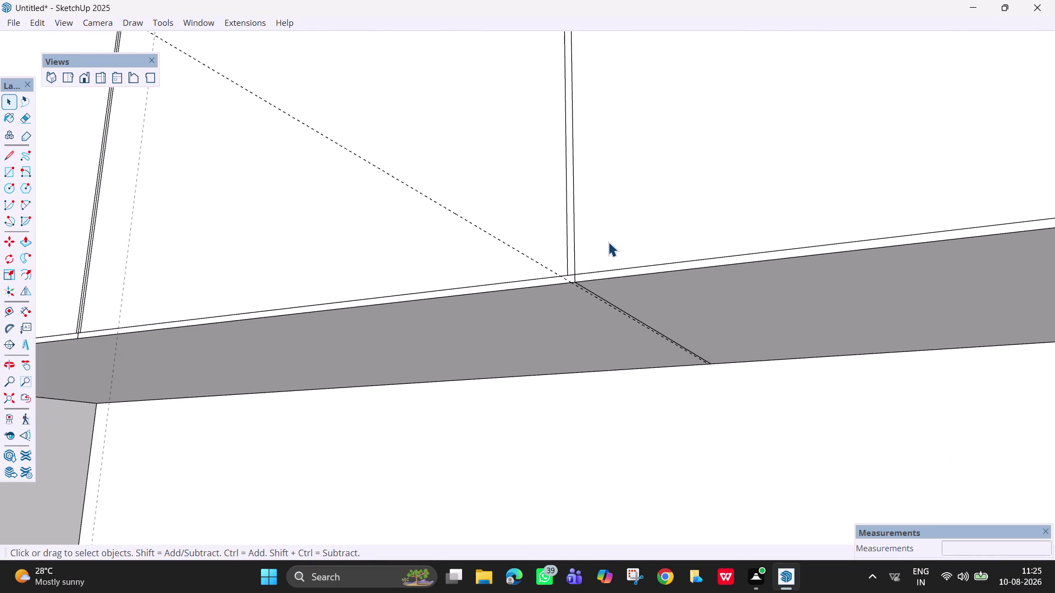
Erase the stray dashed line running down to the panel under the wall cabinets.
key(e)
drag(528, 239, 525, 248)
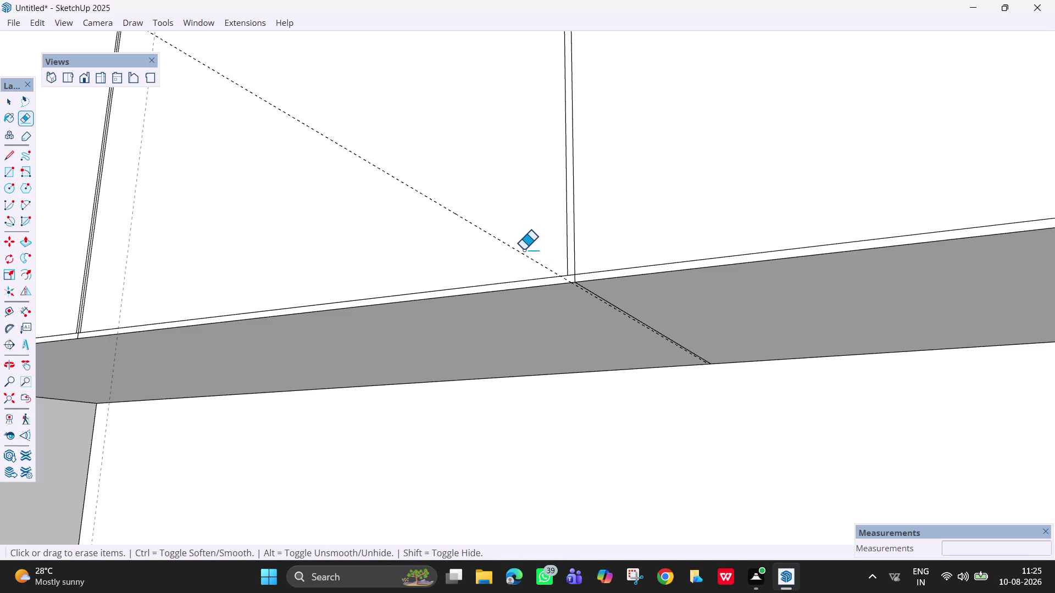
drag(525, 248, 505, 260)
scroll(down, 3)
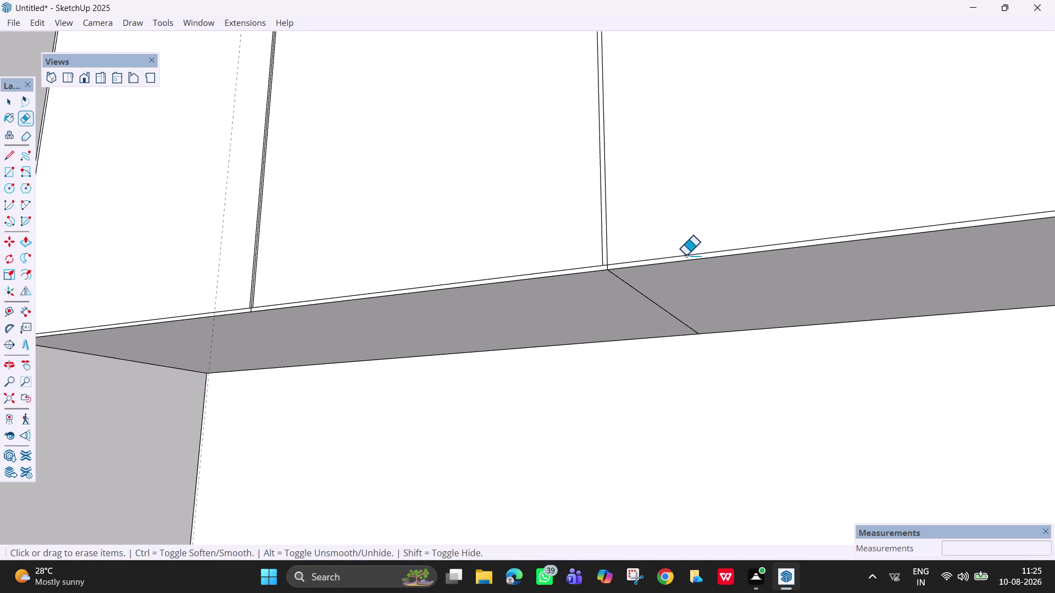
scroll(down, 3)
Orbit and pan over the wall cabinets to inspect their fronts, top and end.
middle_drag(709, 253, 750, 311)
scroll(down, 3)
scroll(down, 3)
middle_drag(726, 207, 734, 239)
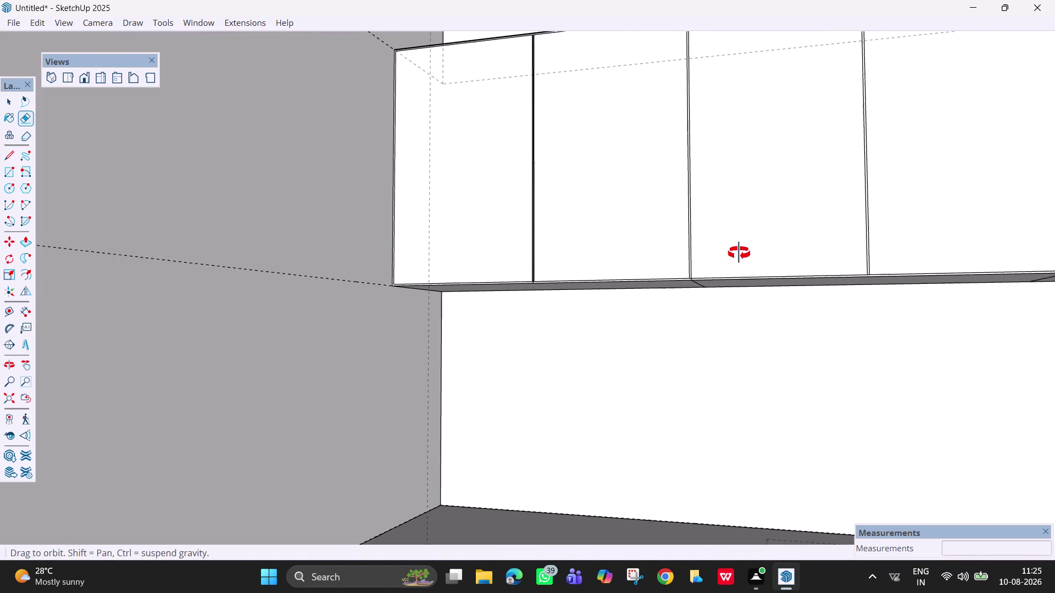
middle_drag(733, 238, 765, 309)
key(h)
drag(734, 253, 711, 470)
middle_drag(736, 257, 728, 335)
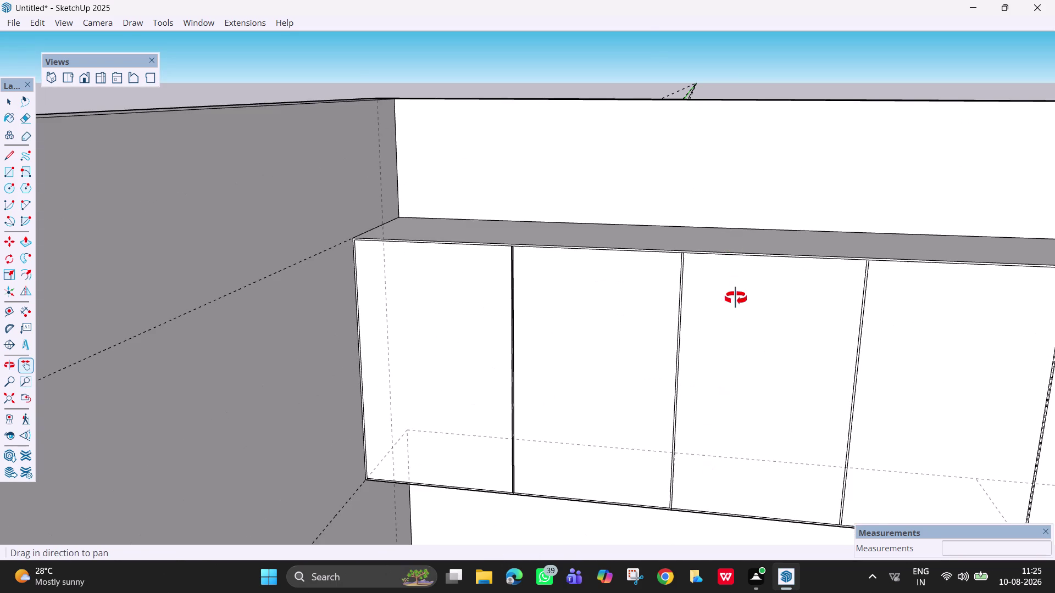
middle_drag(729, 335, 520, 404)
middle_drag(697, 351, 614, 373)
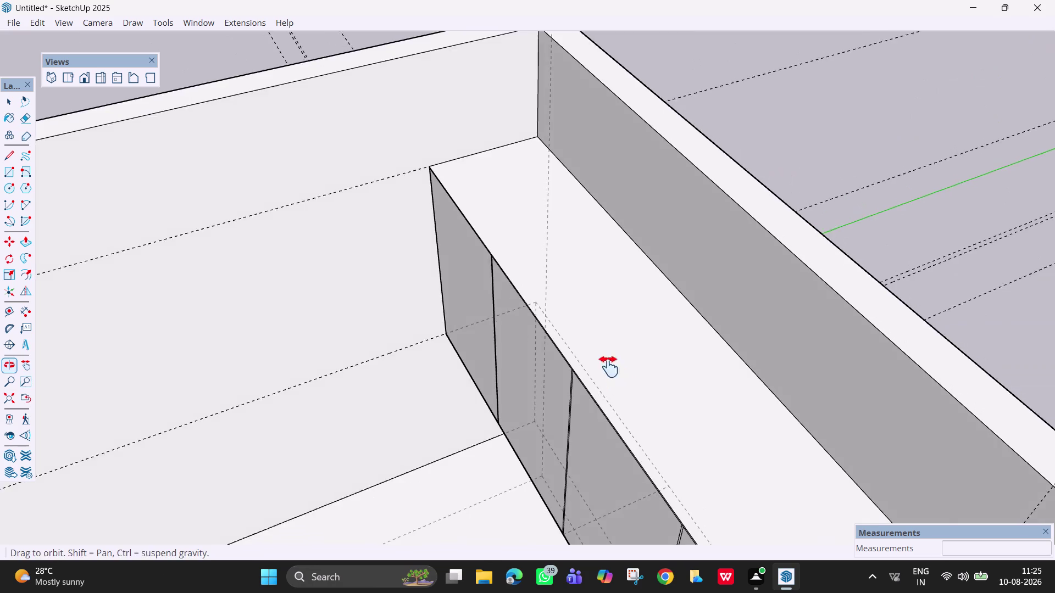
middle_drag(613, 374, 611, 370)
scroll(up, 3)
middle_drag(617, 375, 551, 374)
middle_drag(539, 372, 689, 304)
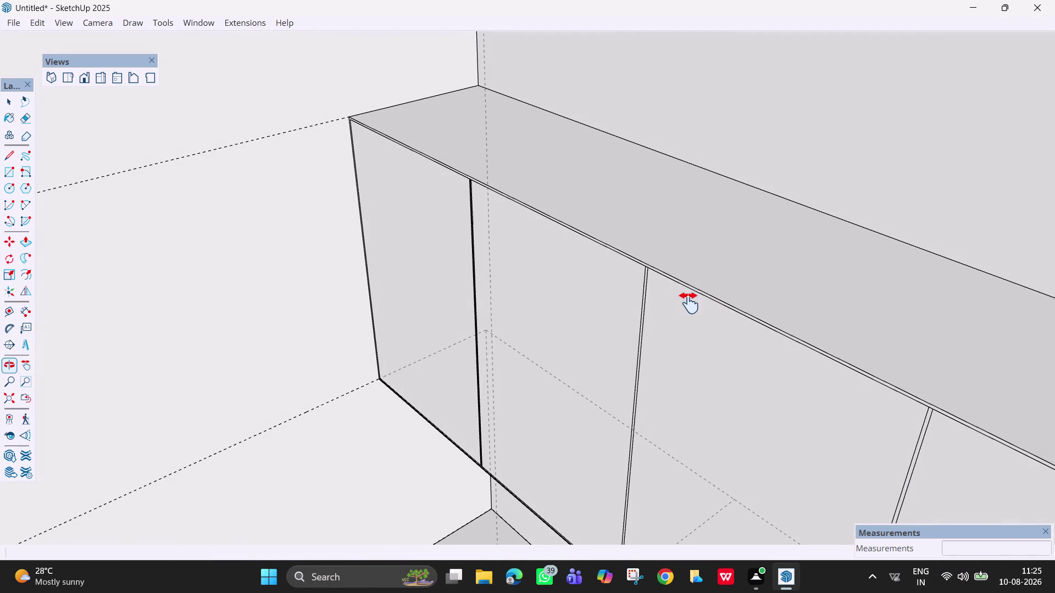
key(space)
middle_drag(703, 280, 550, 356)
scroll(up, 3)
middle_drag(585, 351, 683, 276)
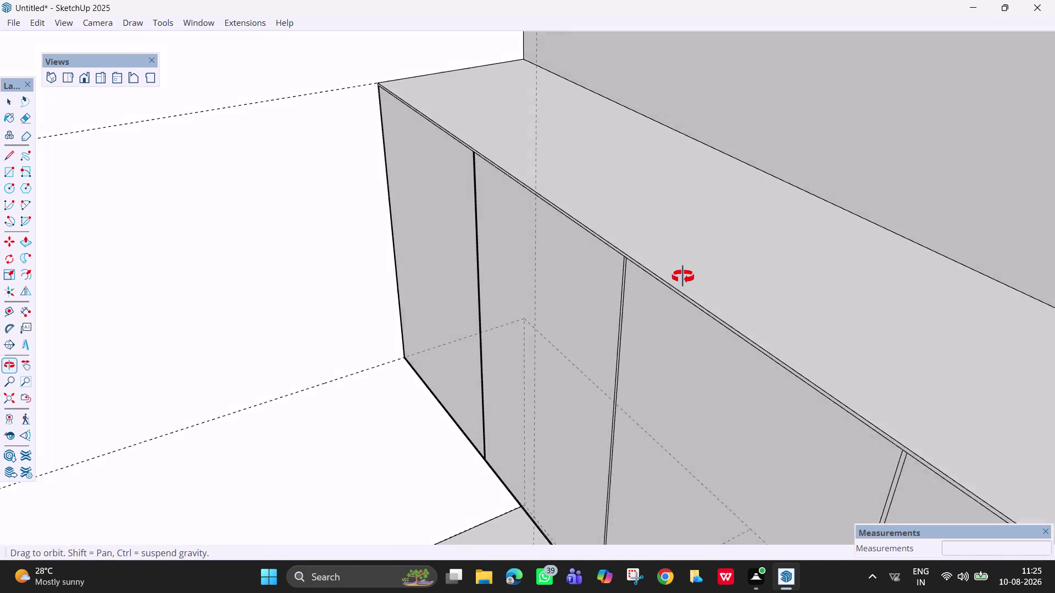
middle_drag(683, 275, 629, 338)
scroll(up, 3)
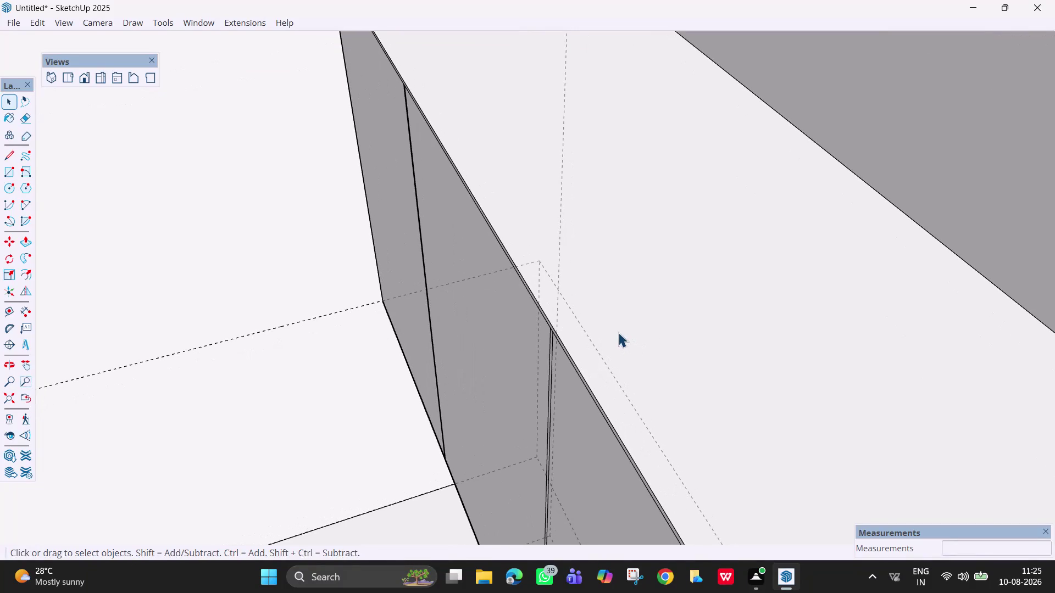
Start a line at the door seam's top corner, then cancel the accidental short line.
key(l)
click(553, 338)
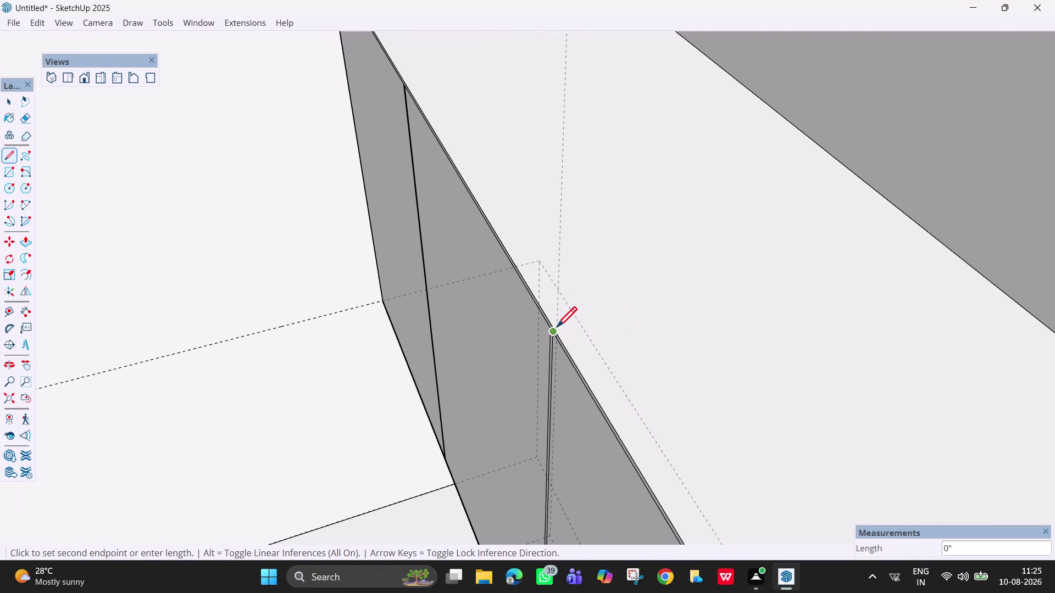
middle_drag(560, 329, 679, 266)
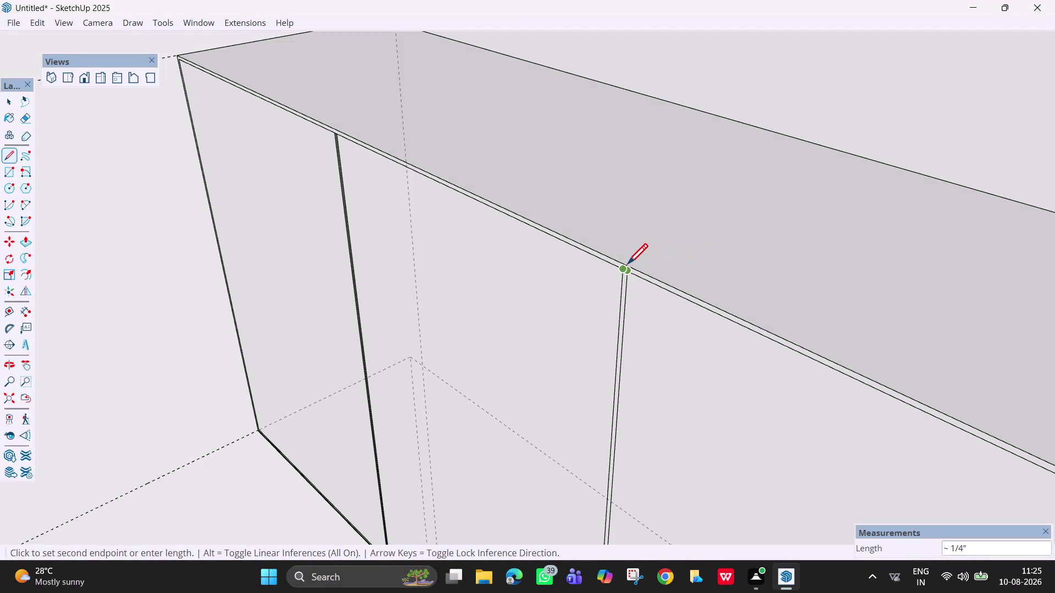
click(632, 262)
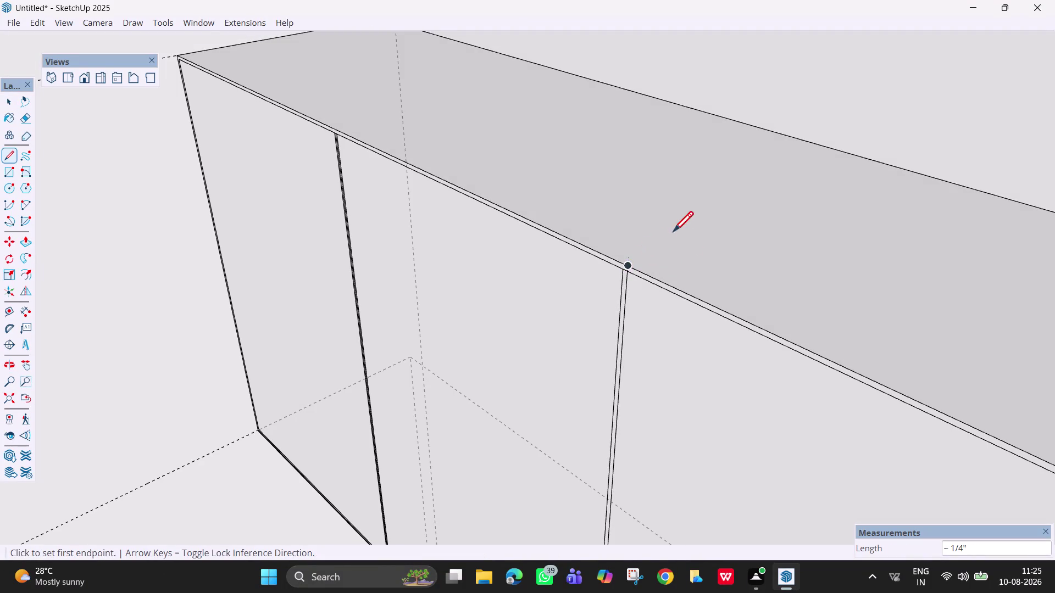
key(Right)
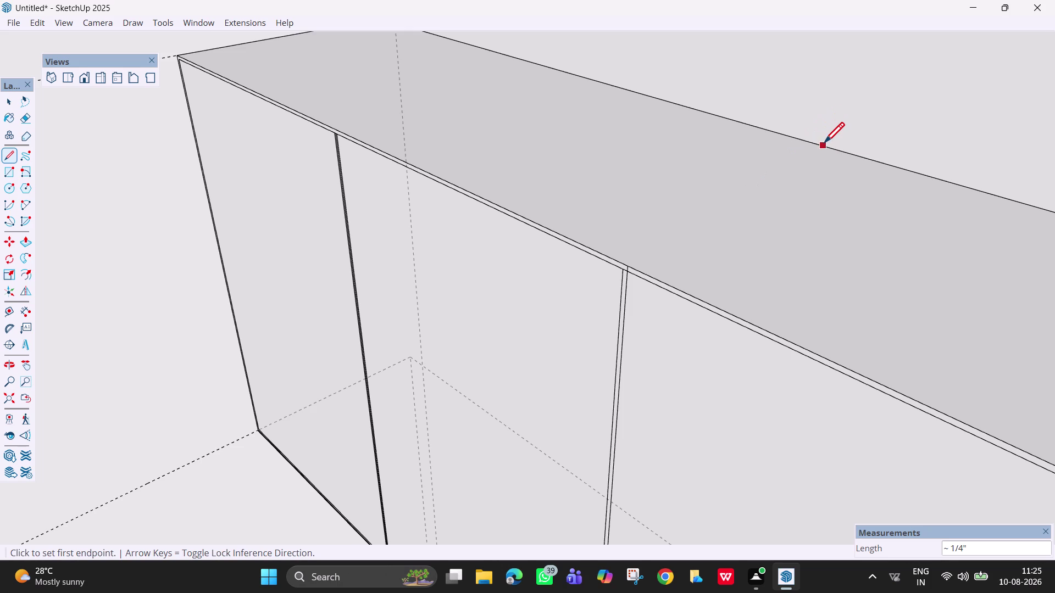
key(Escape)
Draw a line across the cabinet top from the door seam to the back edge.
key(l)
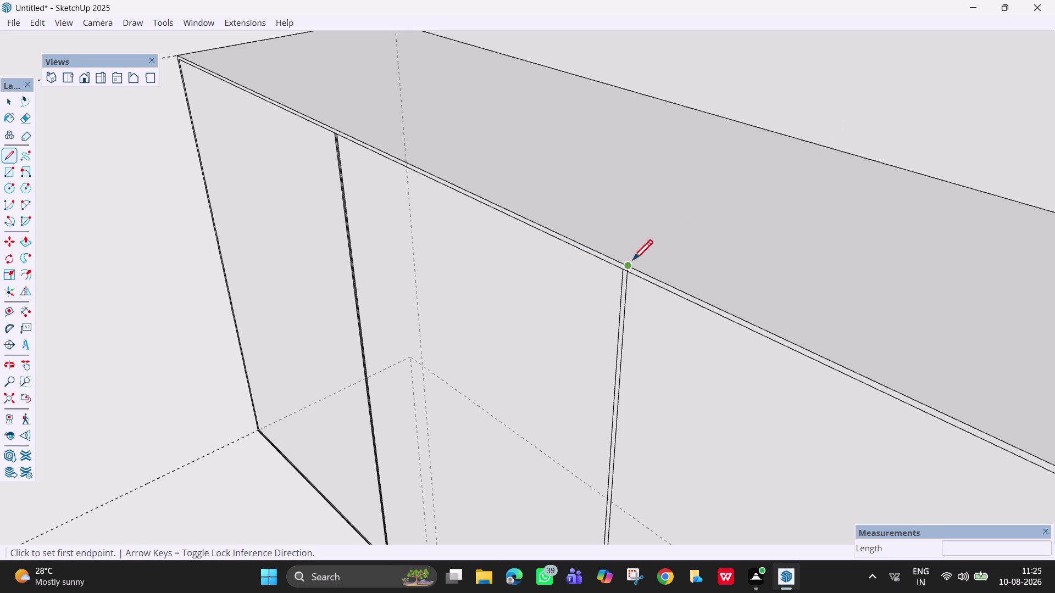
click(629, 264)
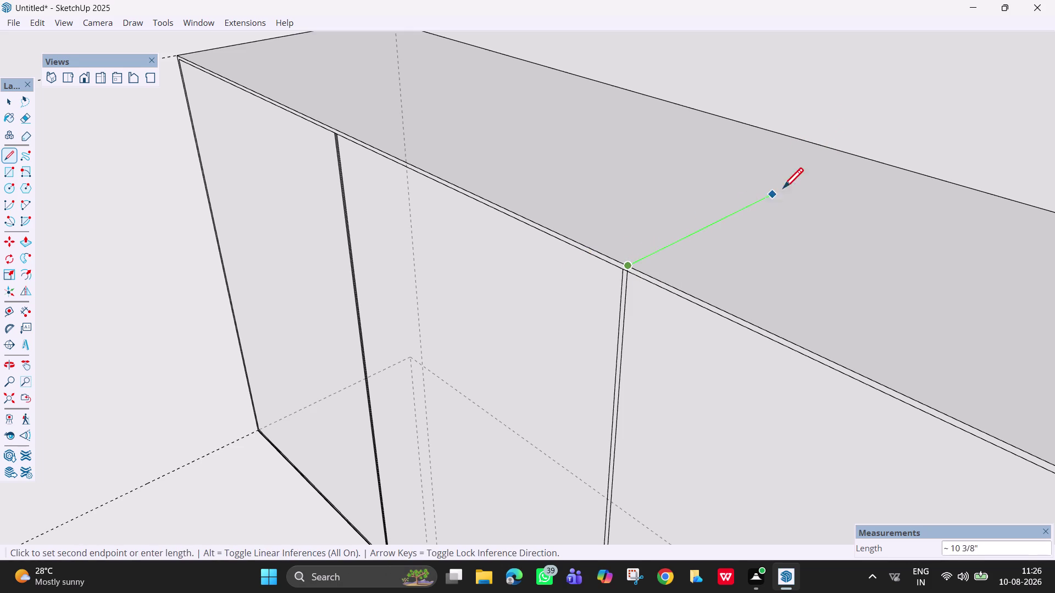
click(855, 154)
scroll(down, 3)
scroll(down, 3)
key(Escape)
middle_drag(739, 400, 858, 407)
scroll(down, 3)
scroll(down, 3)
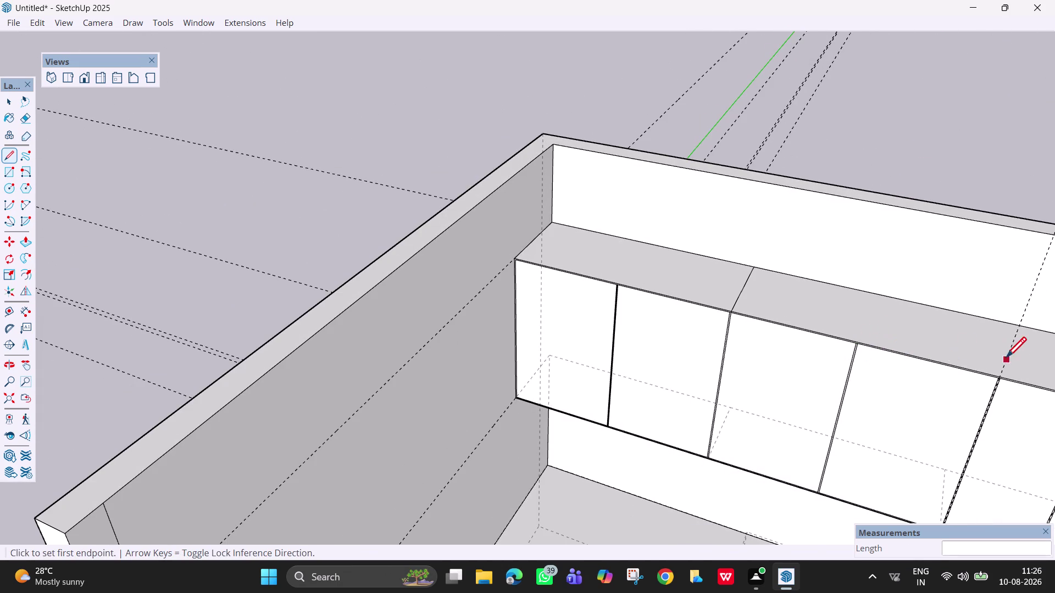
scroll(up, 3)
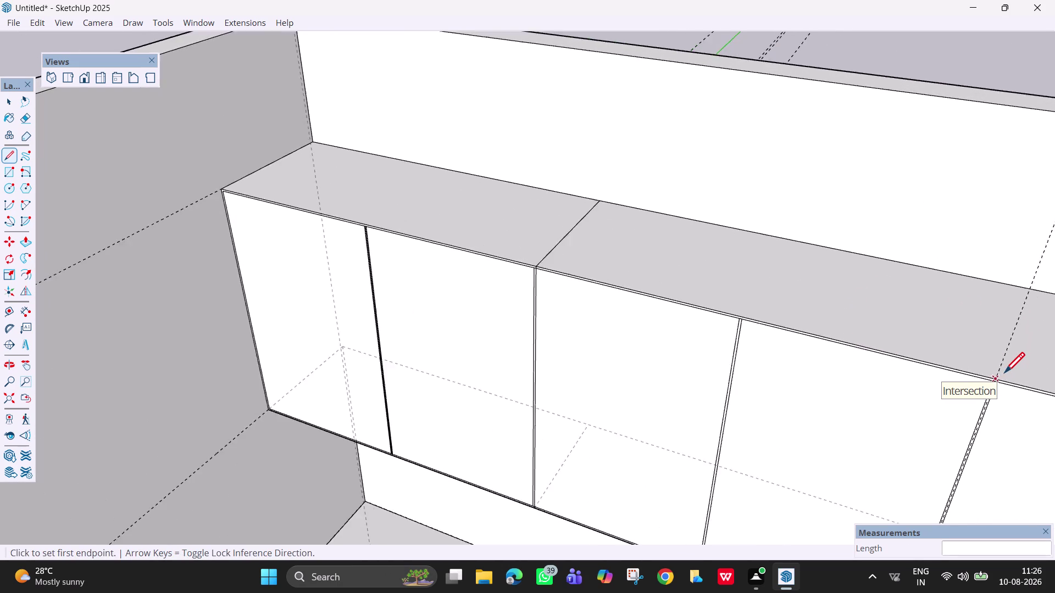
scroll(up, 3)
scroll(up, 3)
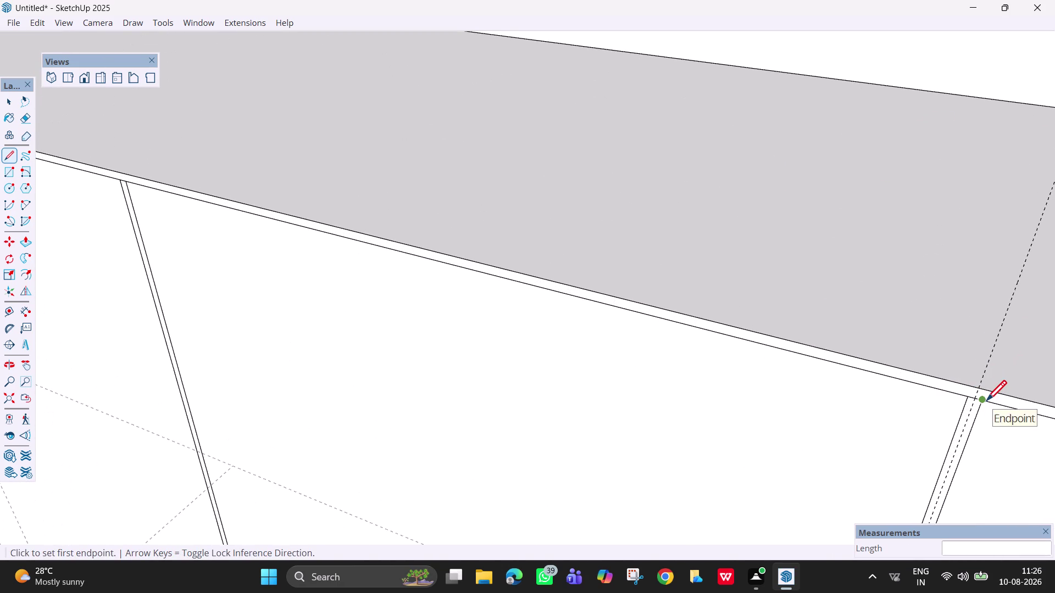
Draw a second line dividing the top panel above the next door seam.
click(970, 403)
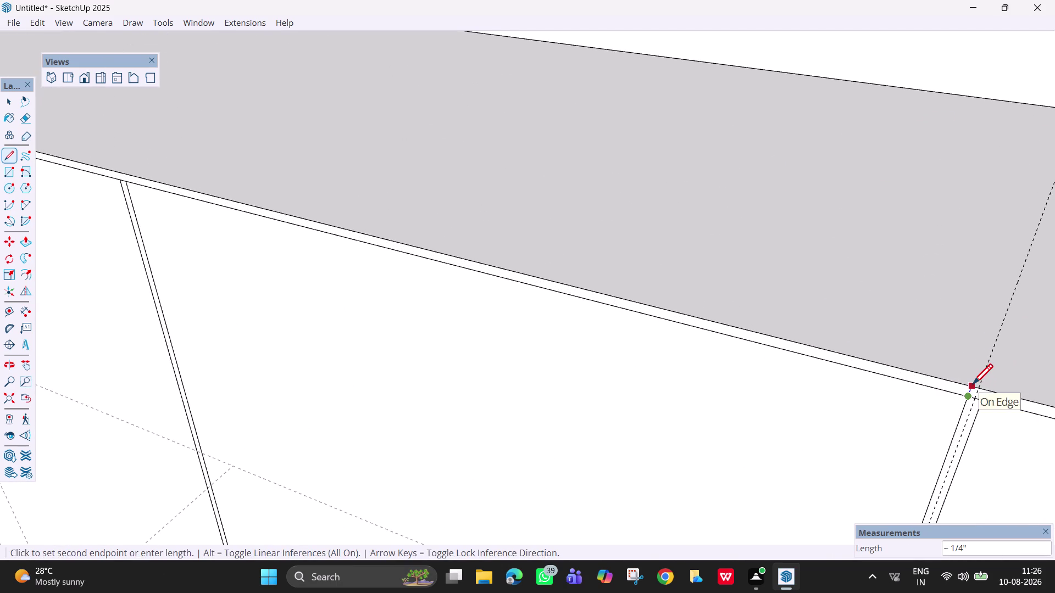
click(972, 386)
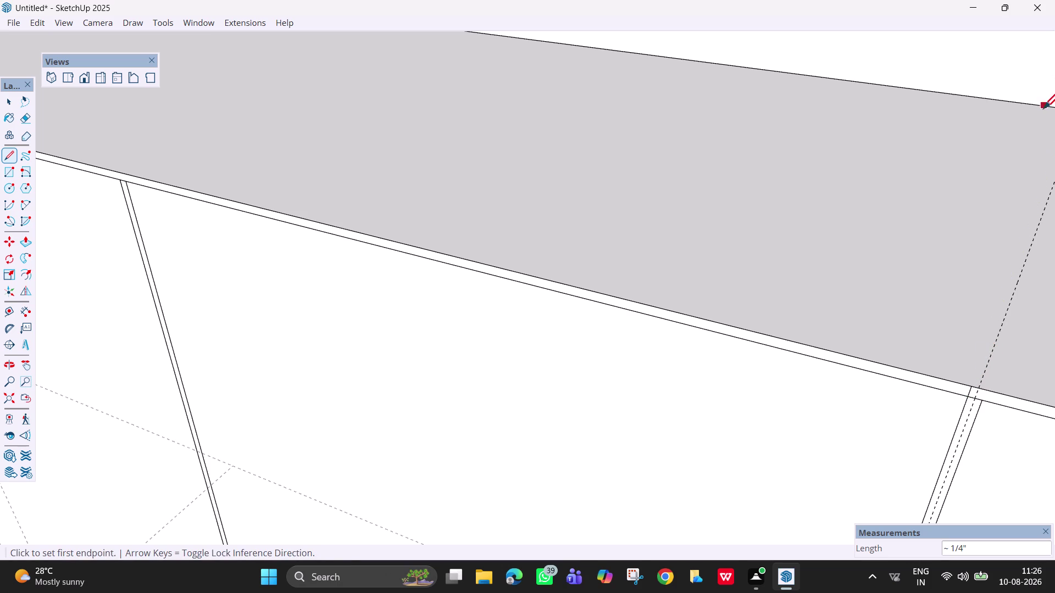
key(space)
key(l)
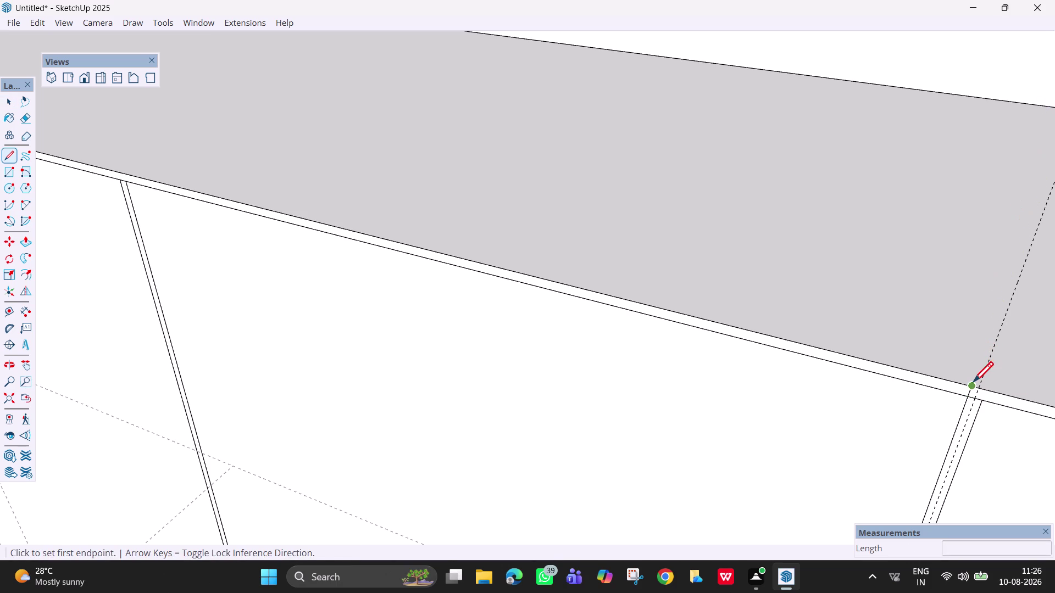
click(971, 385)
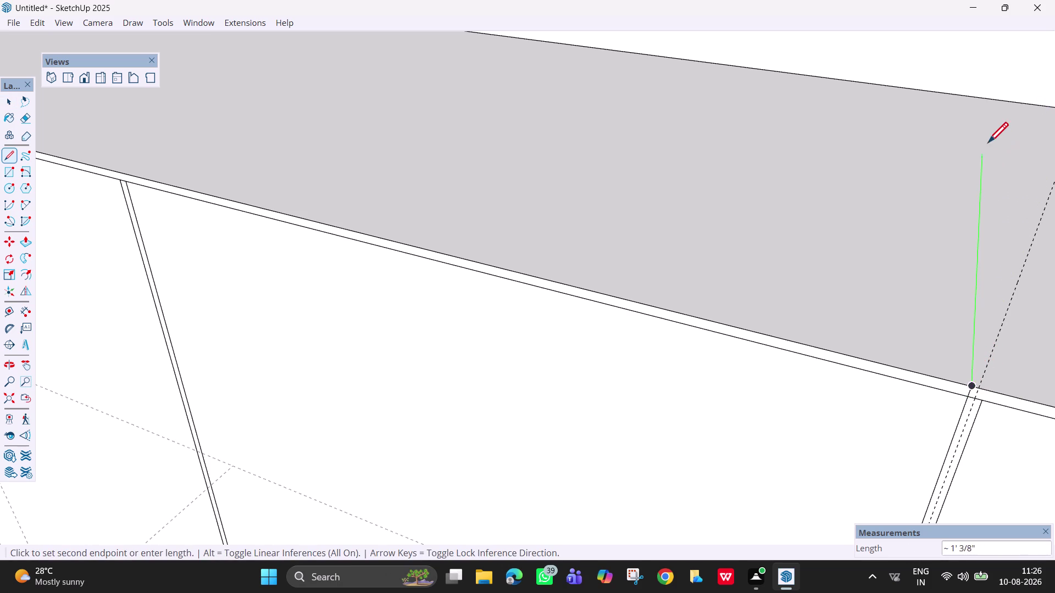
click(983, 98)
scroll(down, 3)
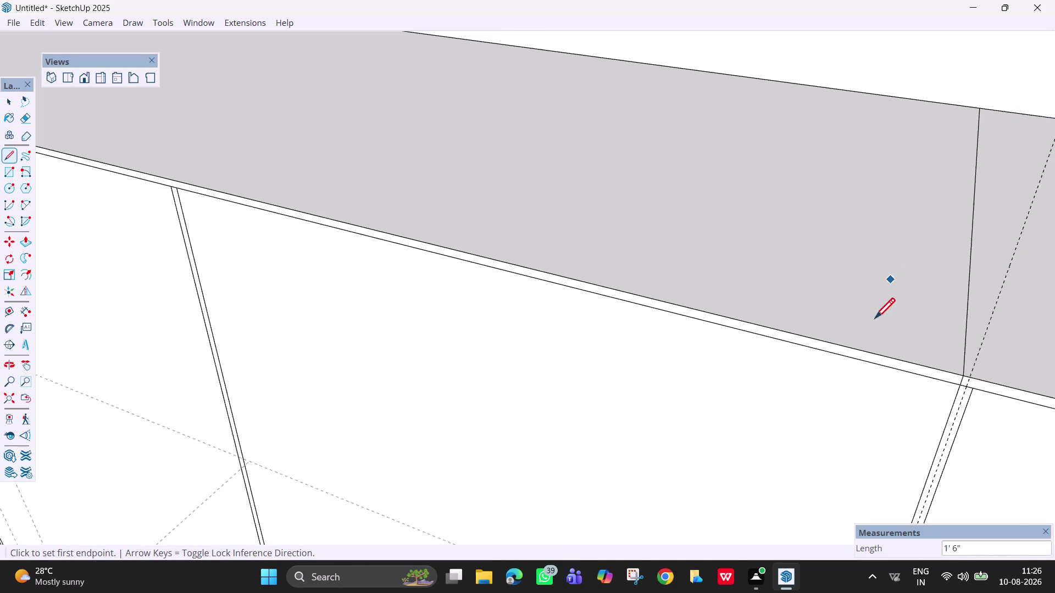
scroll(down, 3)
scroll(down, 3)
scroll(down, 3)
middle_drag(831, 428, 798, 356)
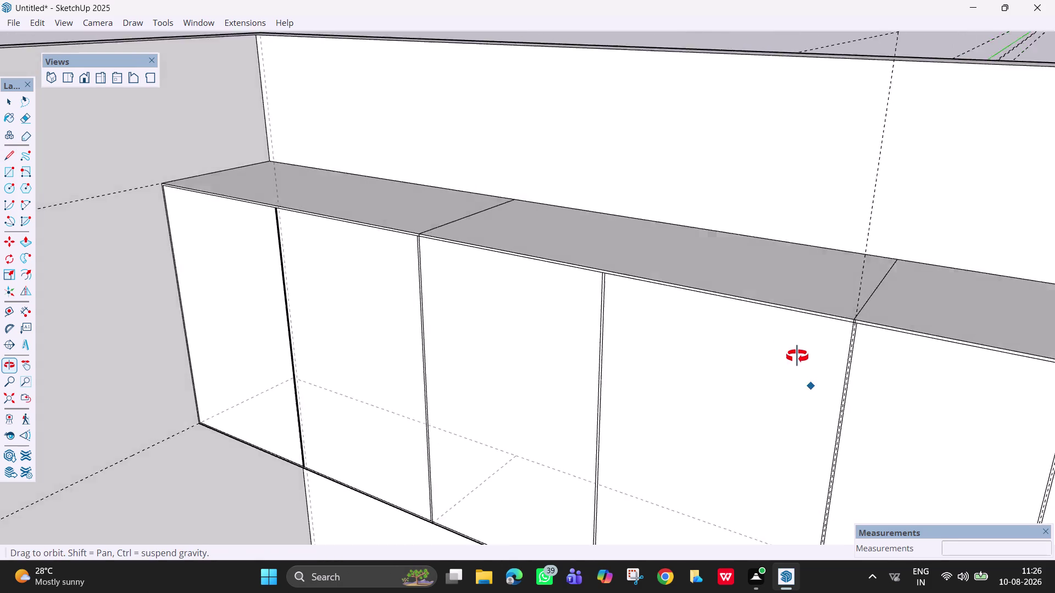
Delete the two middle wall cabinets and the adjoining piece above them.
middle_drag(797, 356, 857, 356)
key(space)
click(811, 371)
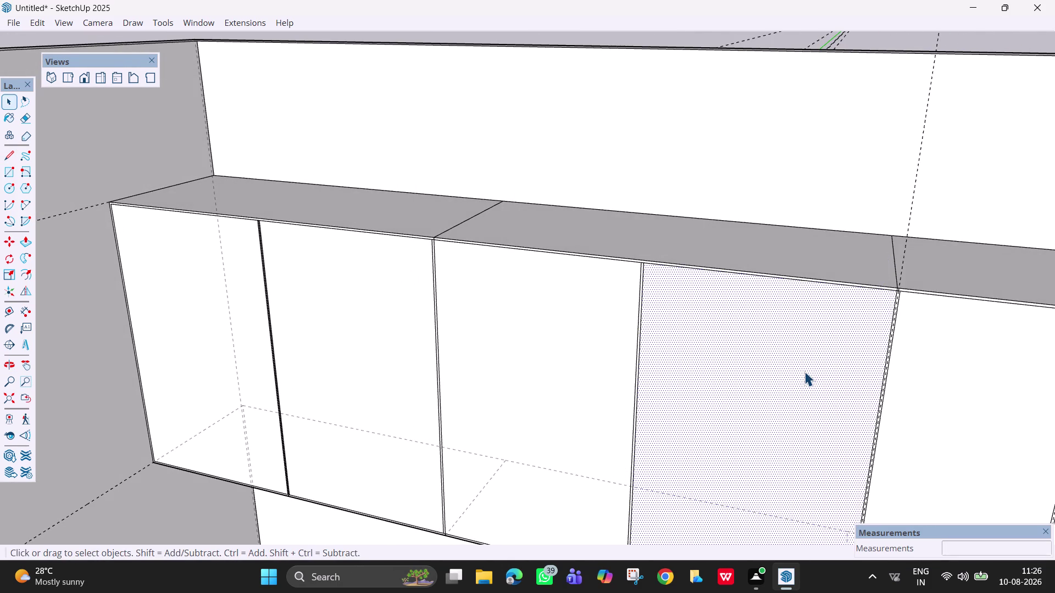
key(Delete)
click(583, 378)
key(Delete)
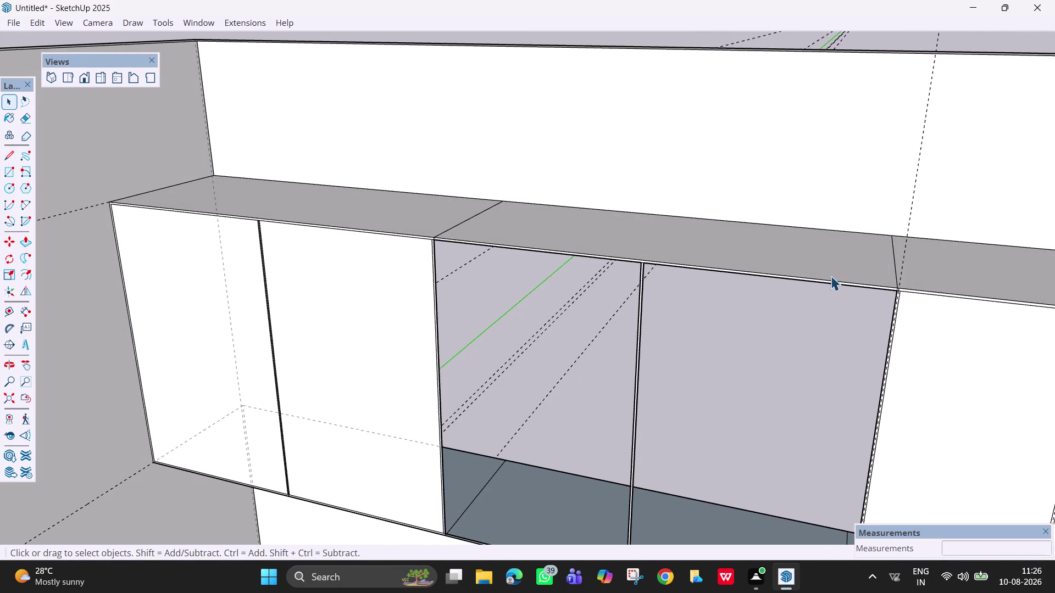
click(830, 275)
key(Delete)
Erase the leftover partition edge and the top panel section over the gap.
middle_drag(835, 295, 773, 413)
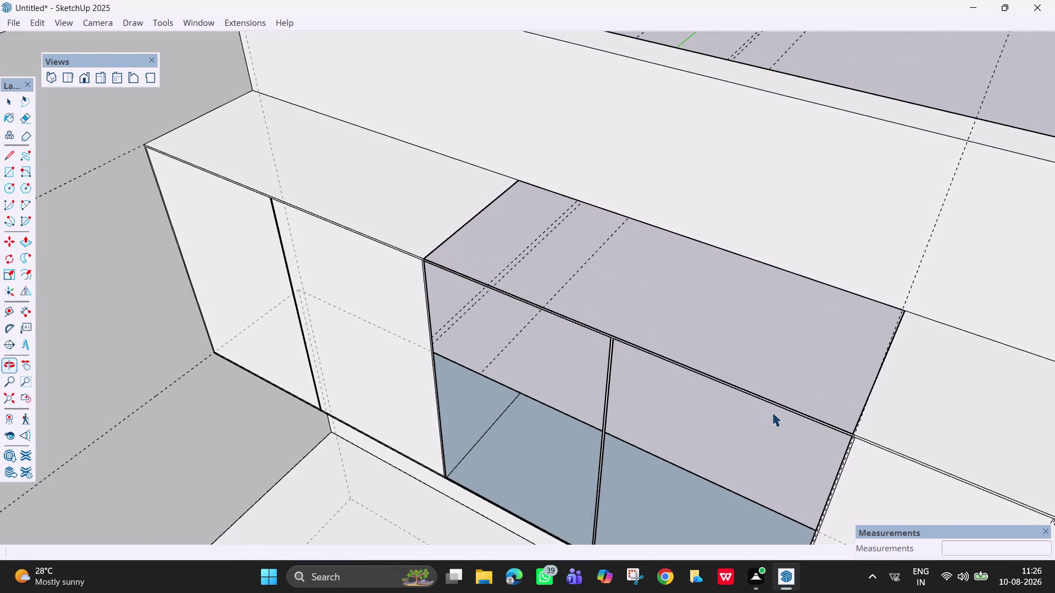
key(e)
drag(801, 379, 725, 448)
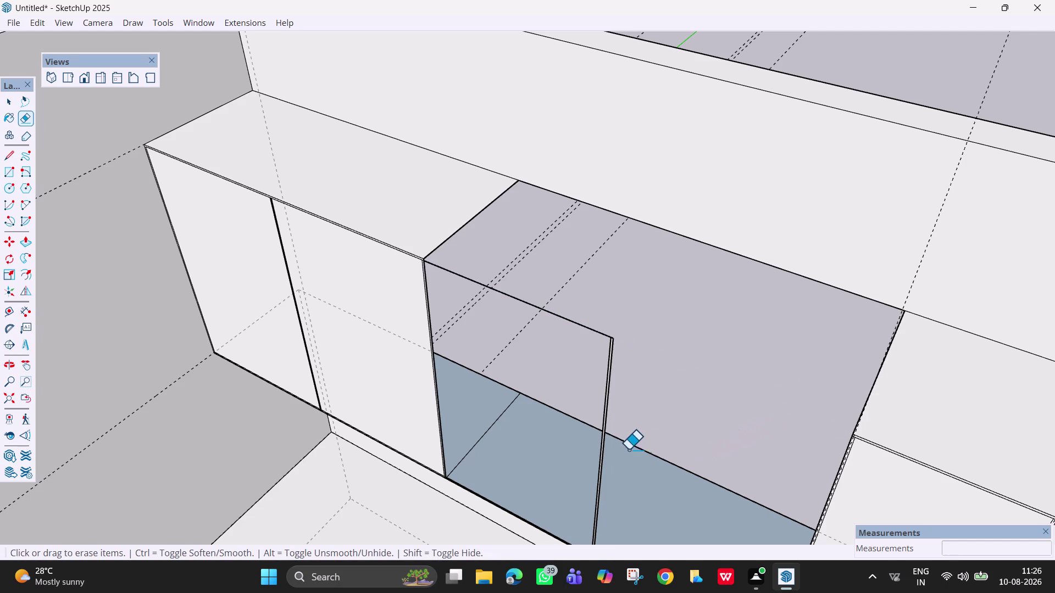
drag(619, 449, 563, 439)
scroll(down, 3)
middle_drag(579, 467, 640, 415)
scroll(down, 3)
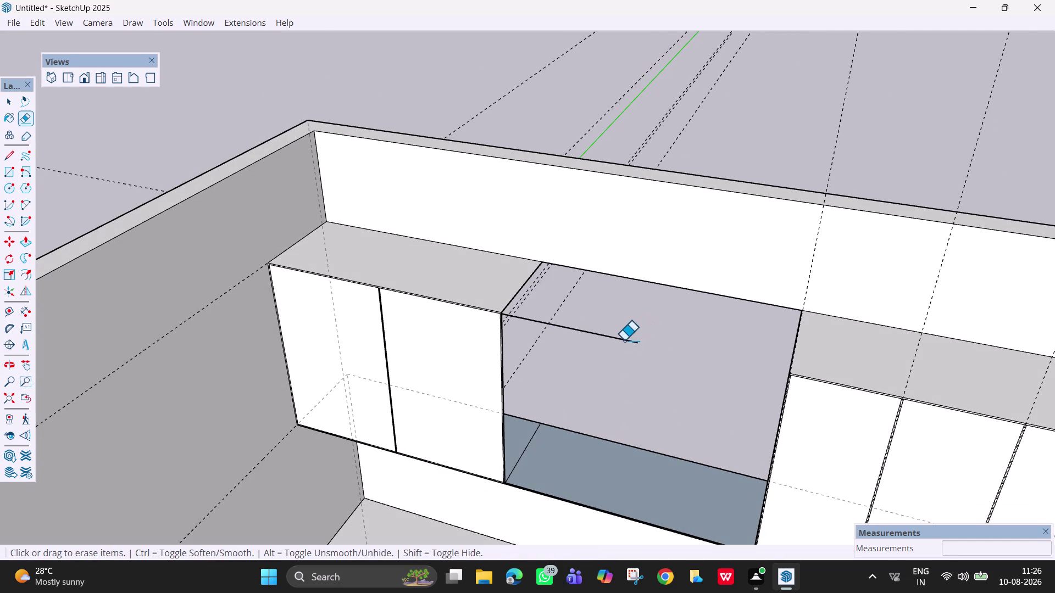
drag(624, 340, 610, 371)
Erase the remaining edges and bottom face left in the gap.
scroll(down, 3)
middle_drag(595, 481, 671, 407)
drag(672, 497, 657, 498)
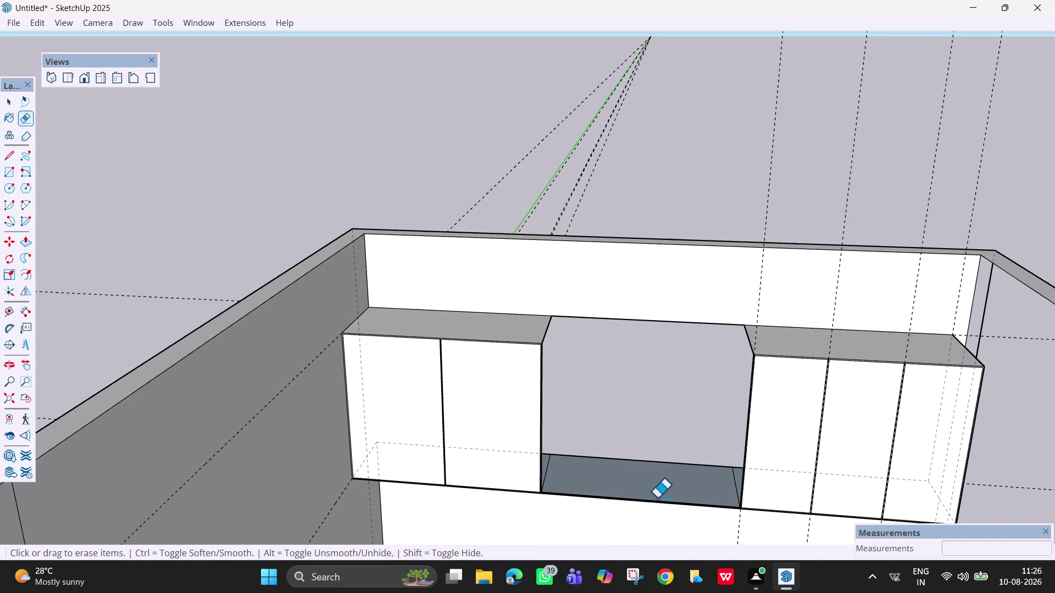
drag(657, 498, 648, 498)
click(646, 483)
drag(646, 492, 646, 505)
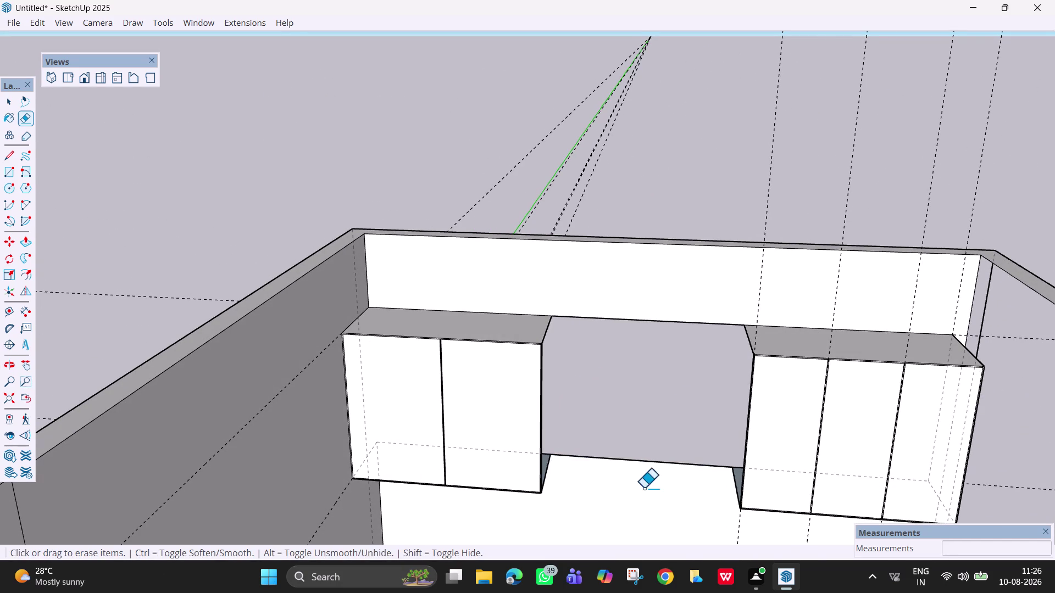
scroll(down, 3)
middle_drag(643, 498, 460, 492)
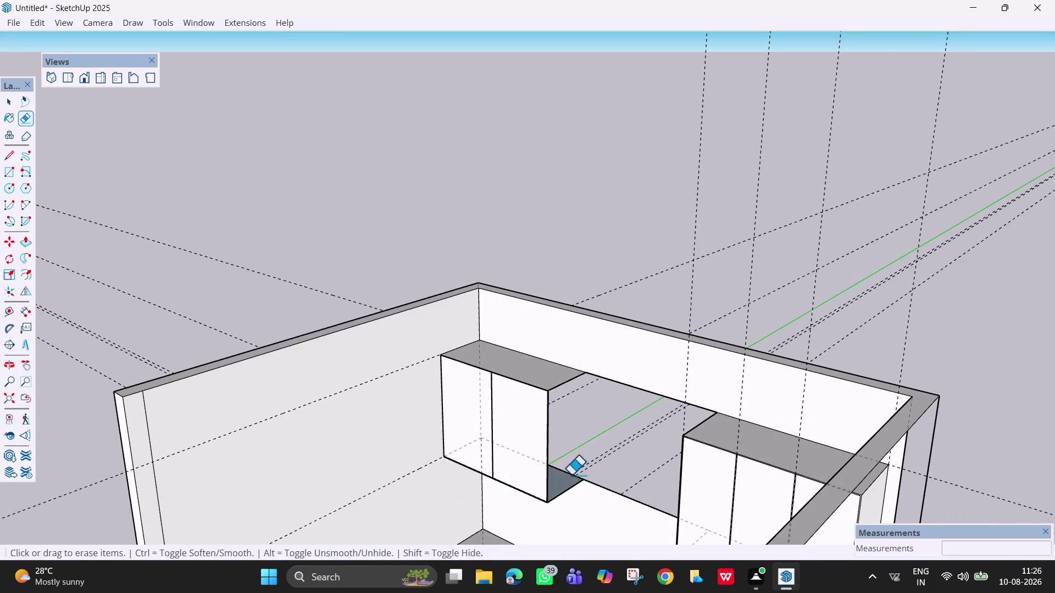
middle_drag(685, 445, 557, 461)
scroll(up, 3)
middle_drag(692, 456, 627, 444)
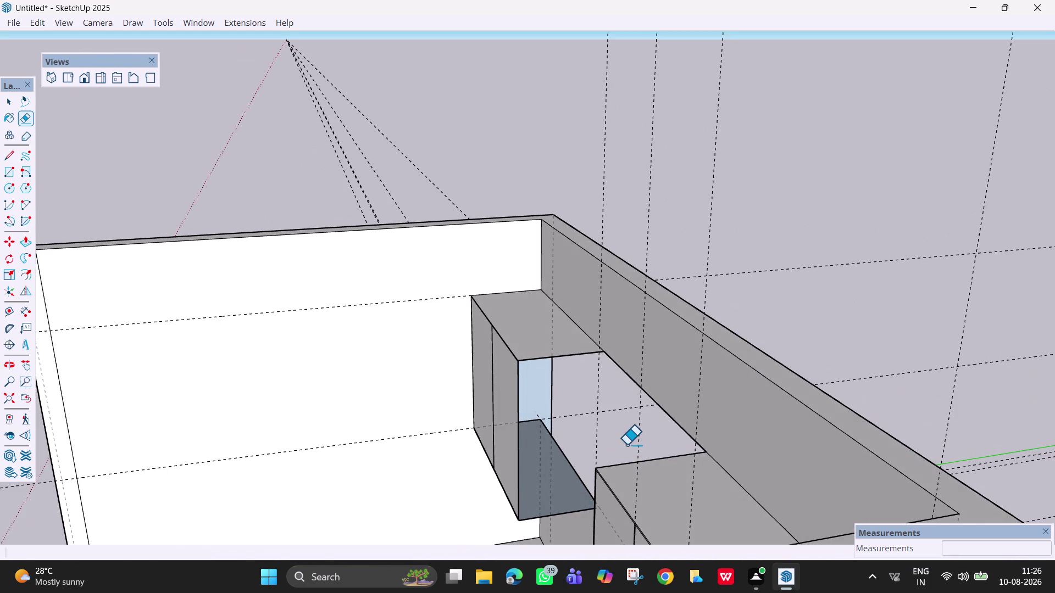
scroll(up, 3)
middle_drag(636, 437, 898, 410)
key(space)
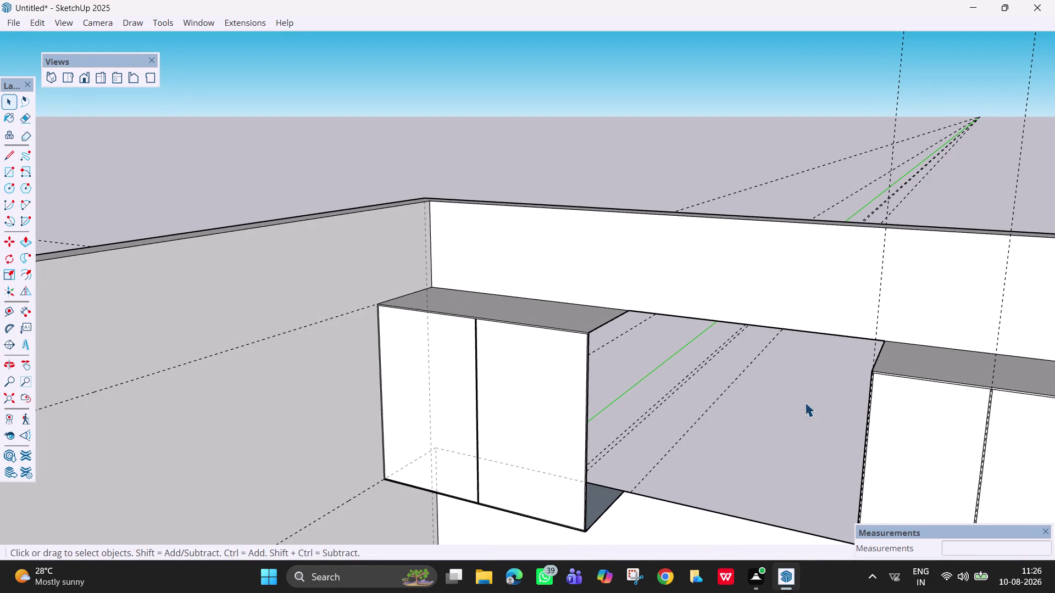
Unhide all hidden items in the kitchen model via Edit > Unhide > All.
scroll(down, 3)
middle_drag(801, 404, 947, 330)
middle_drag(941, 304, 640, 414)
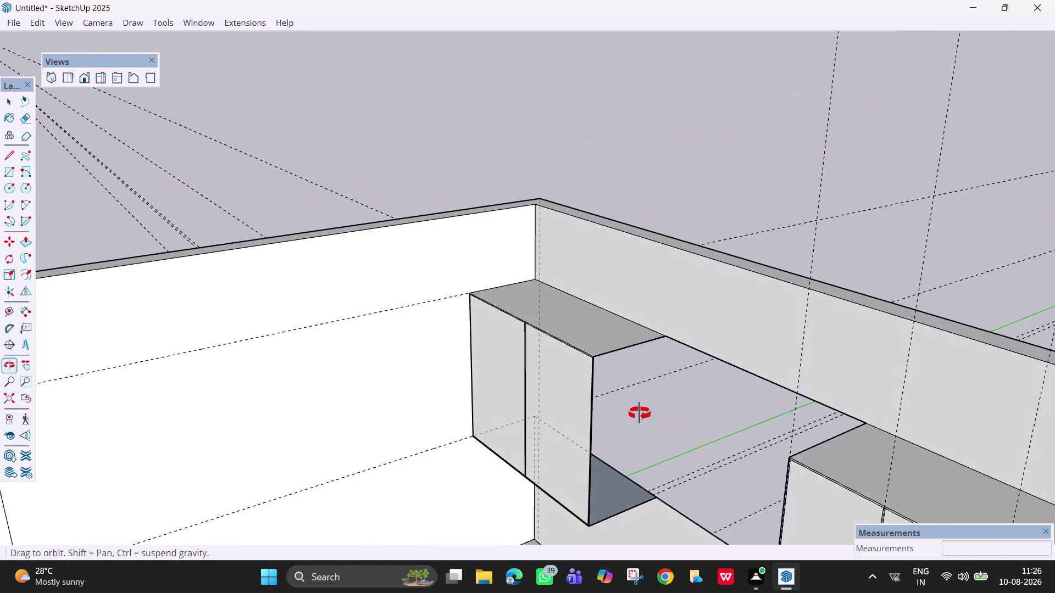
middle_drag(640, 414, 343, 373)
middle_drag(673, 469, 522, 325)
scroll(down, 3)
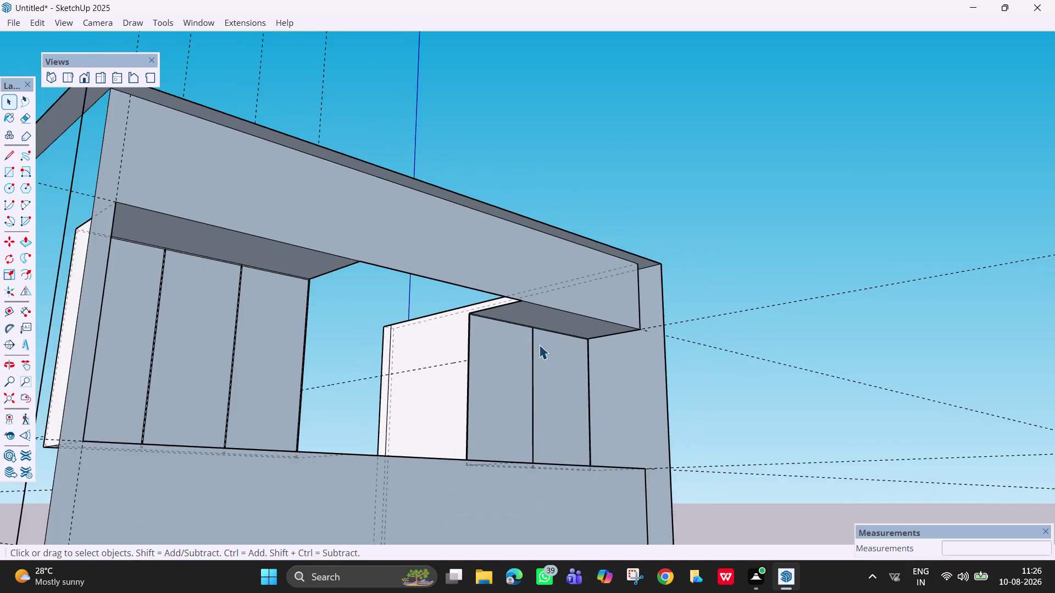
scroll(down, 3)
middle_drag(563, 366, 725, 406)
scroll(down, 3)
middle_drag(712, 406, 746, 419)
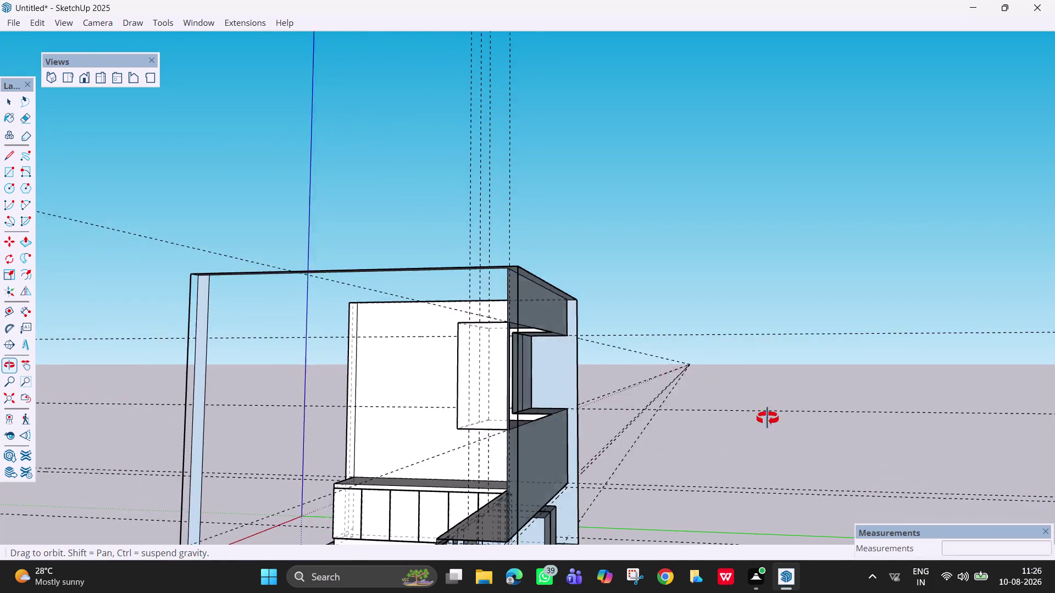
middle_drag(747, 418, 793, 414)
click(33, 26)
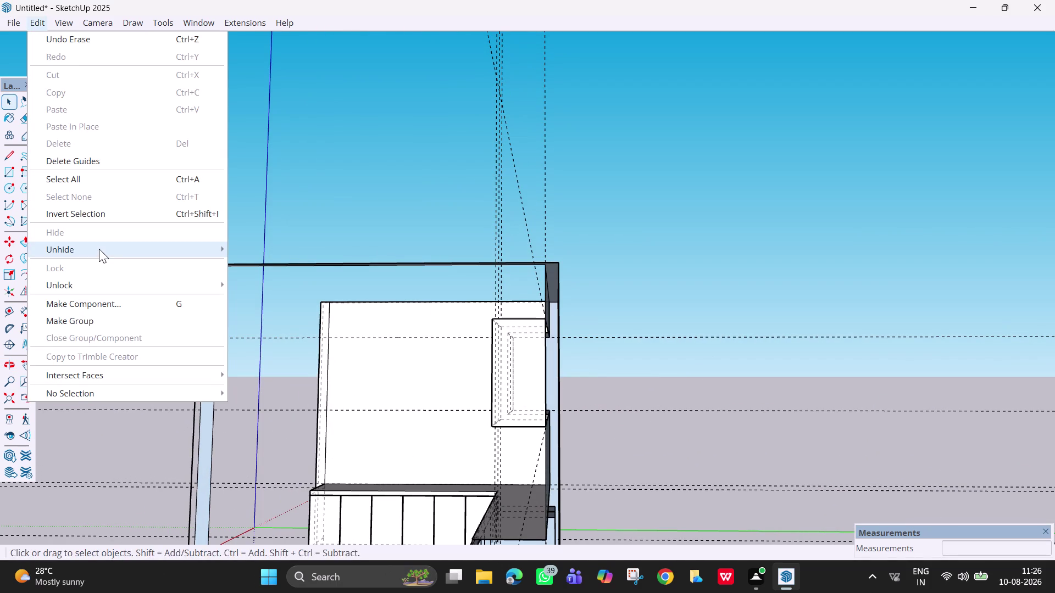
click(99, 249)
click(253, 278)
Draw a rectangle from the wall's top corner across the kitchen front.
scroll(down, 3)
middle_drag(351, 370, 355, 376)
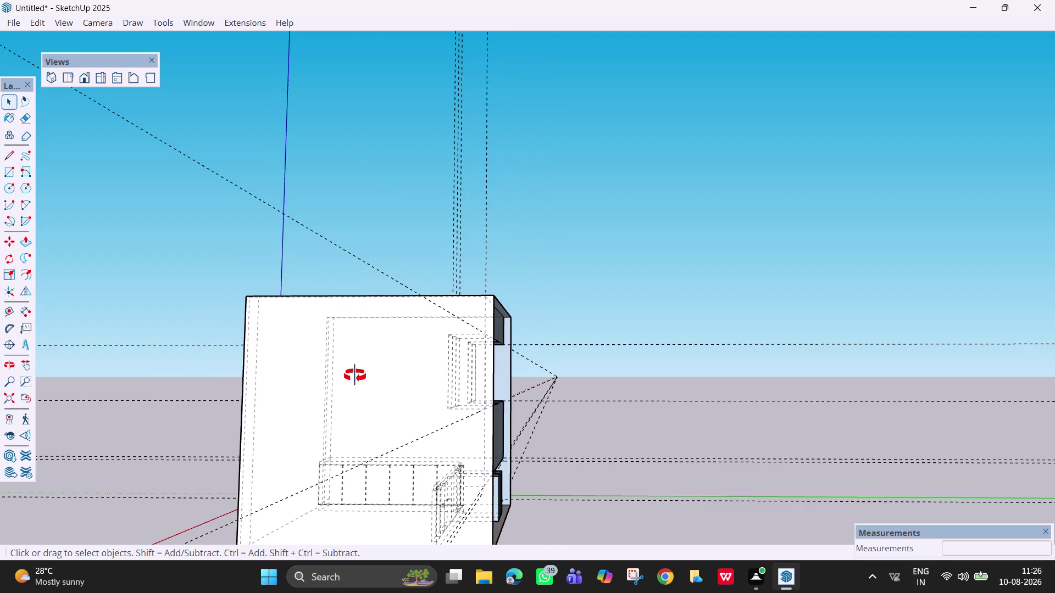
scroll(down, 3)
middle_drag(355, 376, 726, 403)
middle_drag(186, 438, 458, 448)
scroll(up, 3)
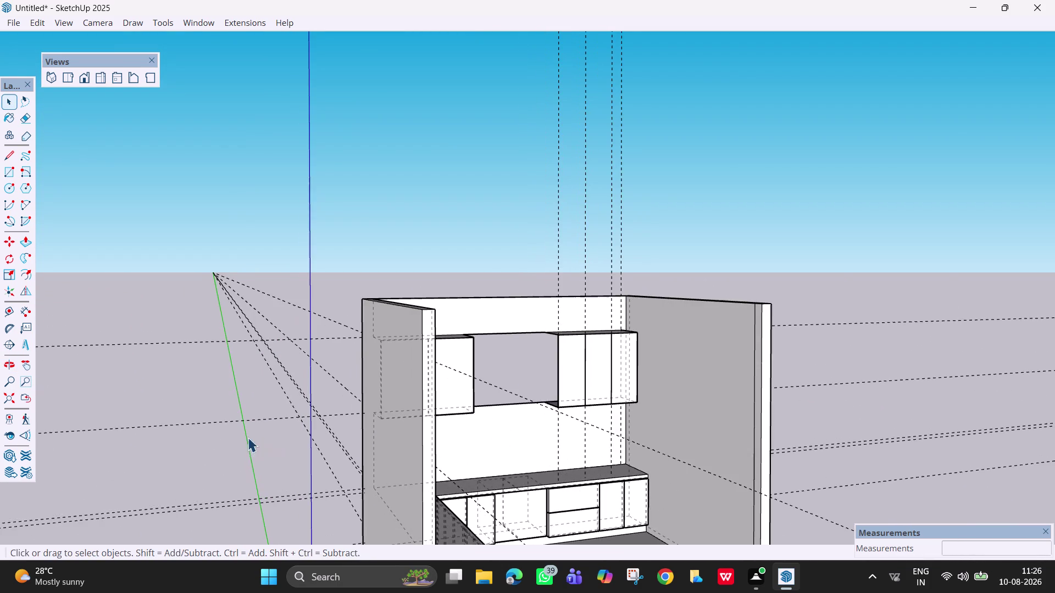
scroll(up, 3)
scroll(up, 3)
middle_drag(368, 421, 221, 408)
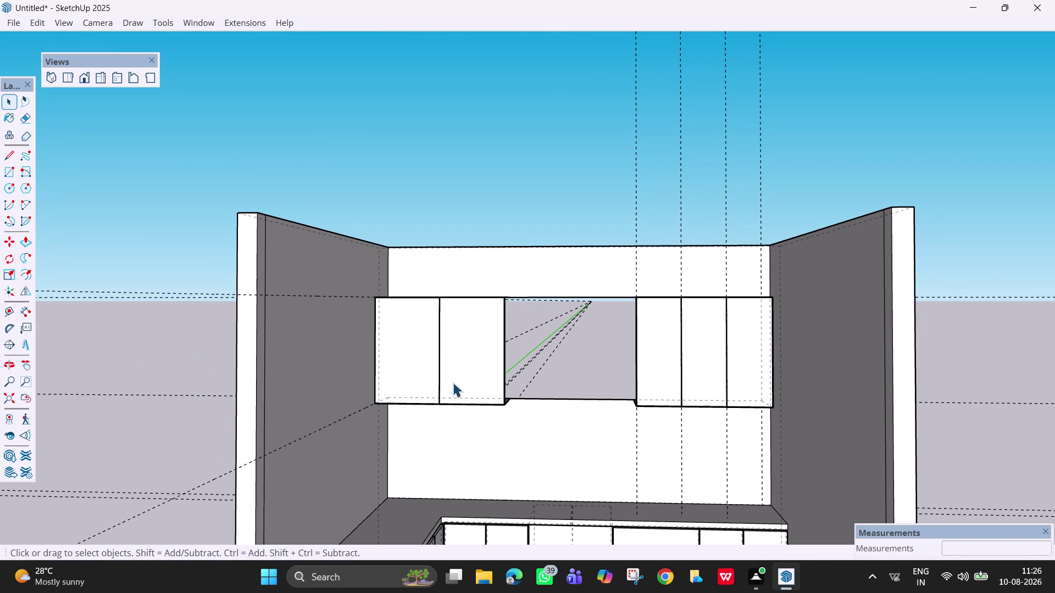
middle_drag(515, 386, 491, 450)
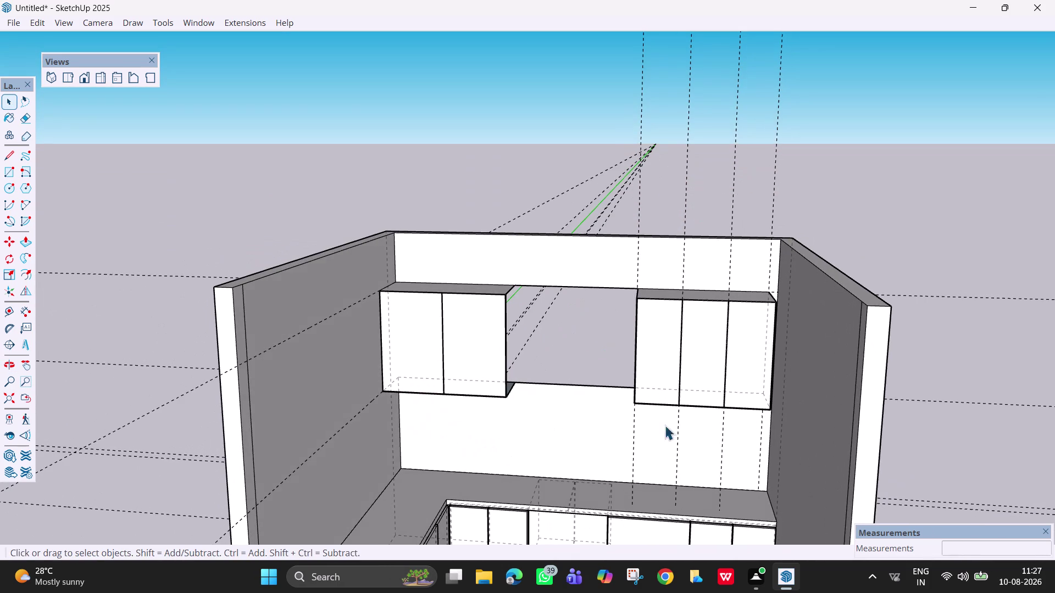
middle_drag(656, 392, 1049, 351)
middle_drag(525, 450, 973, 419)
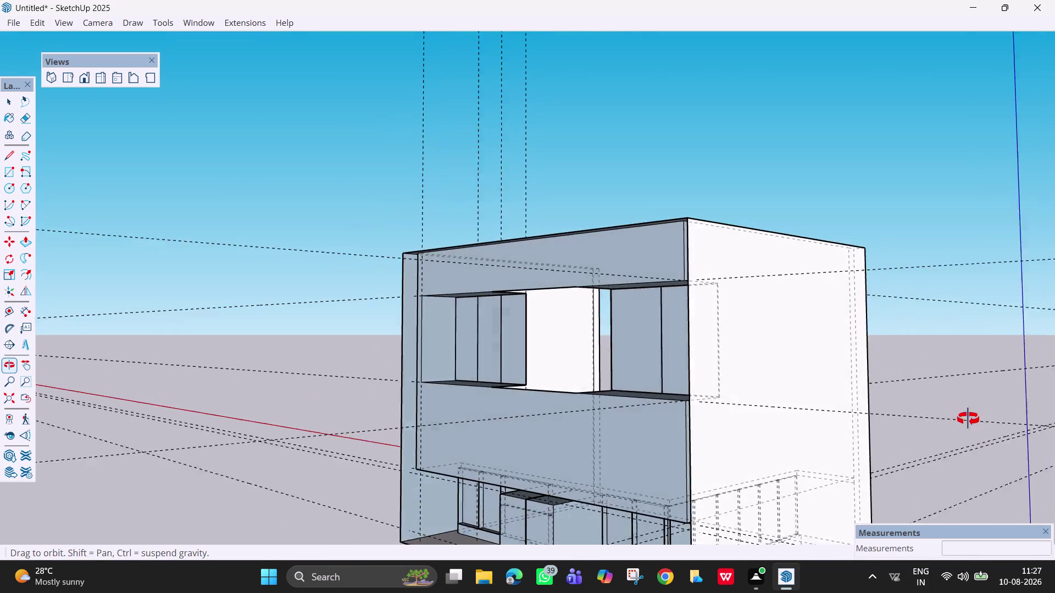
middle_drag(974, 419, 982, 419)
middle_drag(445, 413, 699, 395)
scroll(down, 3)
scroll(down, 3)
middle_drag(633, 453, 596, 467)
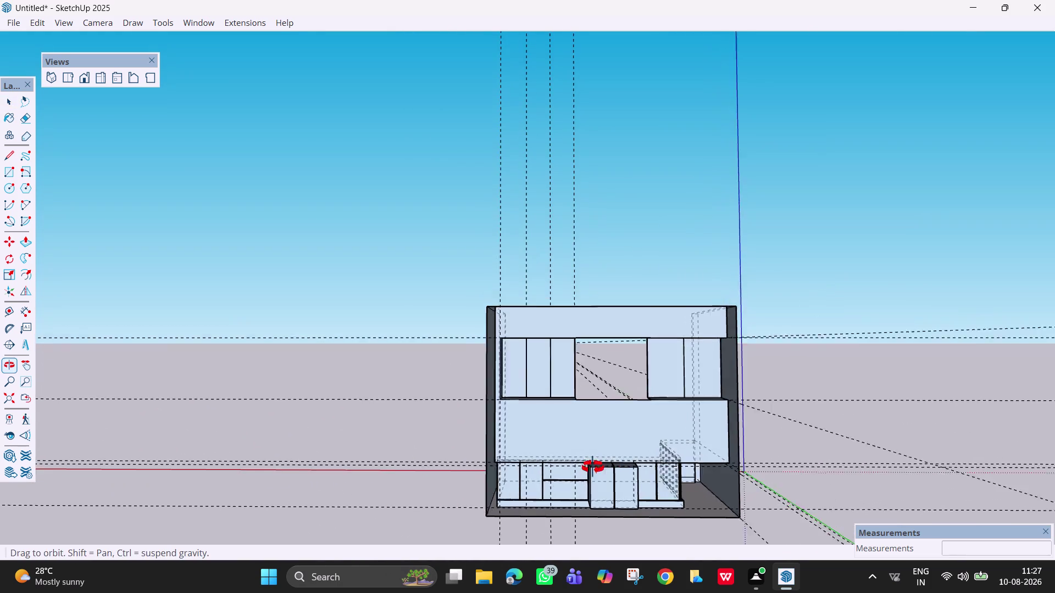
middle_drag(596, 468, 567, 471)
key(r)
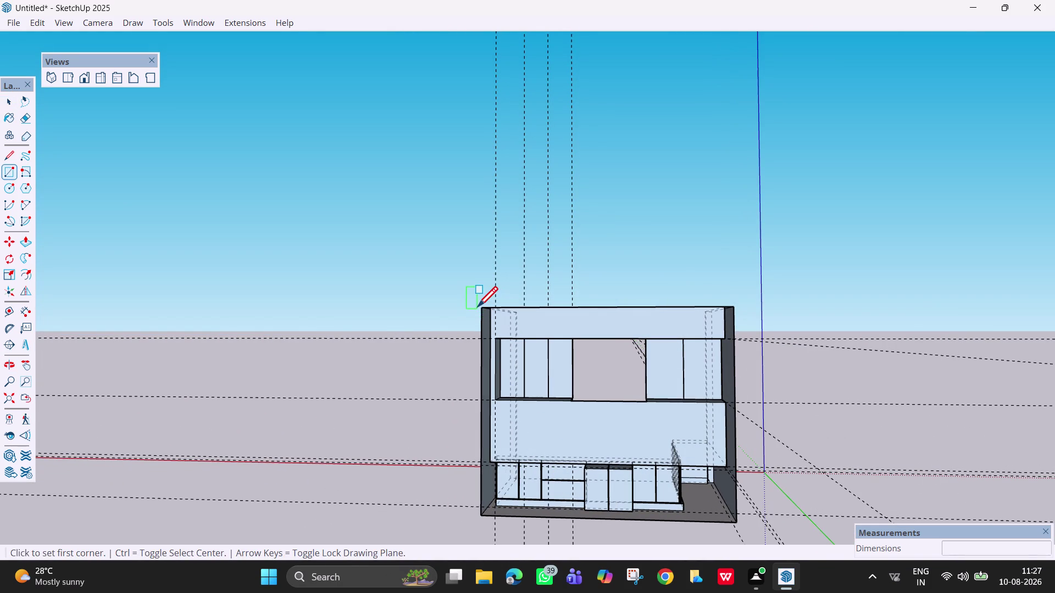
click(478, 312)
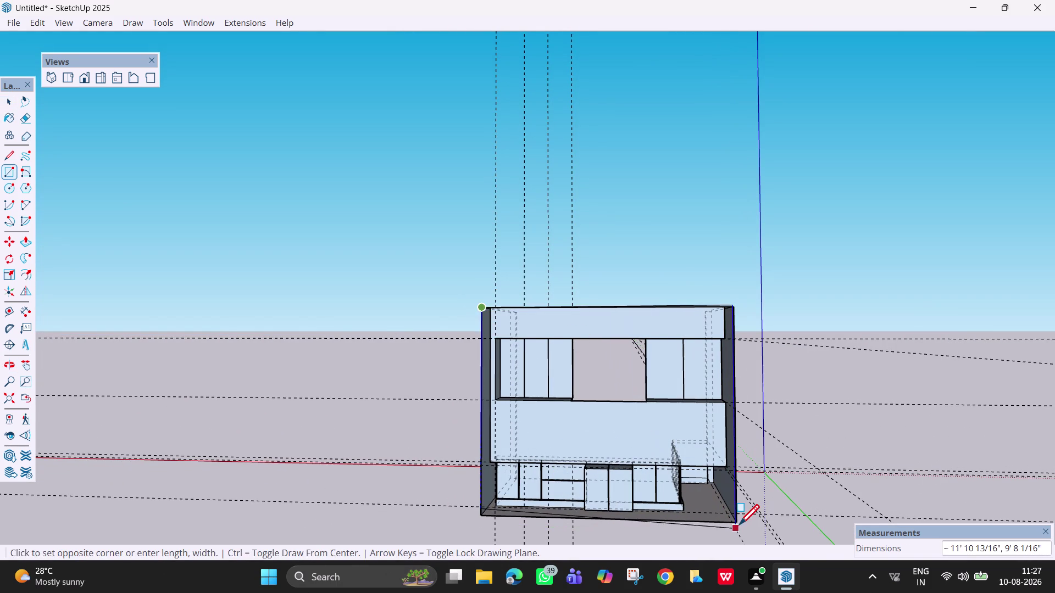
click(739, 523)
Orbit out for a wider view of the kitchen interior.
scroll(down, 3)
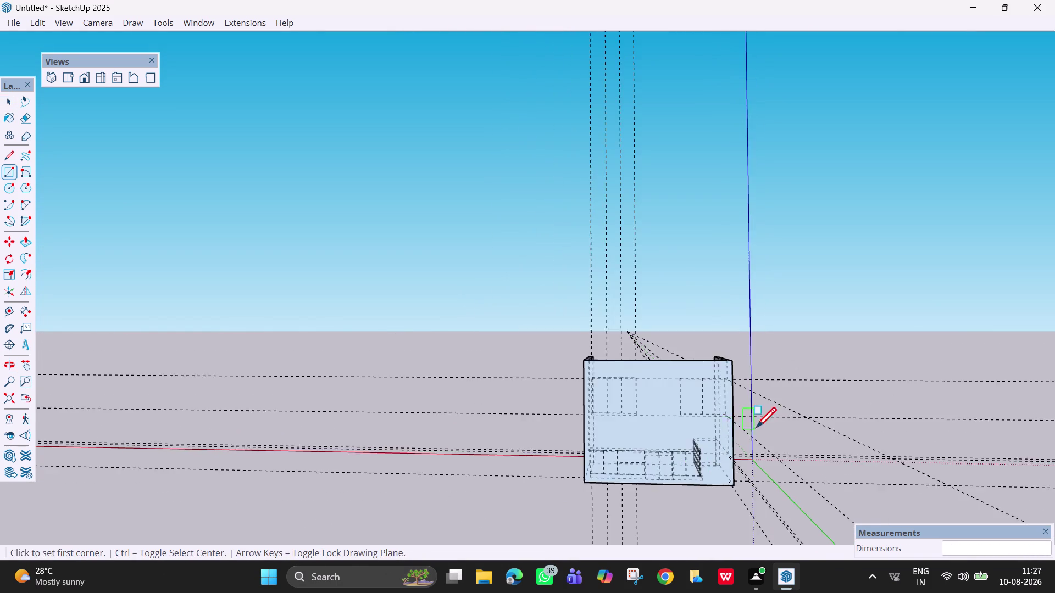
middle_drag(756, 429, 360, 486)
middle_drag(718, 440, 270, 365)
middle_drag(252, 349, 206, 330)
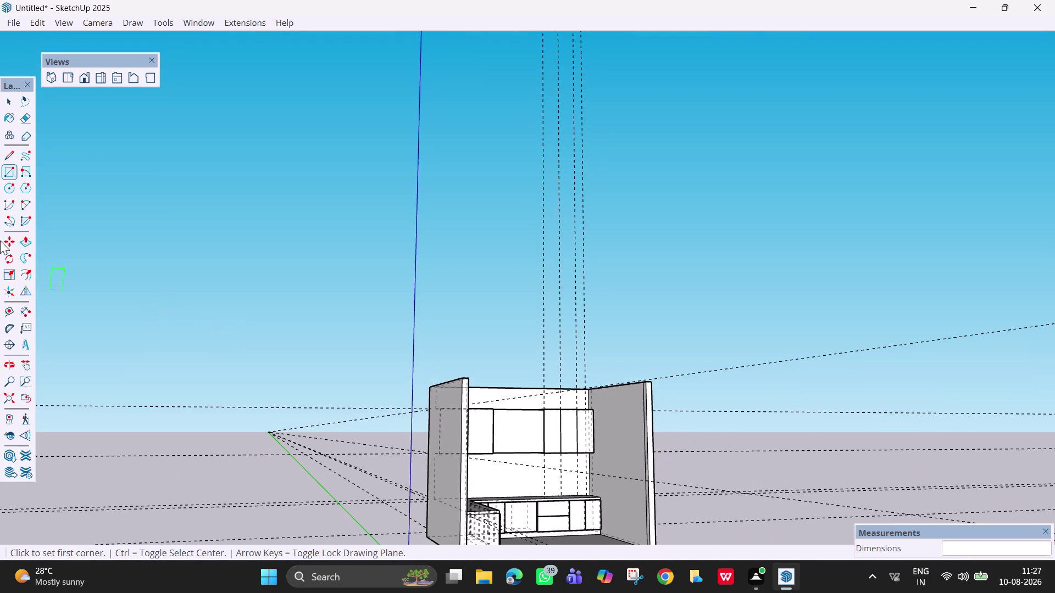
click(35, 28)
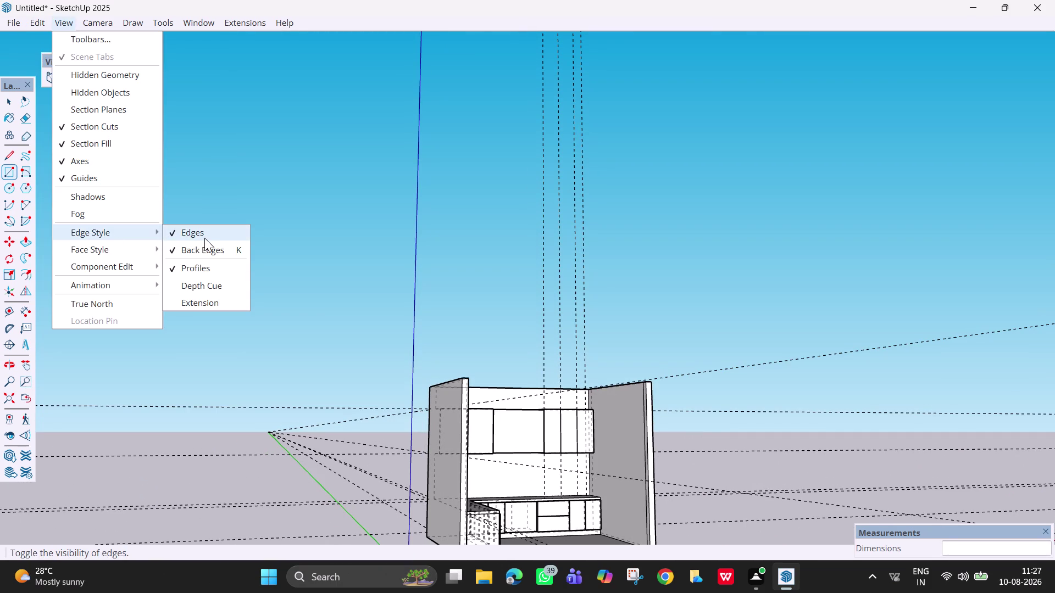
Adjust Back Edges and uncheck Profiles under View > Edge Style.
click(209, 239)
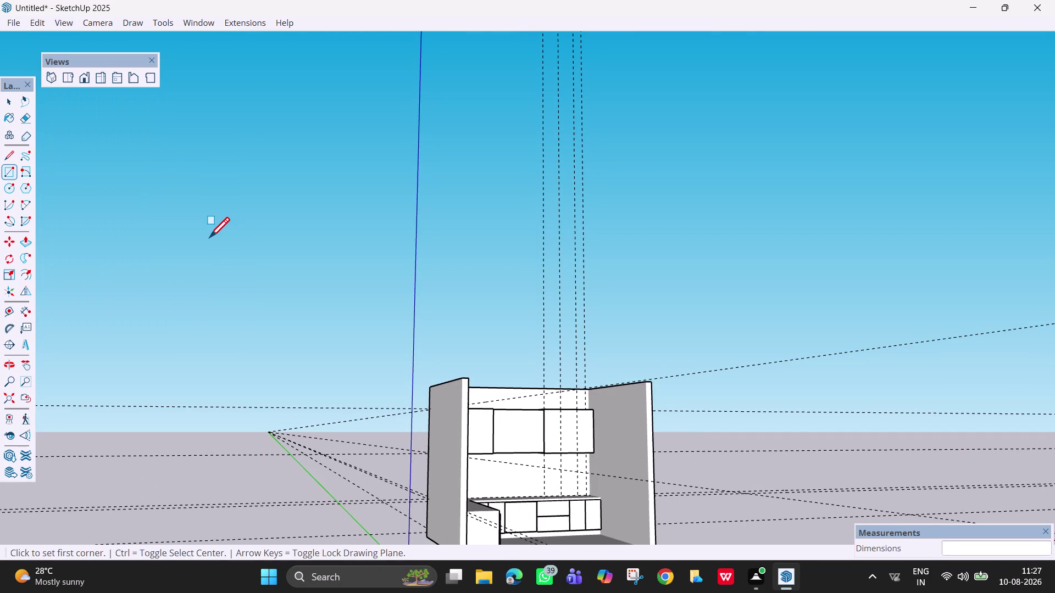
scroll(up, 3)
scroll(up, 3)
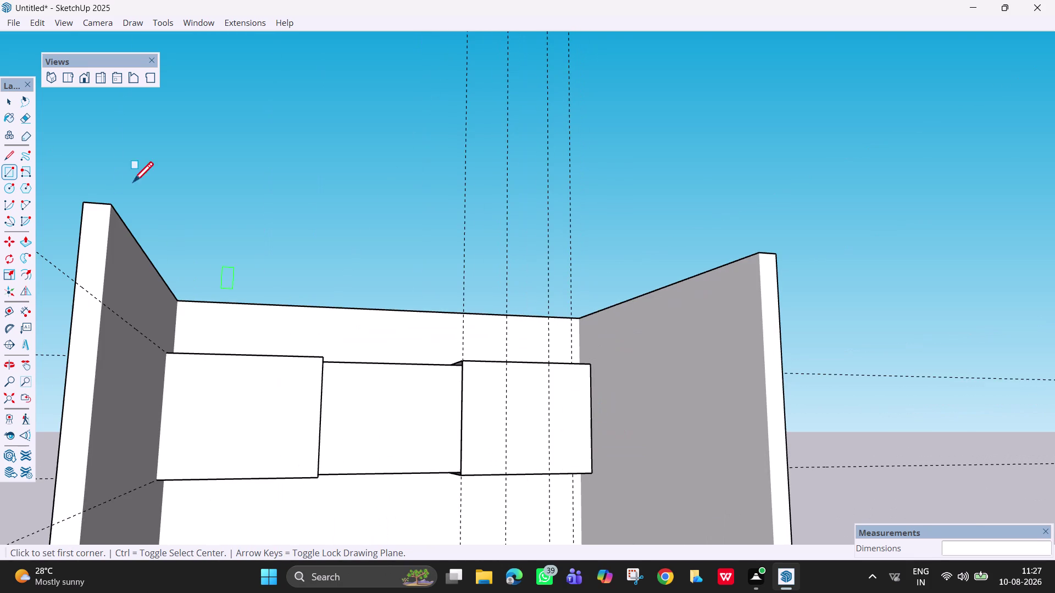
click(68, 24)
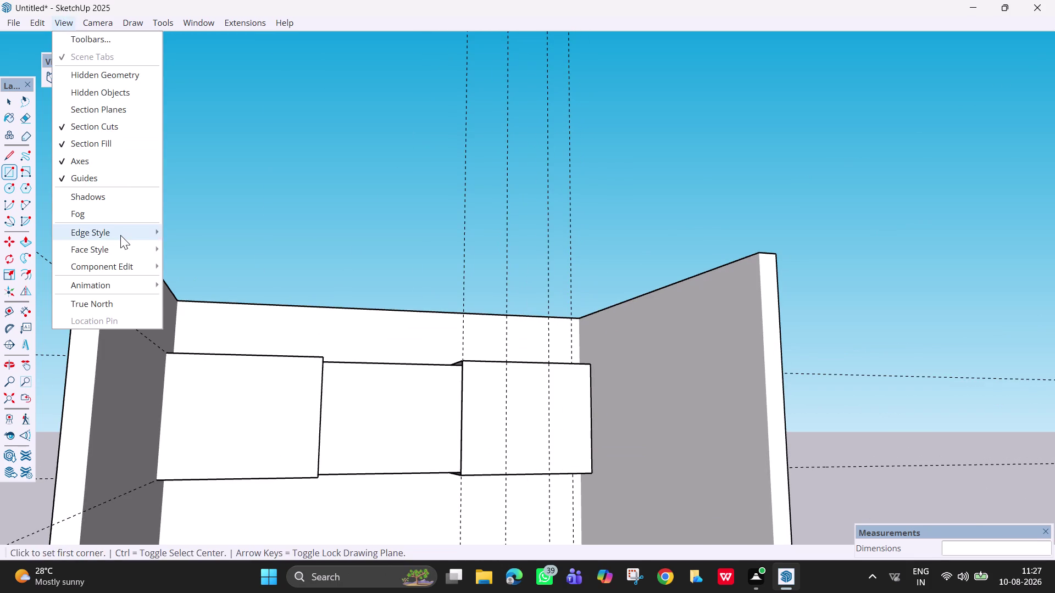
click(120, 237)
click(199, 236)
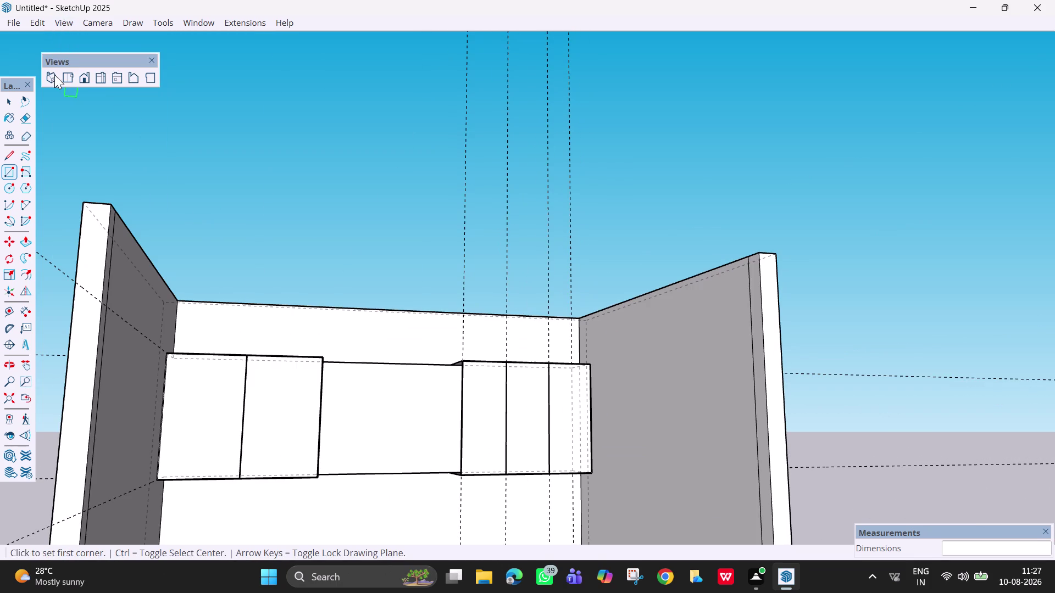
click(60, 32)
click(67, 24)
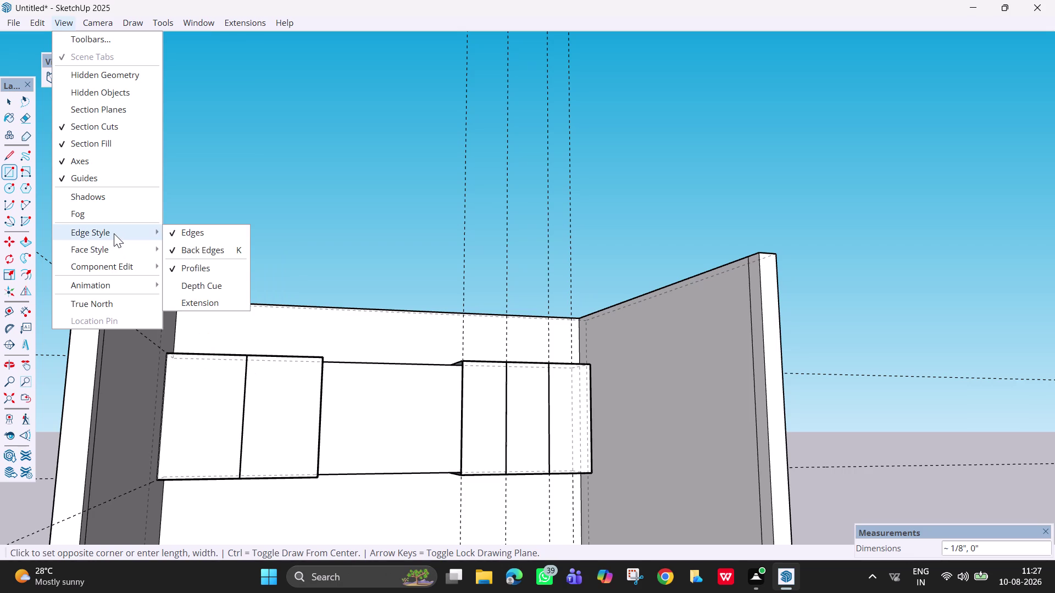
click(201, 267)
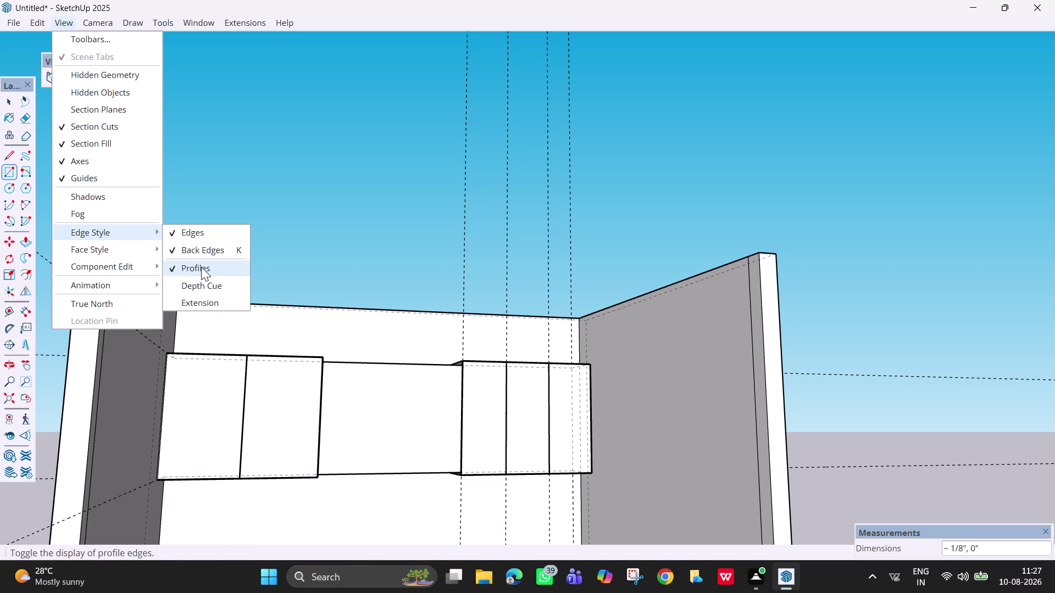
scroll(down, 3)
scroll(up, 3)
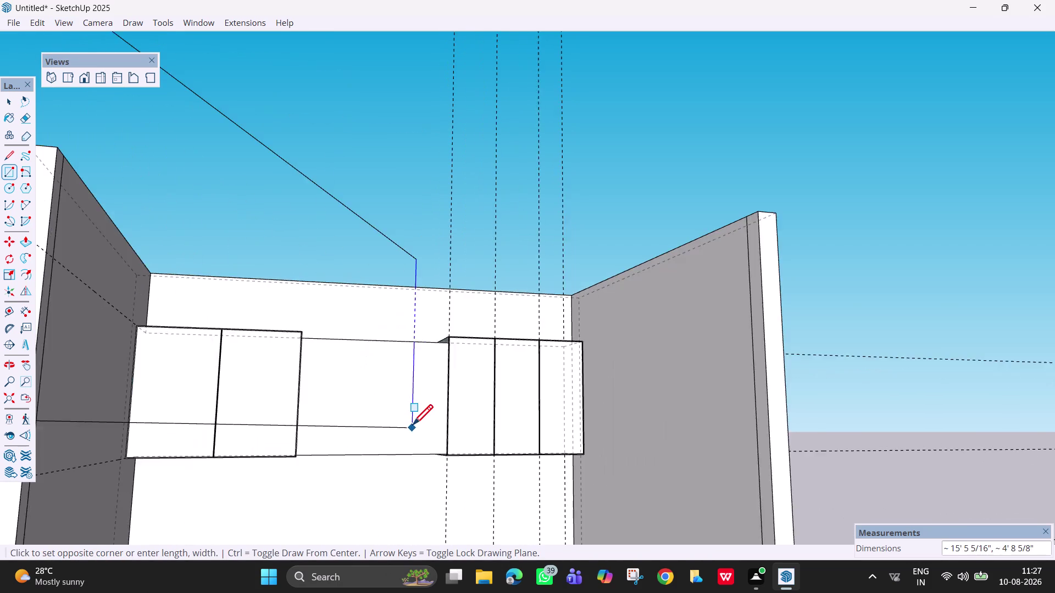
Cancel the unfinished rectangle, apply Zoom Extents, and orbit to view under the left wall cabinets.
scroll(up, 3)
key(Escape)
scroll(down, 3)
middle_drag(395, 412, 329, 499)
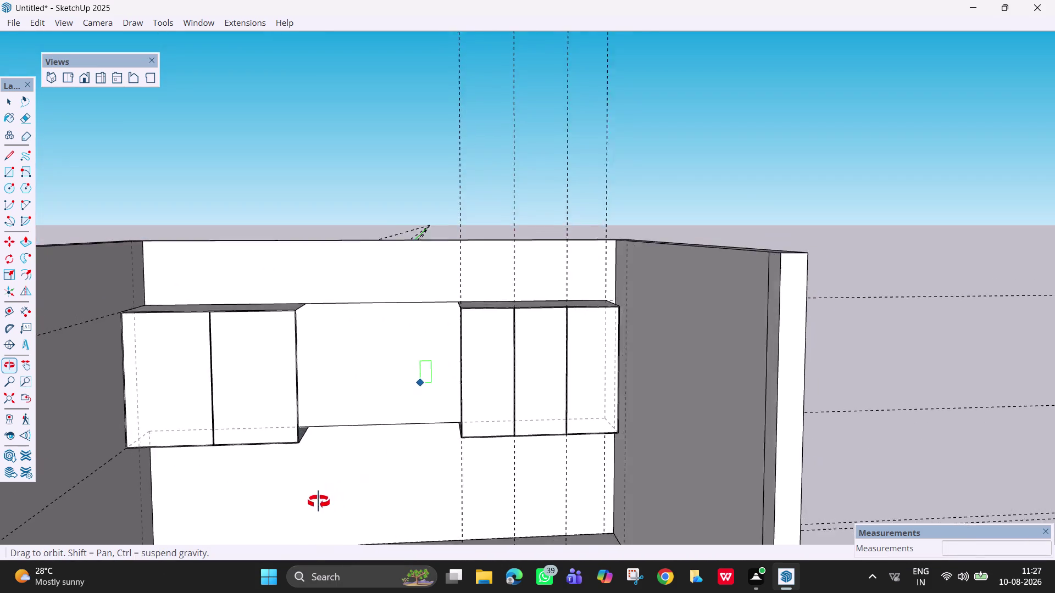
middle_drag(329, 499, 245, 515)
scroll(up, 3)
scroll(up, 3)
middle_drag(334, 389, 135, 402)
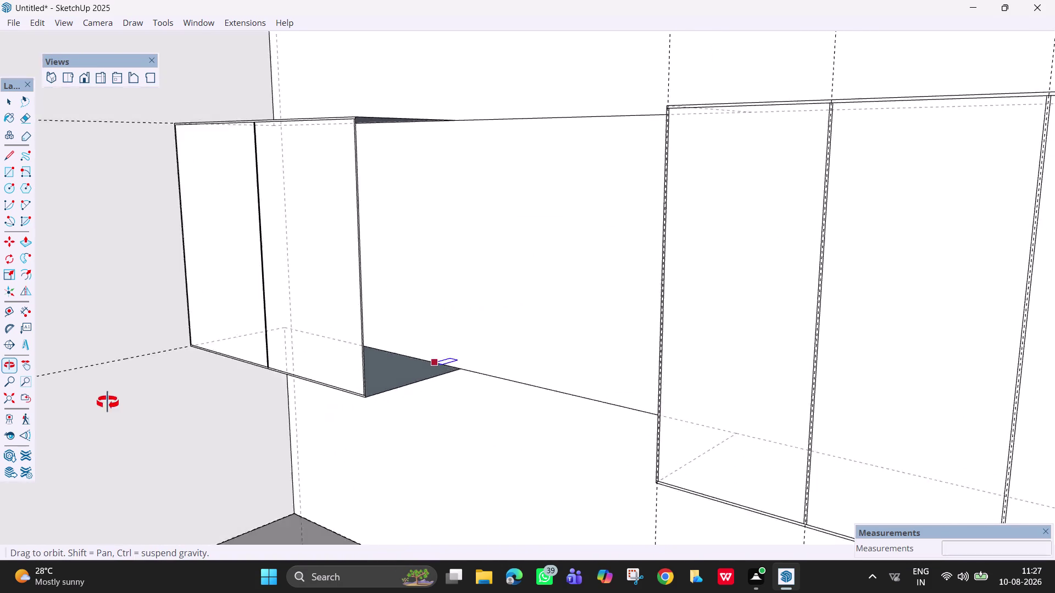
middle_drag(136, 402, 95, 403)
middle_drag(204, 413, 360, 412)
scroll(down, 3)
scroll(down, 3)
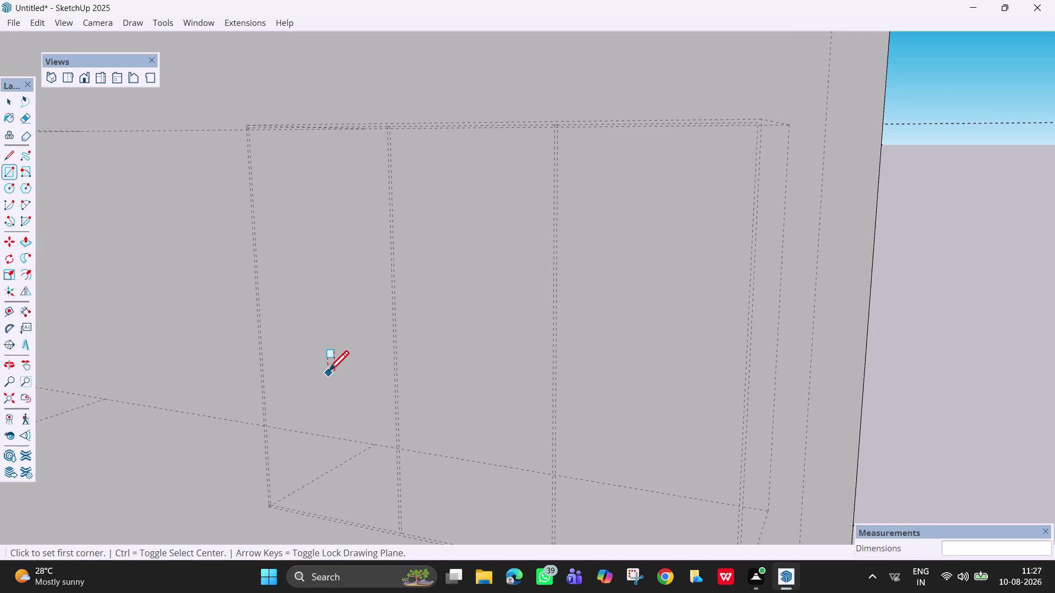
scroll(down, 3)
key(Escape)
scroll(down, 3)
key(space)
scroll(down, 3)
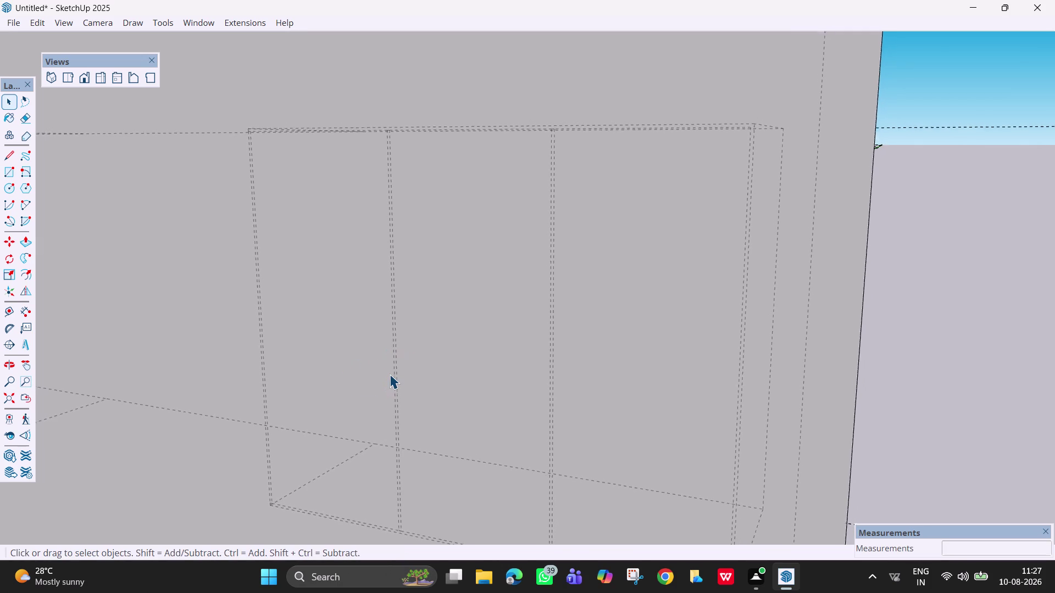
scroll(down, 3)
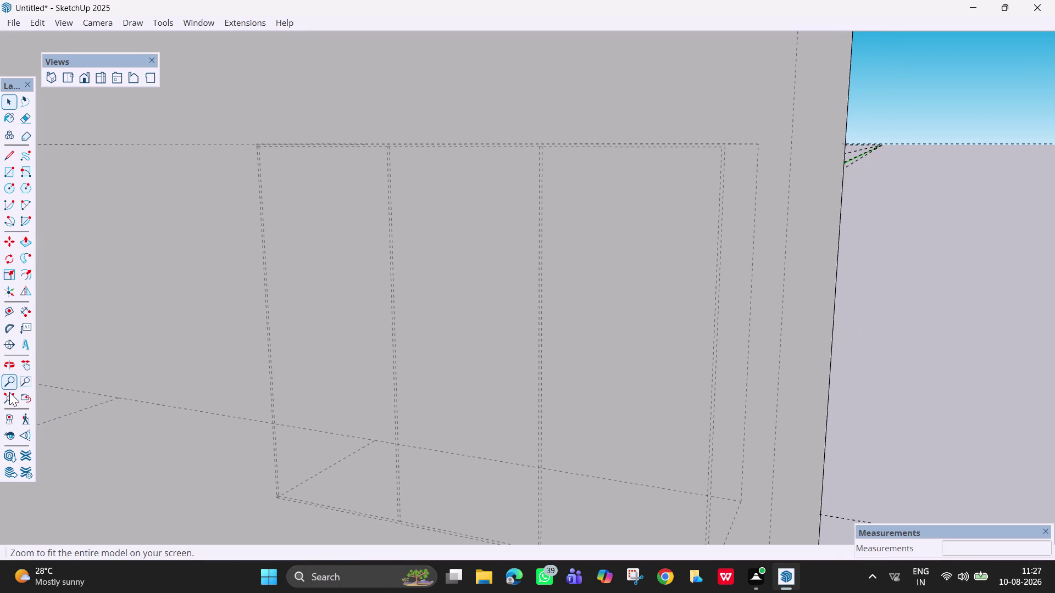
click(9, 393)
scroll(up, 3)
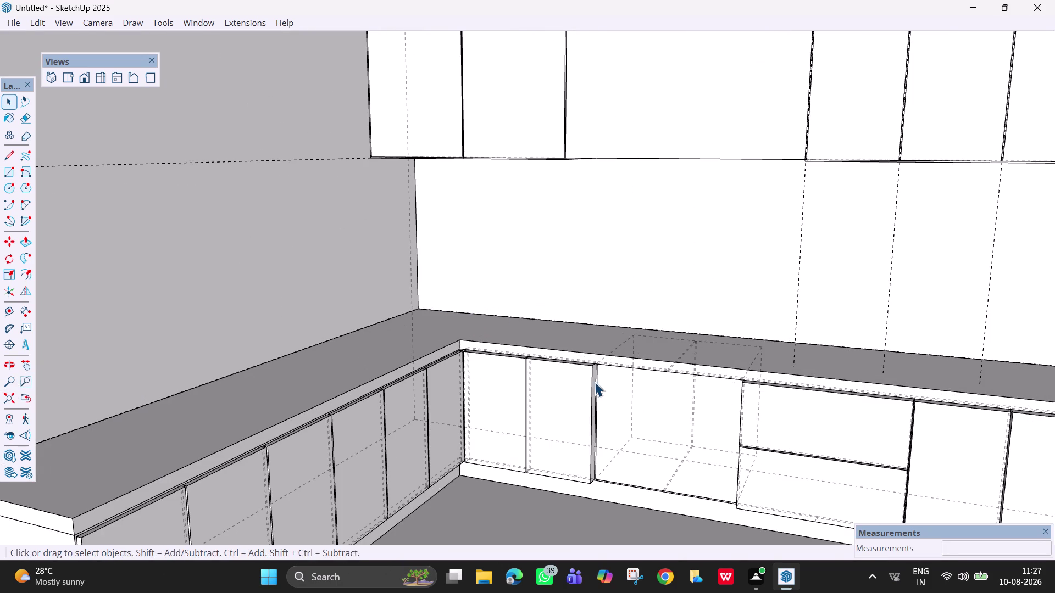
scroll(down, 3)
middle_drag(658, 256, 681, 343)
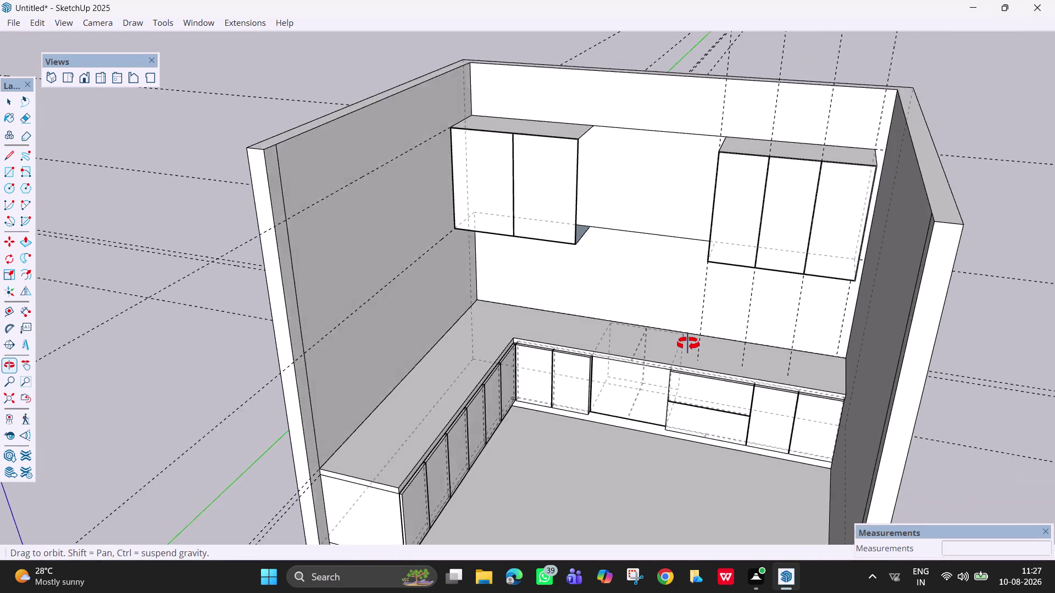
middle_drag(680, 344, 663, 211)
scroll(up, 3)
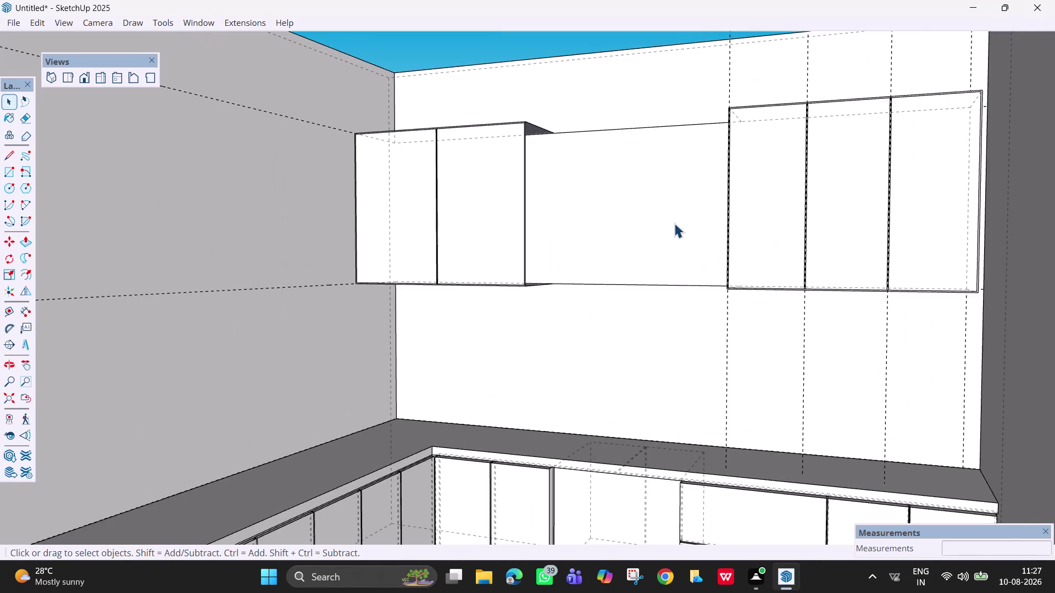
scroll(up, 3)
middle_drag(674, 223, 545, 351)
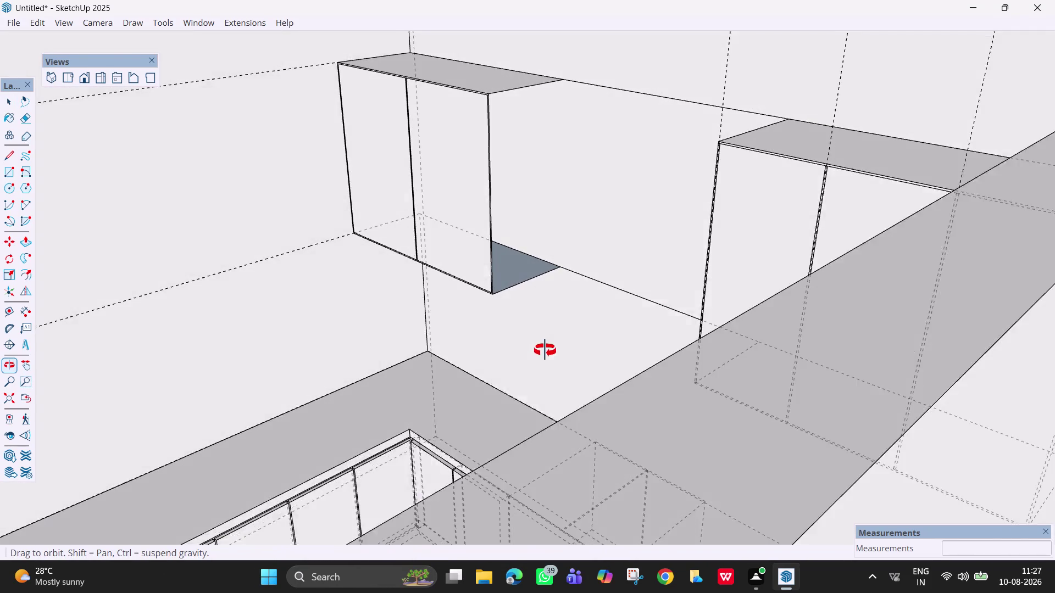
middle_drag(546, 350, 589, 361)
Draw a rectangle capping the open end of the left wall-cabinet group.
key(r)
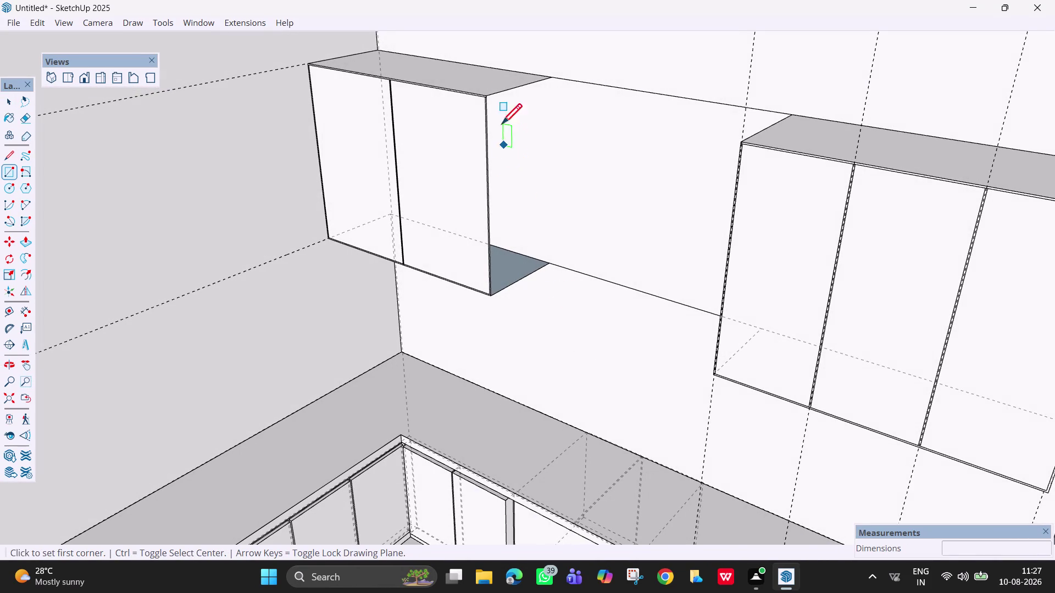
click(491, 98)
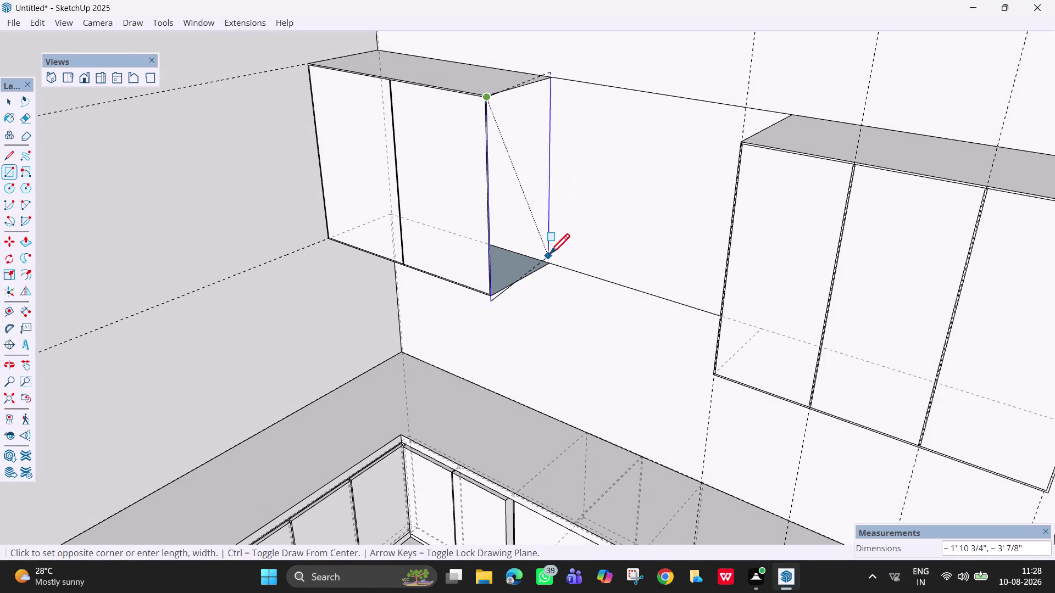
click(549, 263)
scroll(down, 3)
Draw a rectangle capping the right cabinet group's end beside the gap.
middle_drag(563, 296, 776, 326)
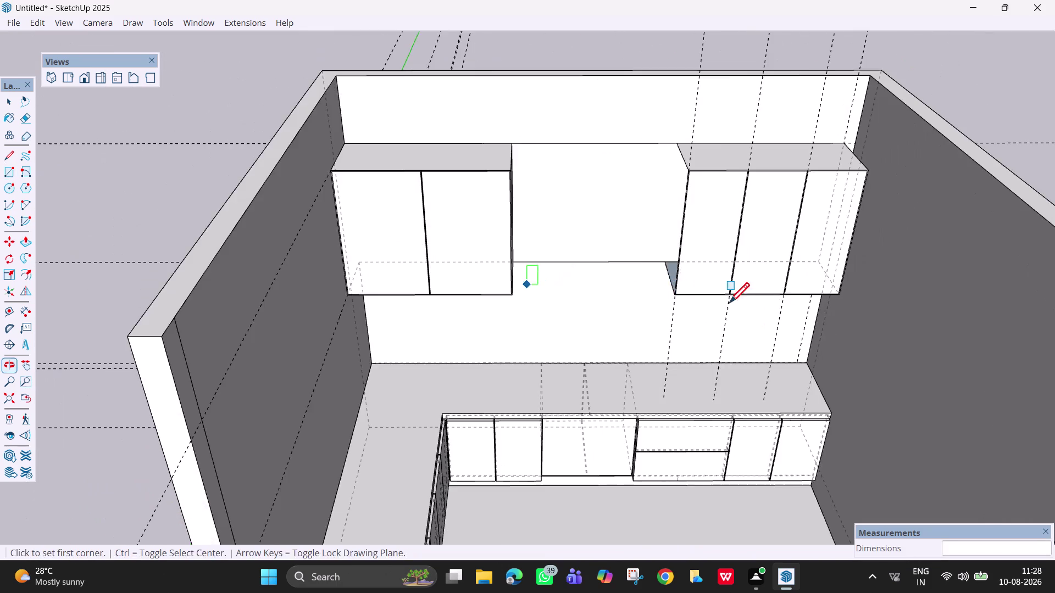
middle_drag(667, 290, 794, 274)
middle_drag(540, 300, 704, 347)
middle_drag(603, 182, 674, 216)
click(643, 118)
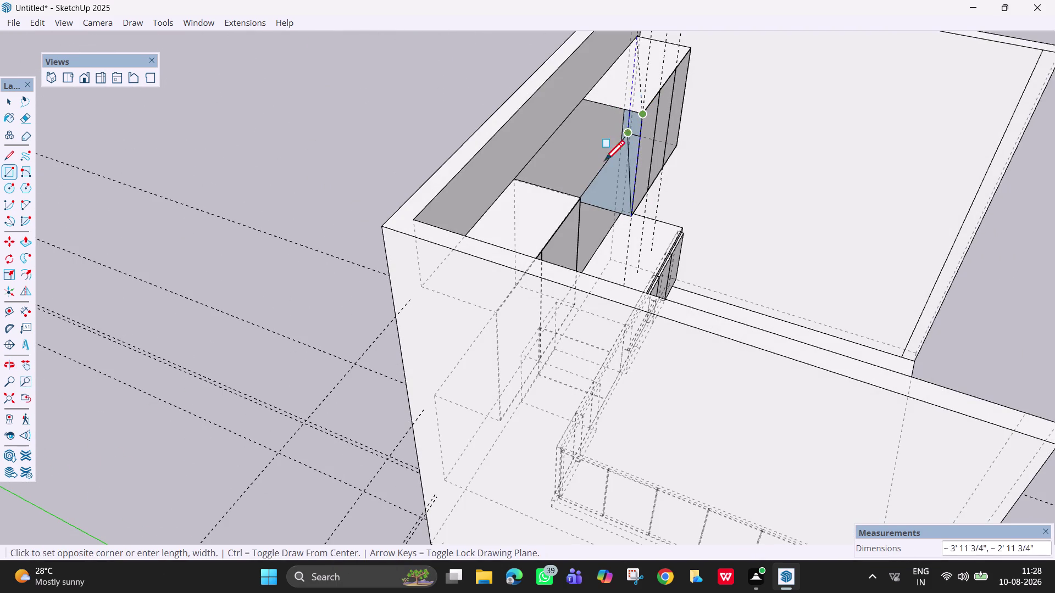
middle_drag(582, 202, 528, 223)
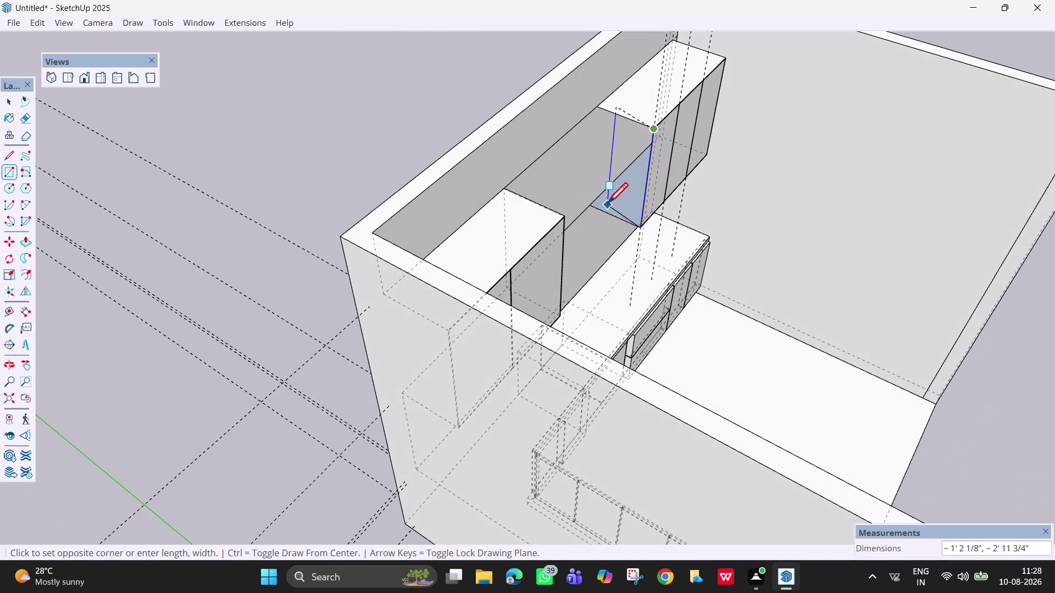
click(592, 208)
scroll(down, 3)
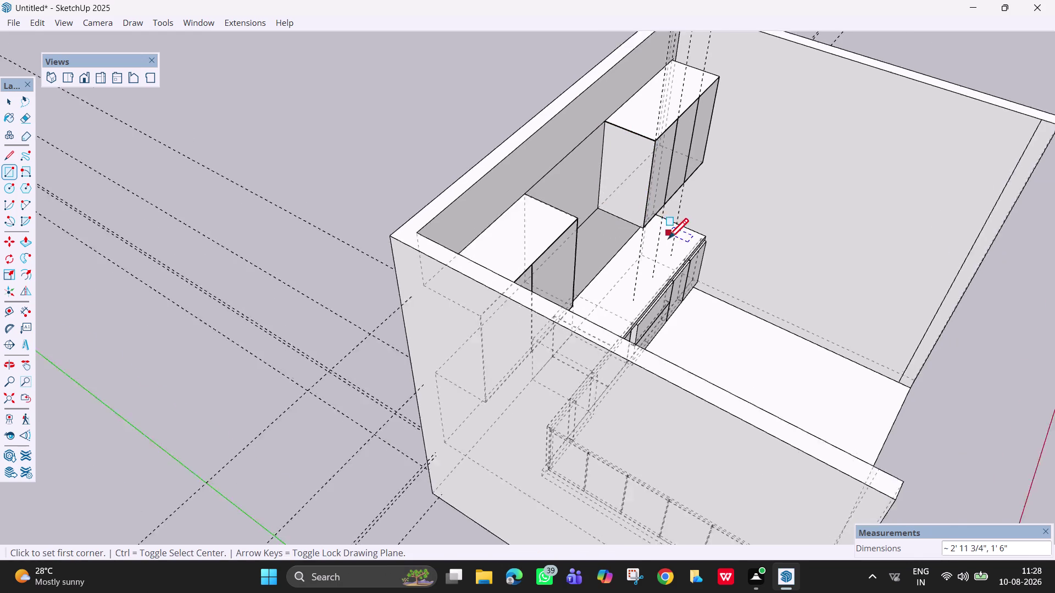
scroll(down, 3)
Return to a front view of the kitchen and open the edge display settings.
middle_drag(691, 297, 386, 132)
key(space)
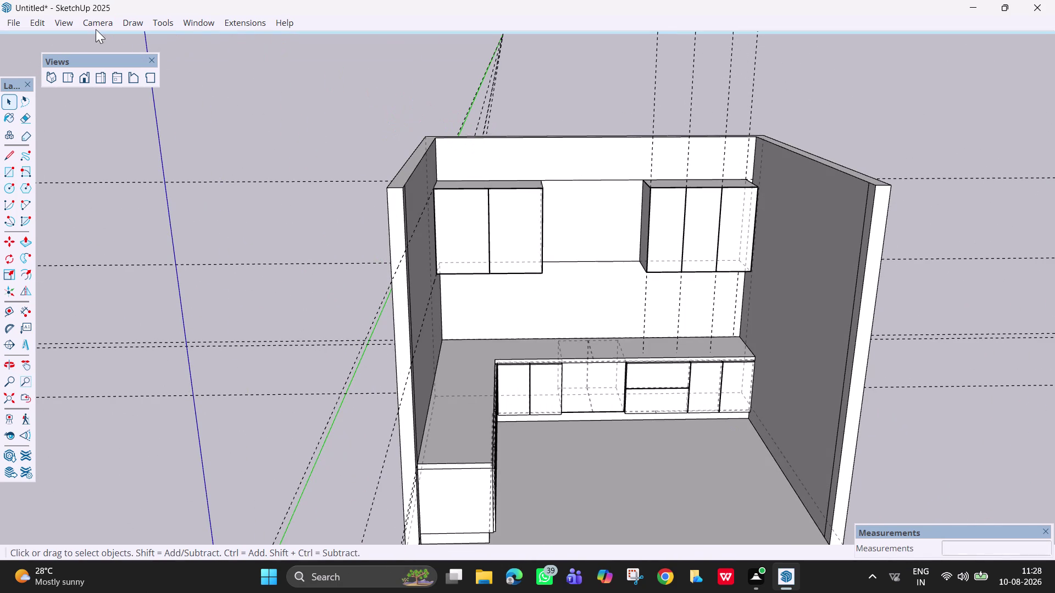
click(51, 23)
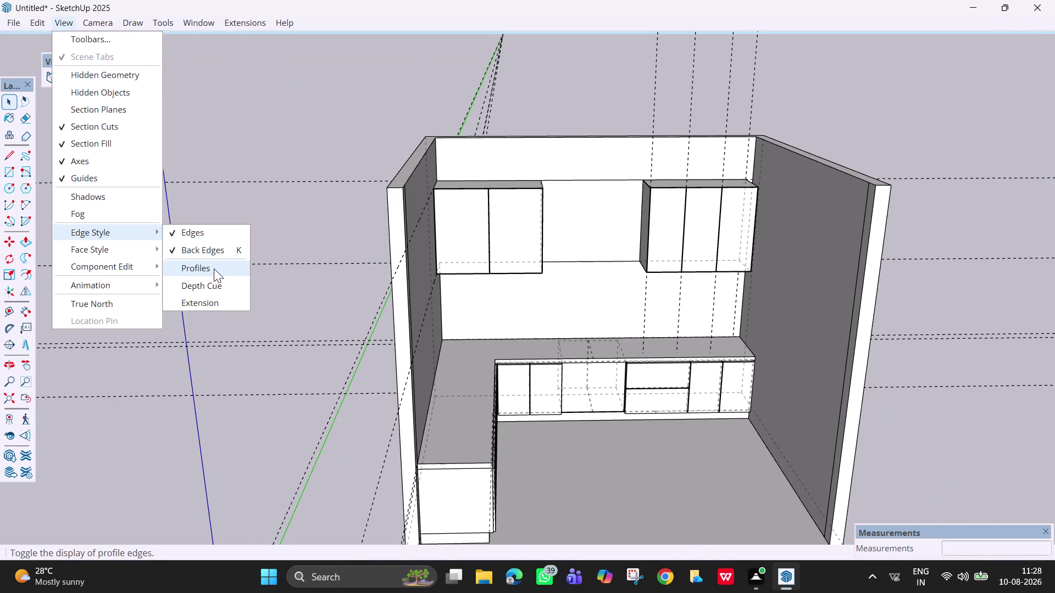
click(214, 269)
scroll(down, 3)
middle_drag(682, 300, 629, 292)
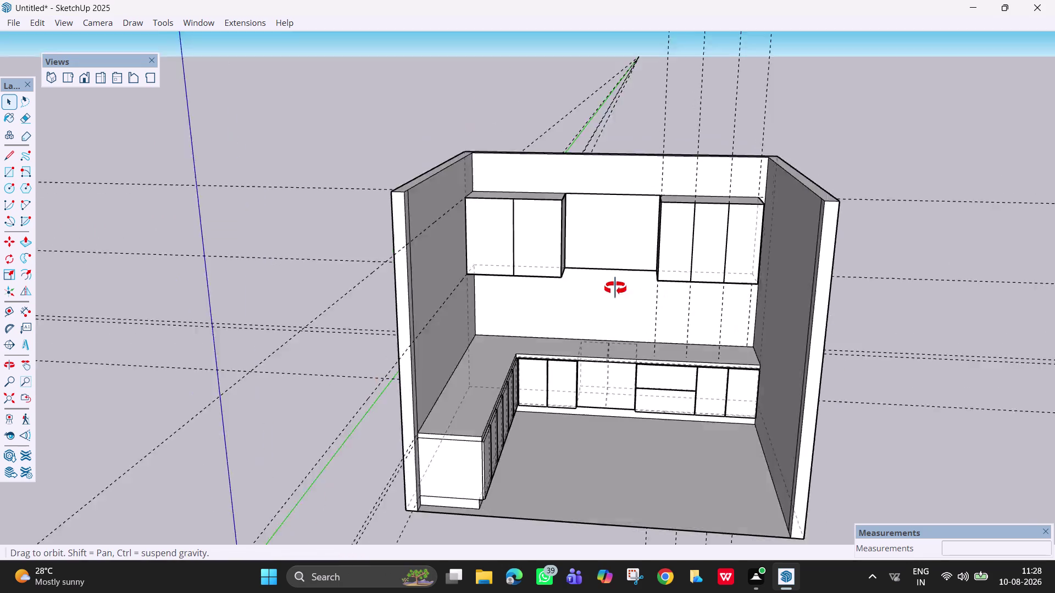
middle_drag(629, 292, 642, 252)
scroll(up, 3)
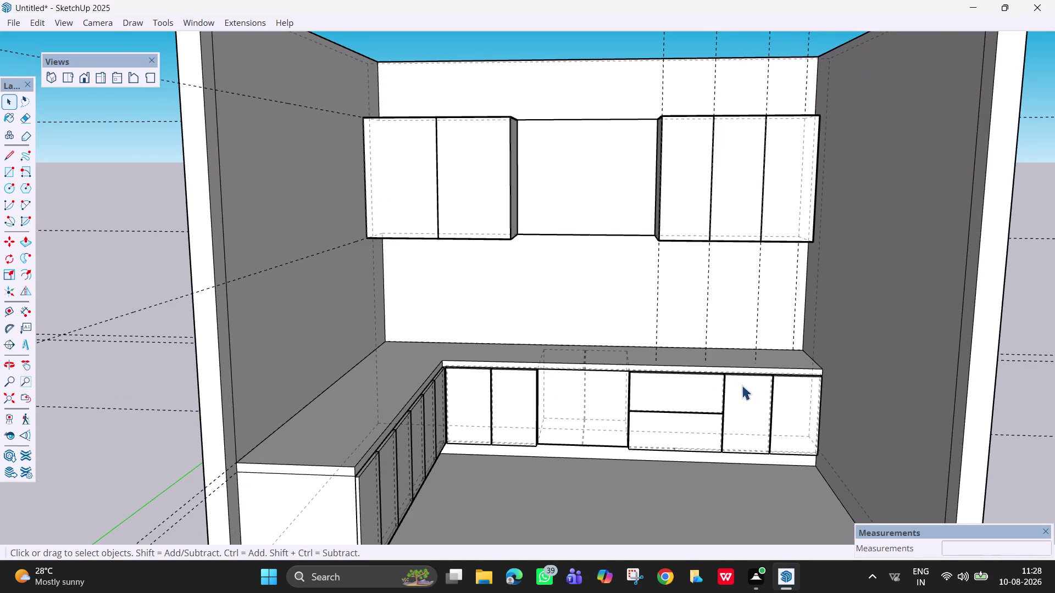
scroll(down, 3)
middle_drag(730, 419, 440, 401)
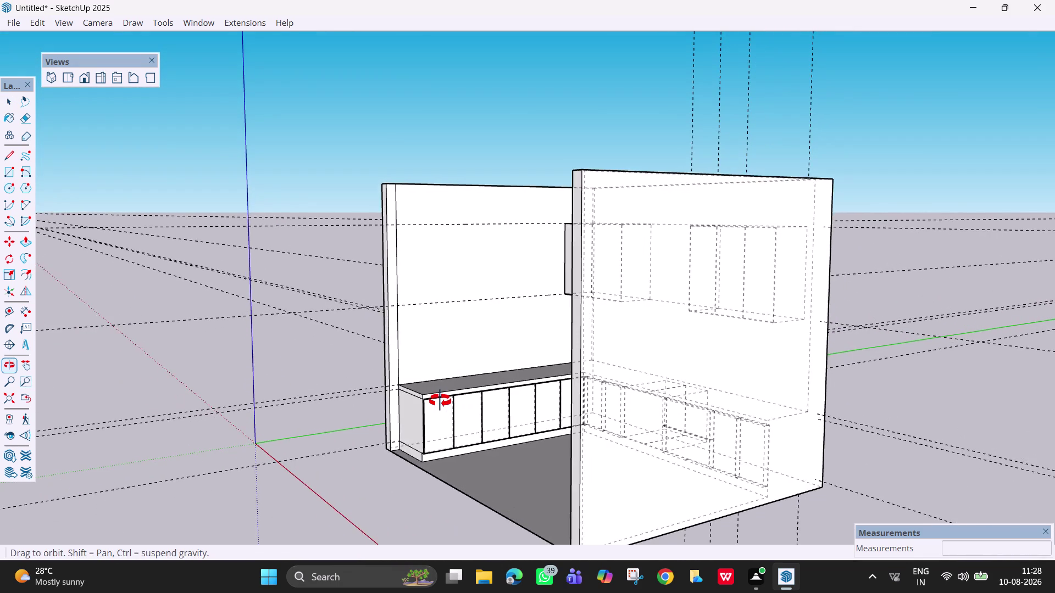
middle_drag(440, 402, 433, 402)
middle_drag(450, 396, 466, 401)
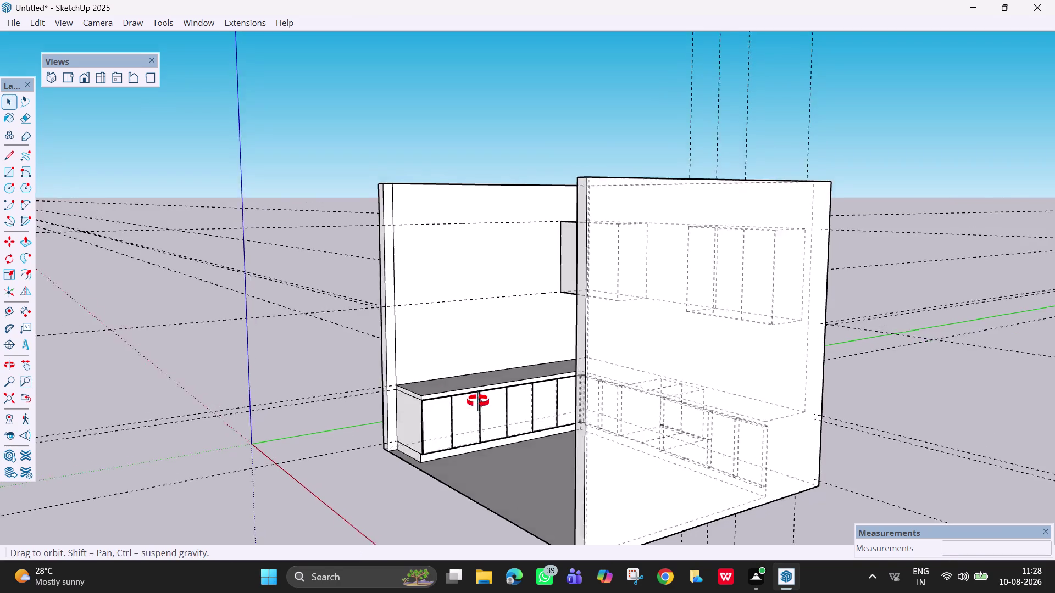
middle_drag(466, 401, 873, 378)
middle_drag(568, 389, 611, 400)
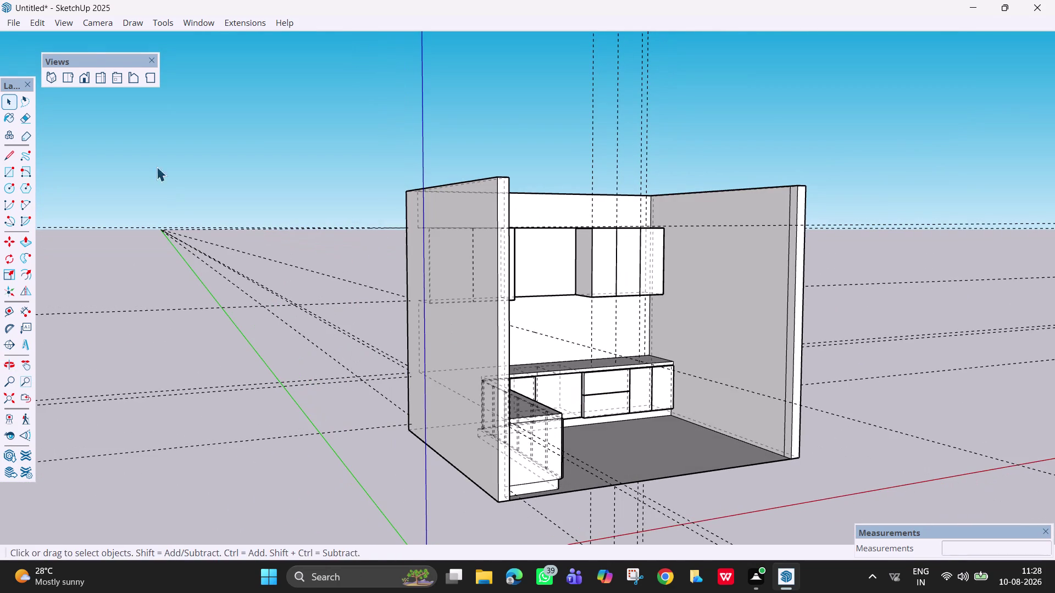
click(67, 27)
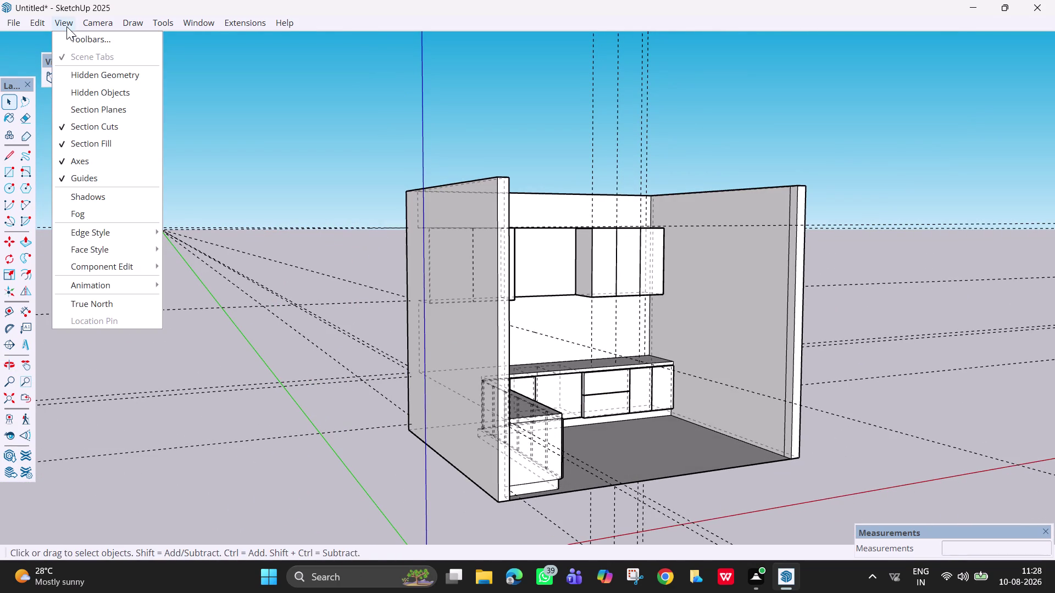
click(95, 246)
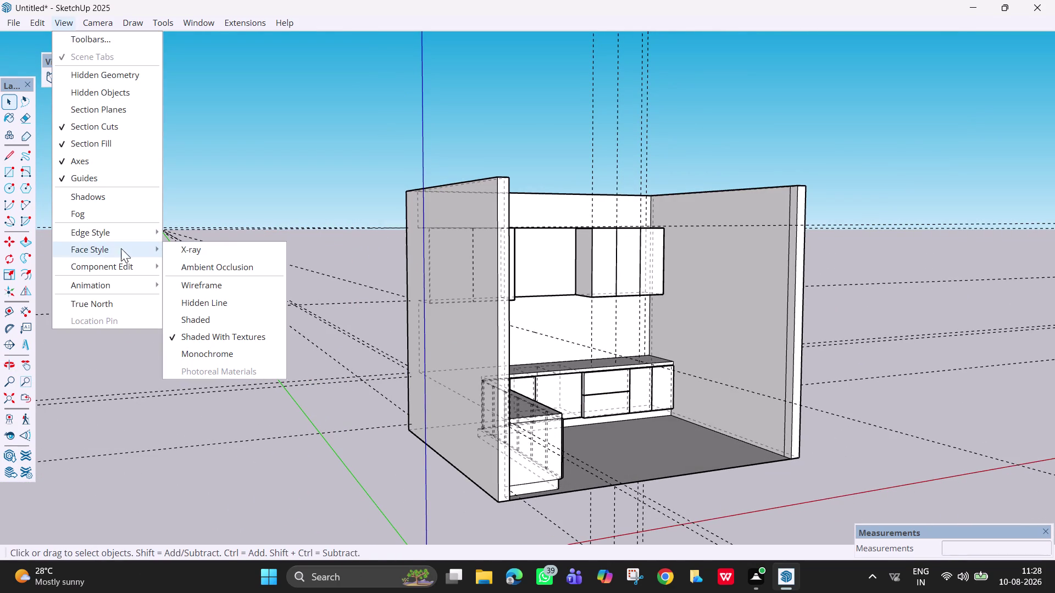
click(234, 254)
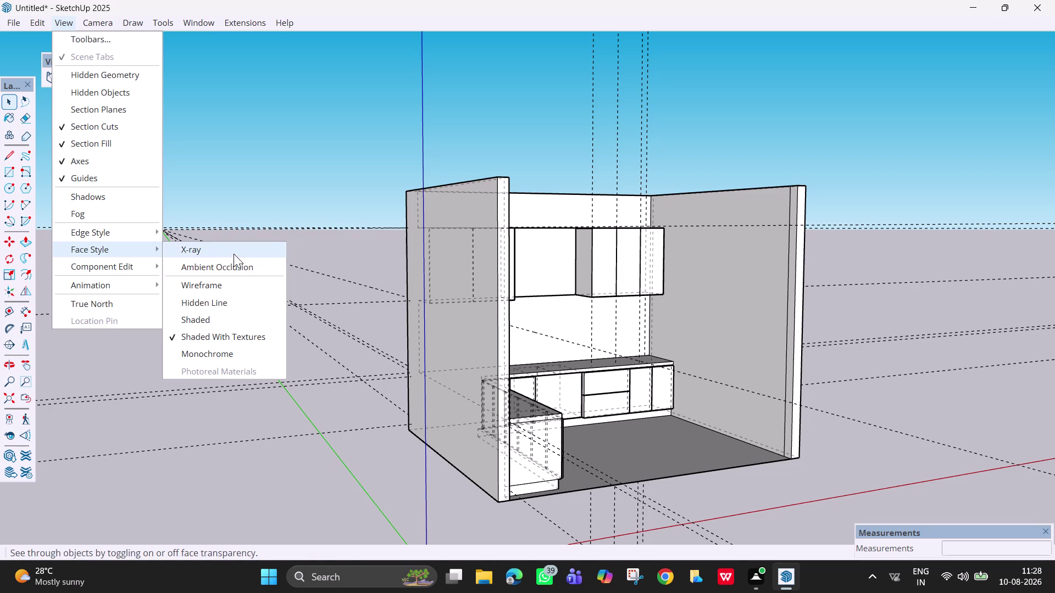
middle_drag(751, 372, 434, 382)
click(62, 26)
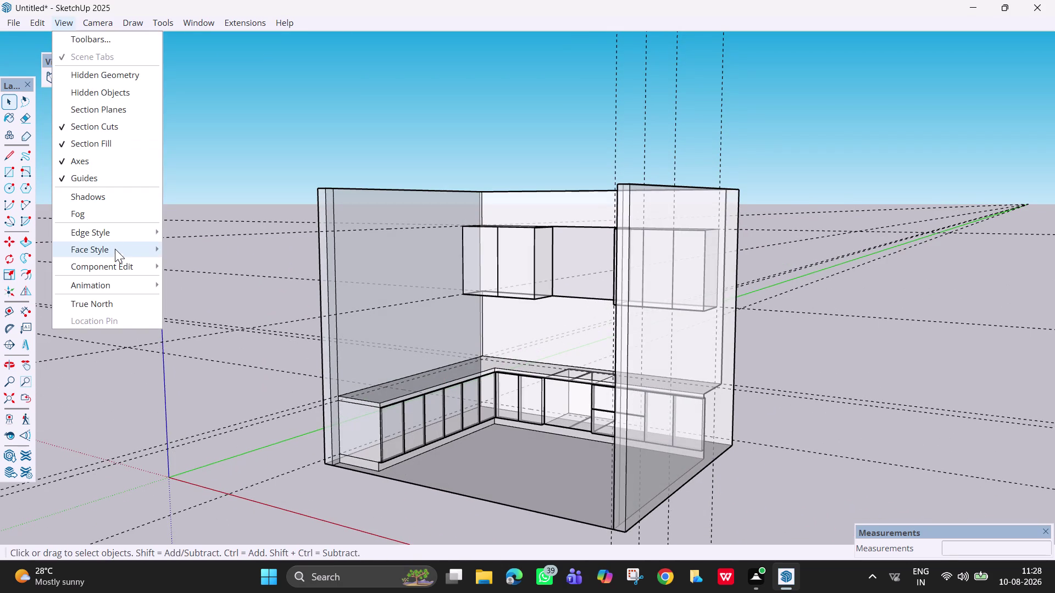
click(114, 252)
click(214, 254)
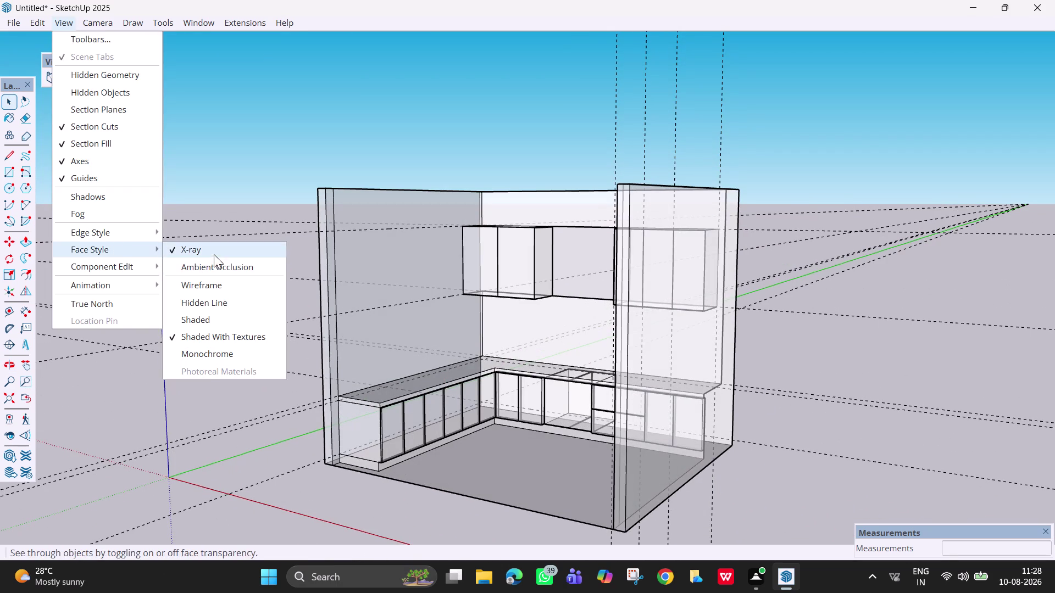
middle_drag(498, 354, 742, 328)
scroll(up, 3)
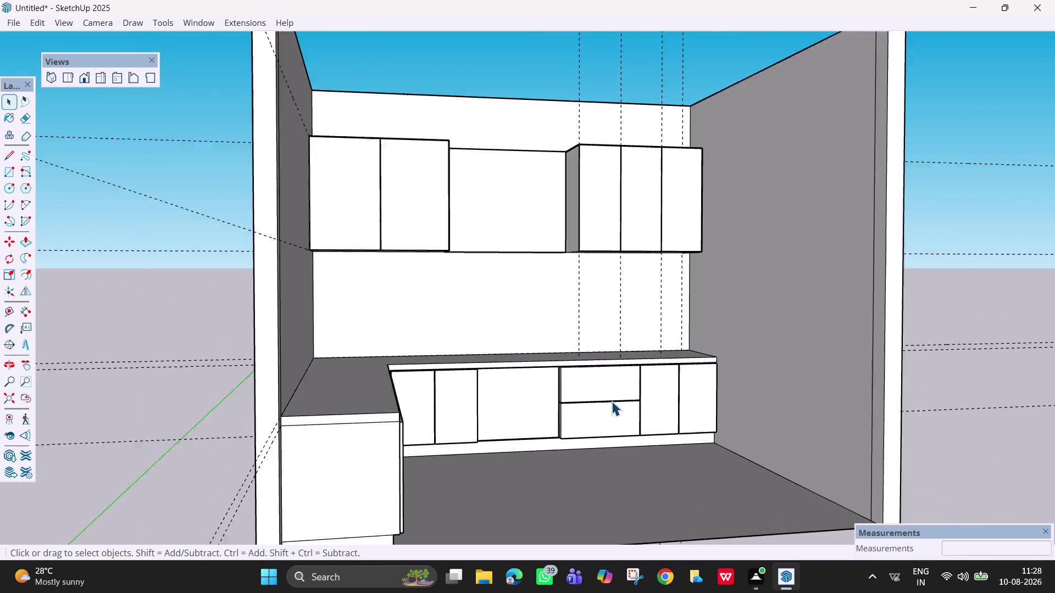
scroll(up, 3)
scroll(down, 3)
middle_drag(612, 399, 522, 495)
scroll(down, 3)
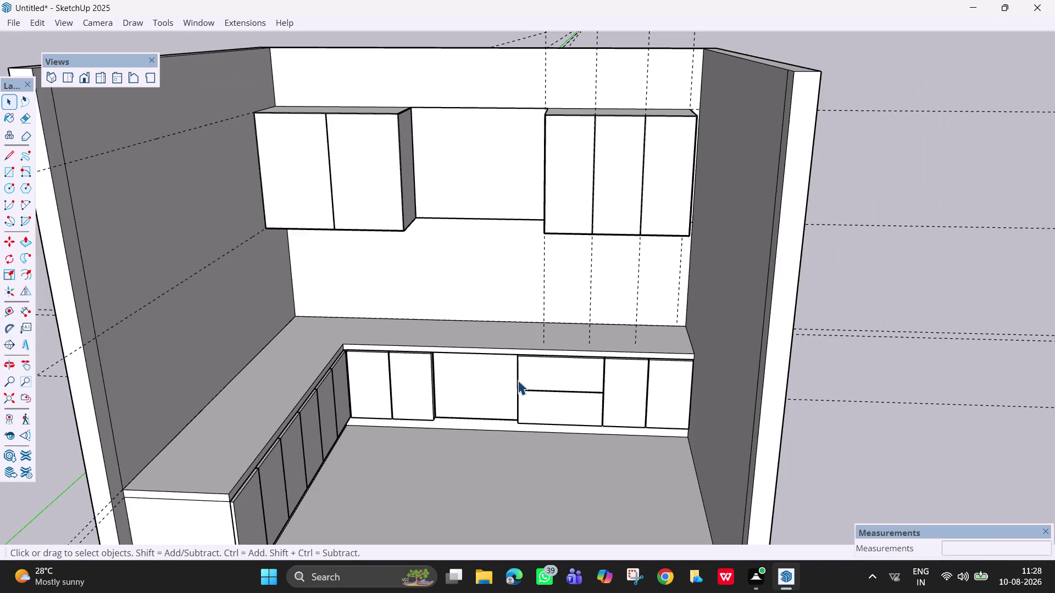
scroll(down, 3)
middle_drag(676, 345, 496, 328)
Erase stray edges near the counter with the Eraser (E).
scroll(down, 3)
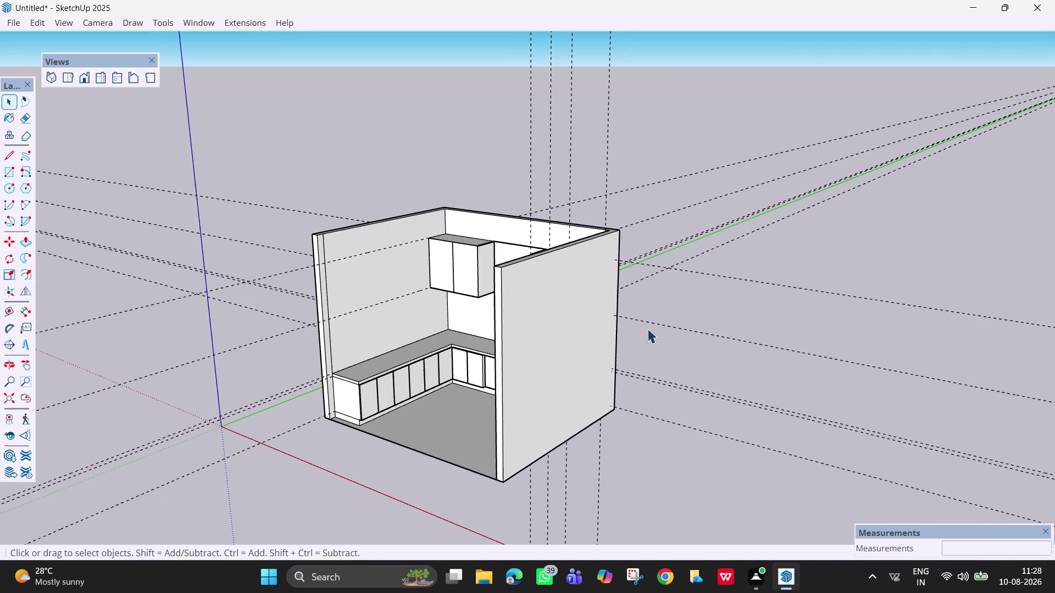
key(e)
drag(748, 275, 728, 499)
drag(611, 481, 504, 516)
scroll(down, 3)
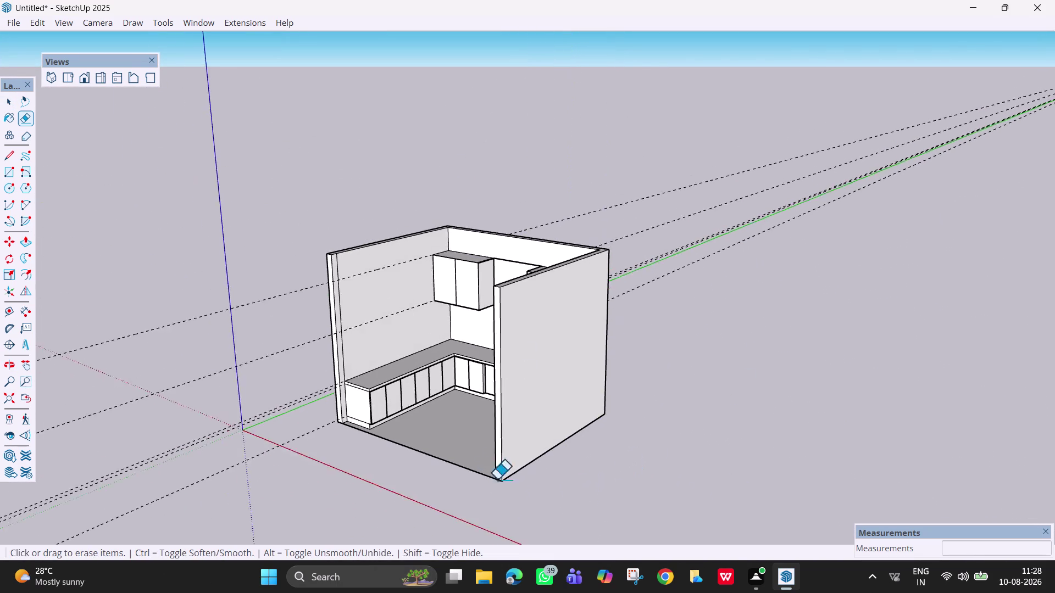
middle_drag(498, 480, 725, 454)
scroll(up, 3)
scroll(up, 3)
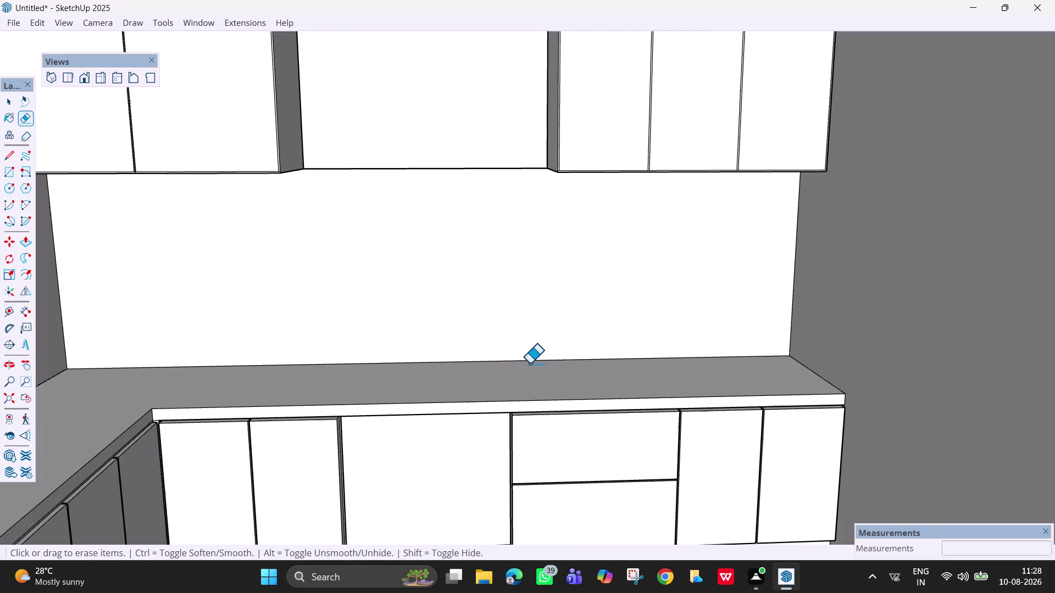
scroll(down, 3)
scroll(down, 3)
middle_drag(600, 375, 472, 469)
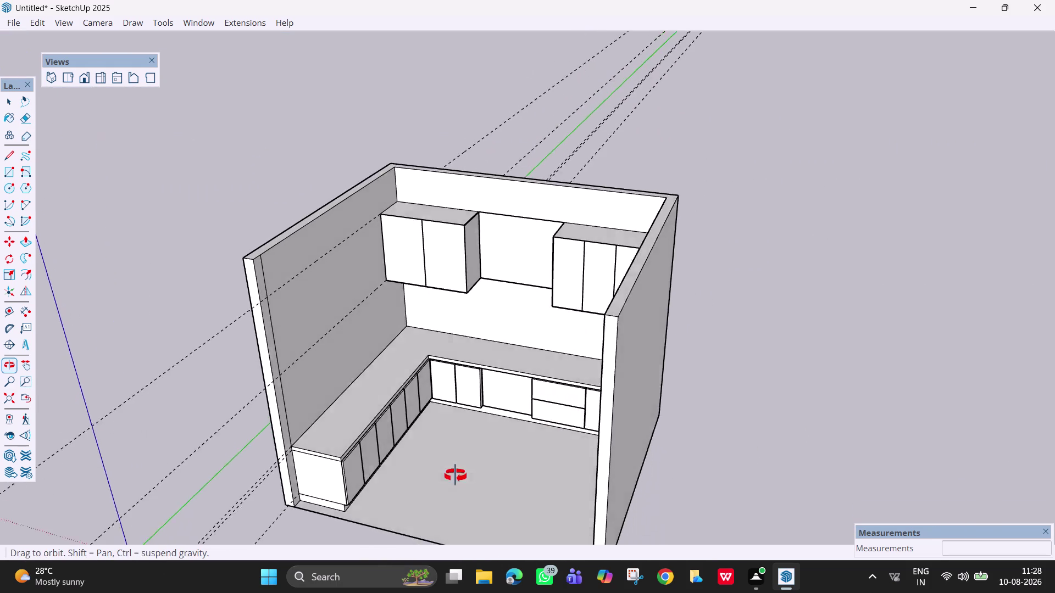
middle_drag(472, 469, 234, 476)
drag(671, 122, 767, 371)
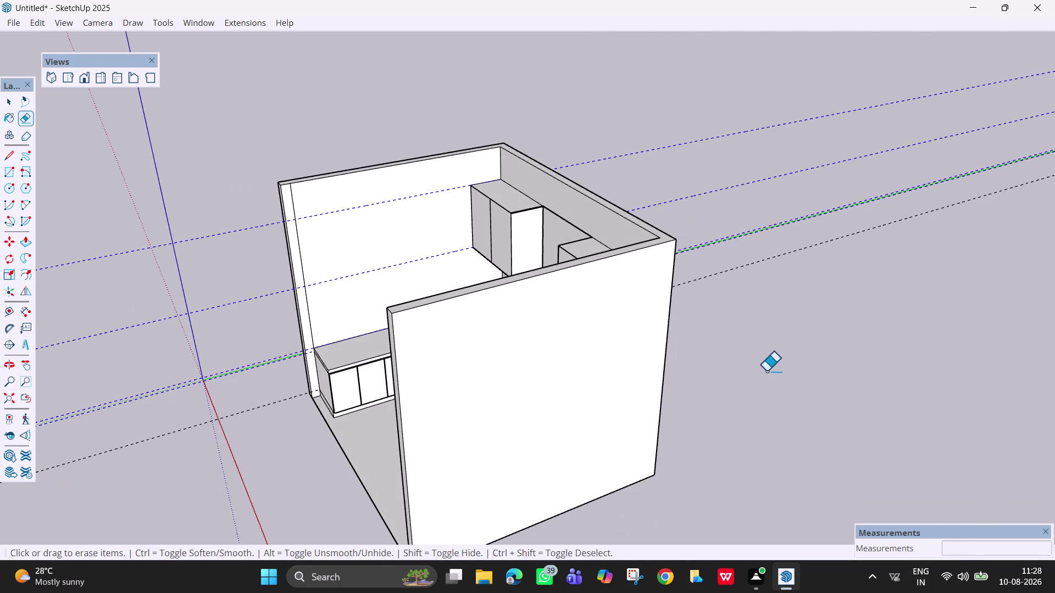
drag(767, 371, 747, 360)
Erase the leftover panel's top and remaining edges on the back wall, then check the result.
middle_drag(374, 293, 678, 226)
scroll(up, 3)
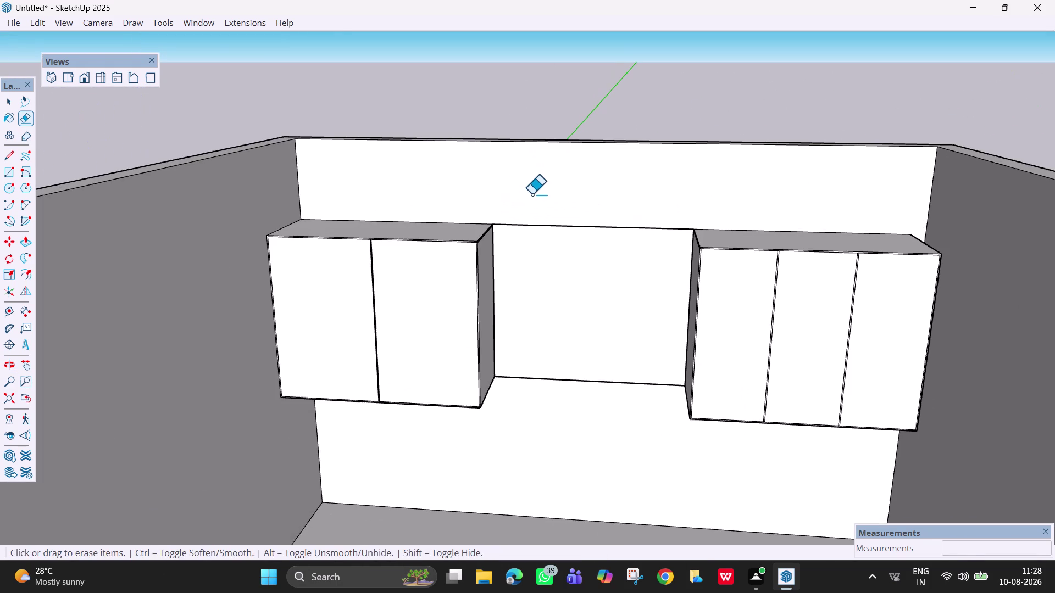
key(e)
drag(562, 221, 566, 238)
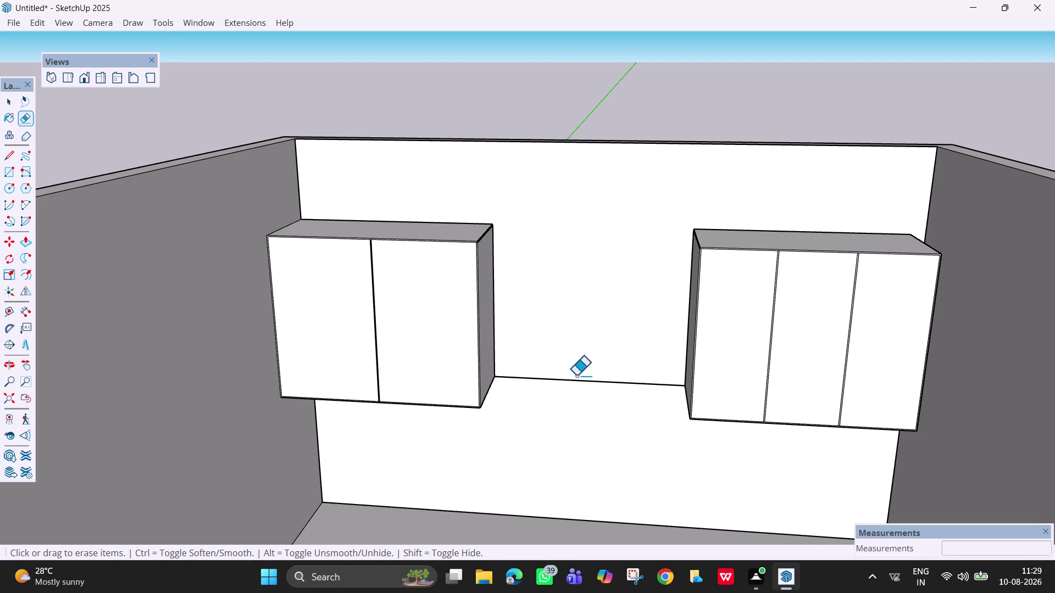
drag(577, 375, 578, 409)
scroll(down, 3)
middle_drag(583, 403, 587, 371)
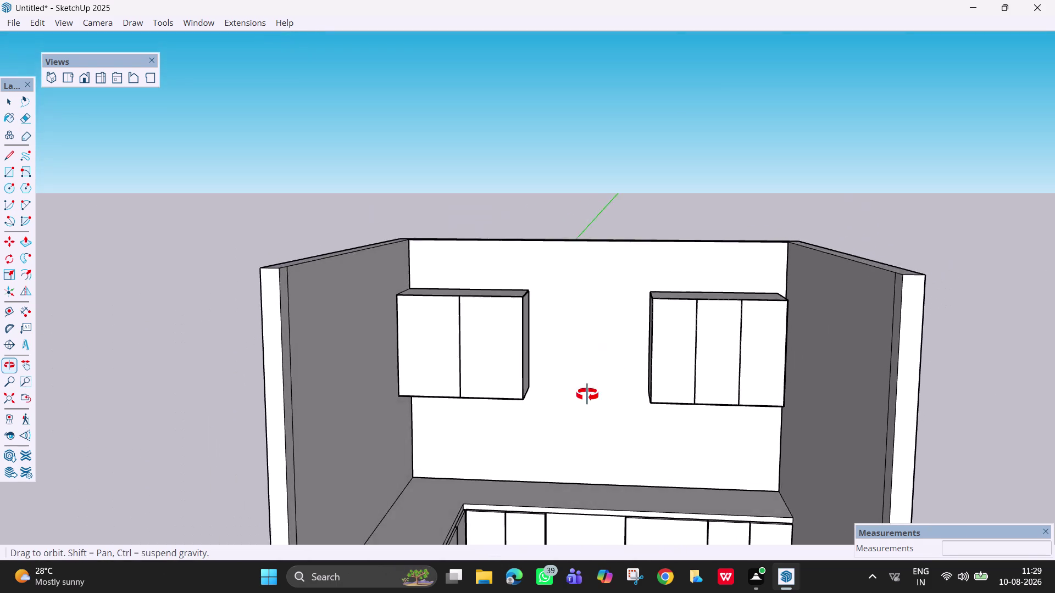
middle_drag(587, 371, 602, 421)
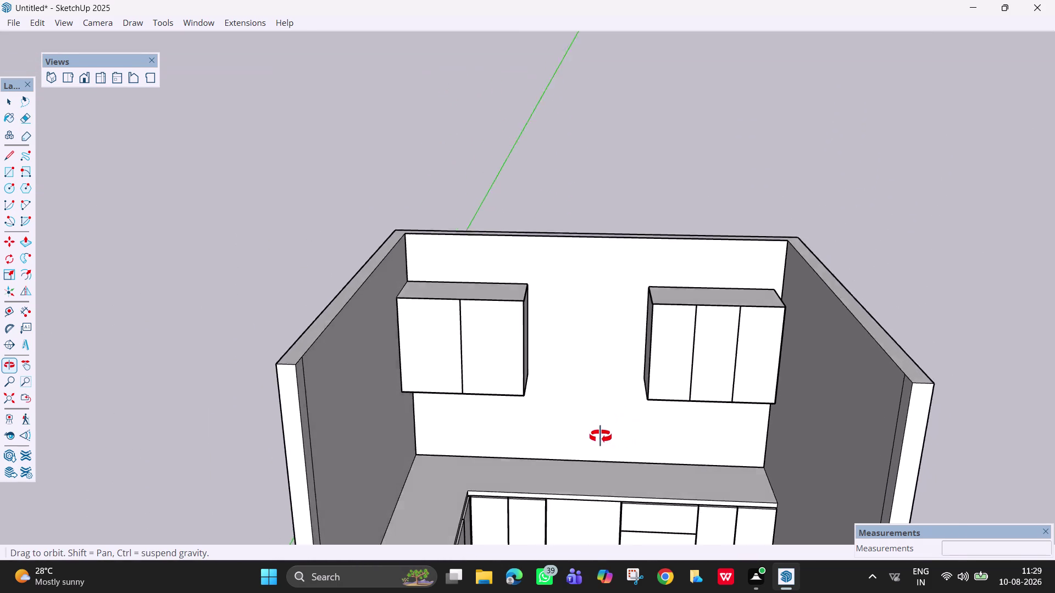
middle_drag(602, 422, 582, 469)
scroll(up, 3)
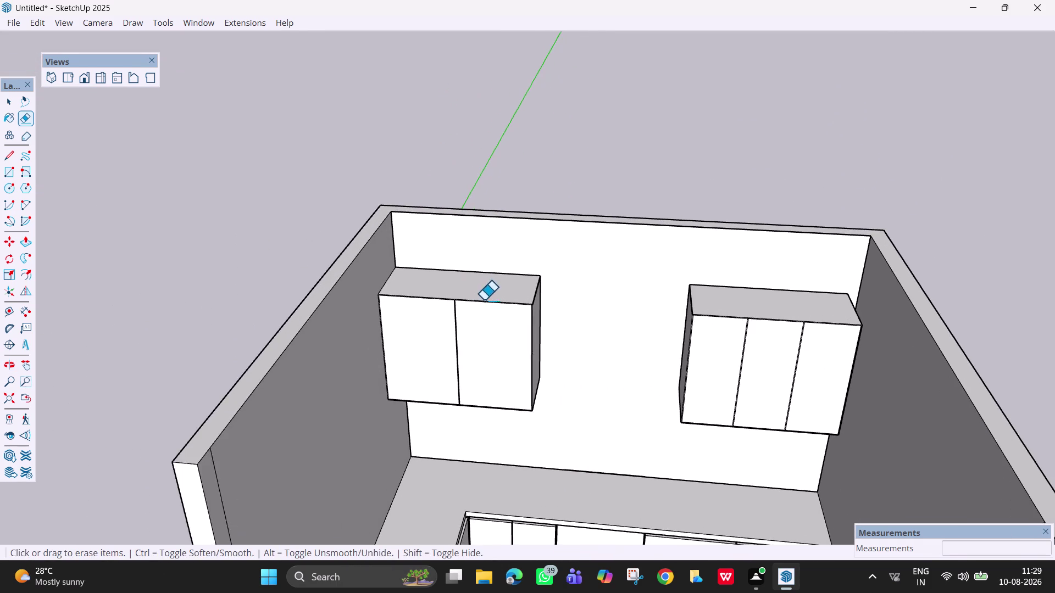
middle_drag(489, 304, 506, 304)
Place a 50mm guide from the cabinet top edge, then undo it as misplaced.
key(r)
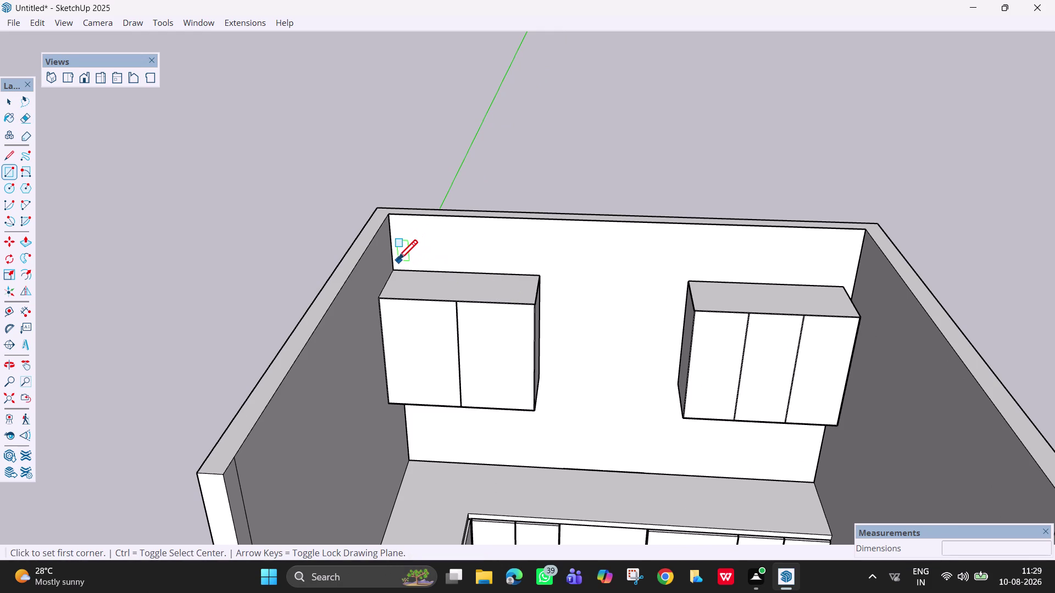
key(t)
click(481, 273)
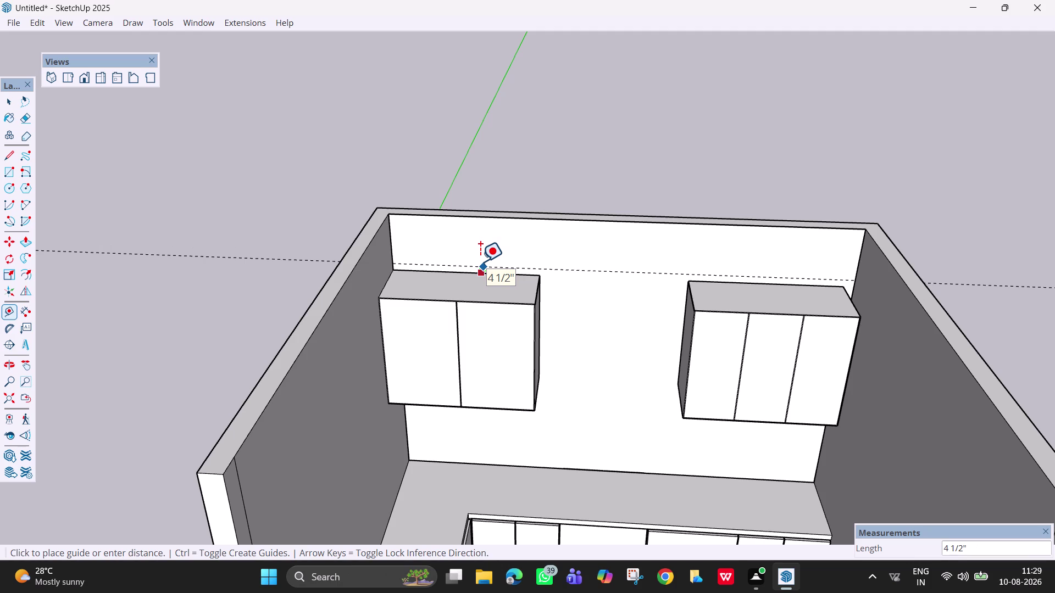
text(50)
text(mm)
key(Return)
scroll(up, 3)
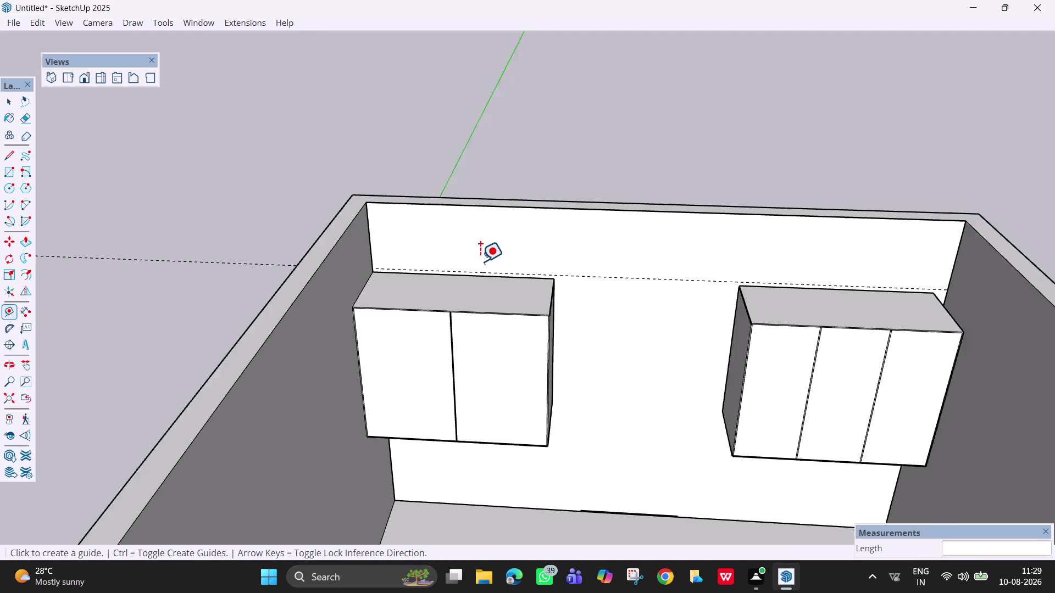
scroll(up, 3)
middle_drag(513, 279, 521, 206)
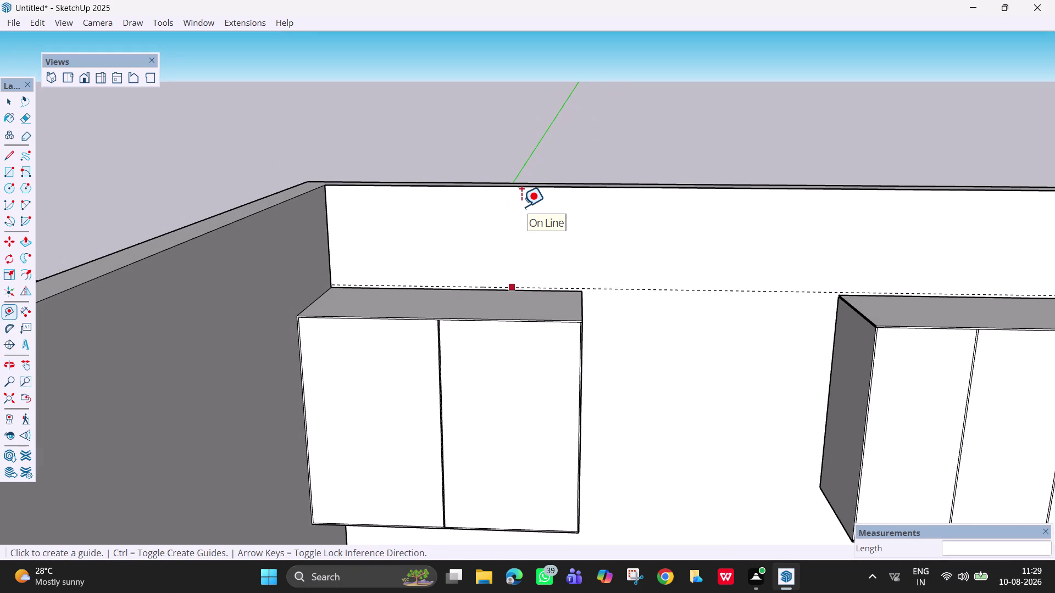
key(ctrl+z)
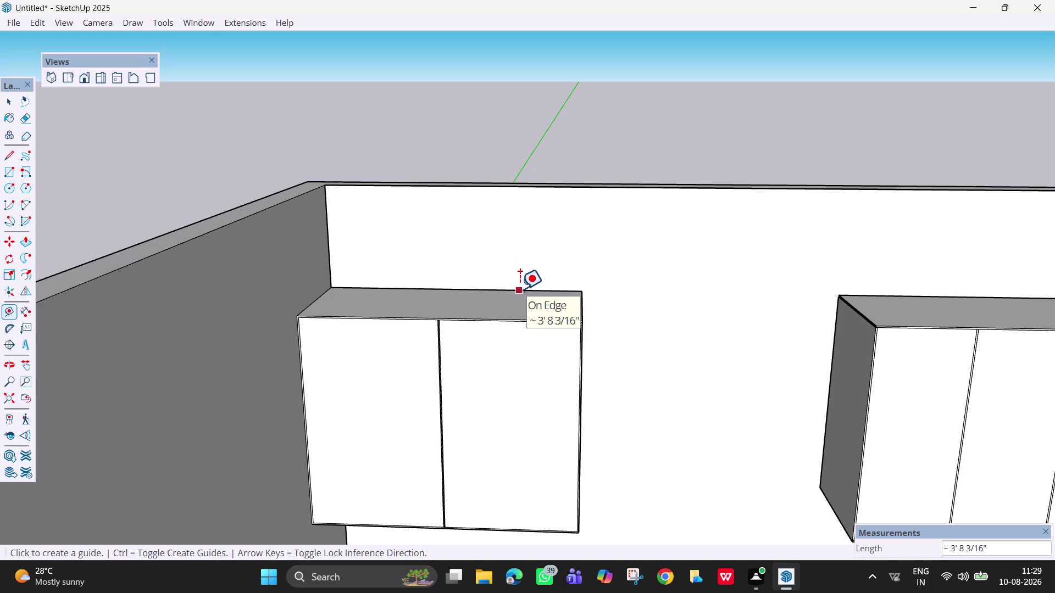
Place a new guide 50mm above the left cabinet's top edge.
click(519, 289)
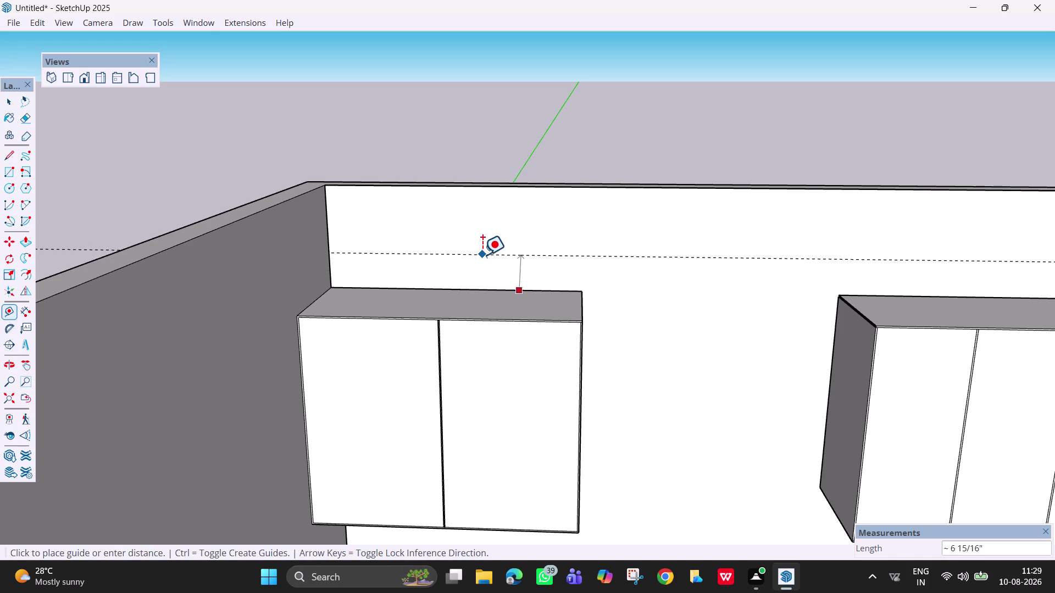
text(50mm)
key(Return)
key(space)
scroll(down, 3)
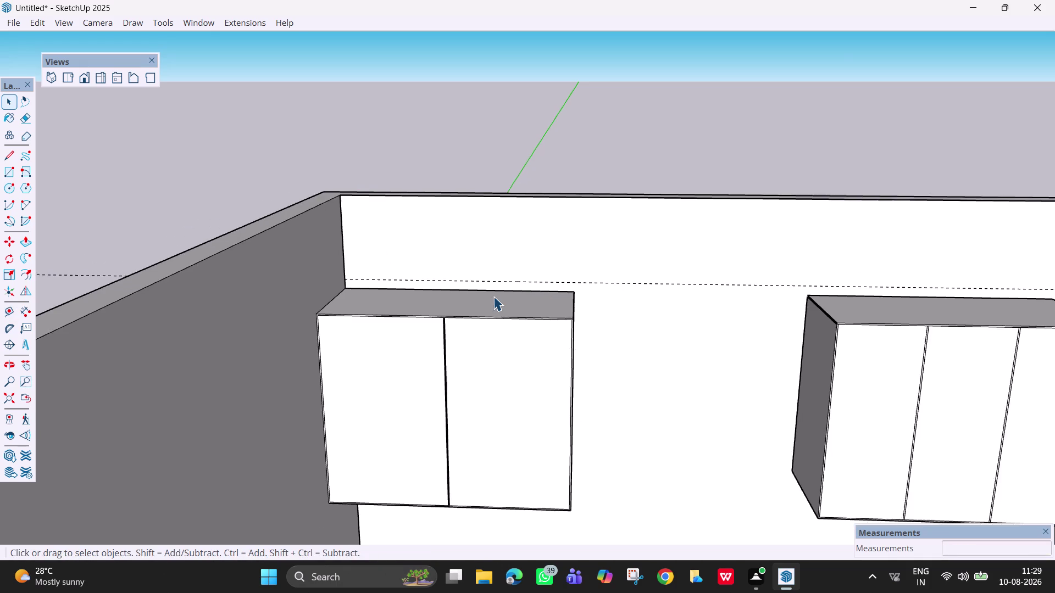
scroll(down, 3)
Draw the top panel rectangle from the left cabinet corner to the right wall.
key(r)
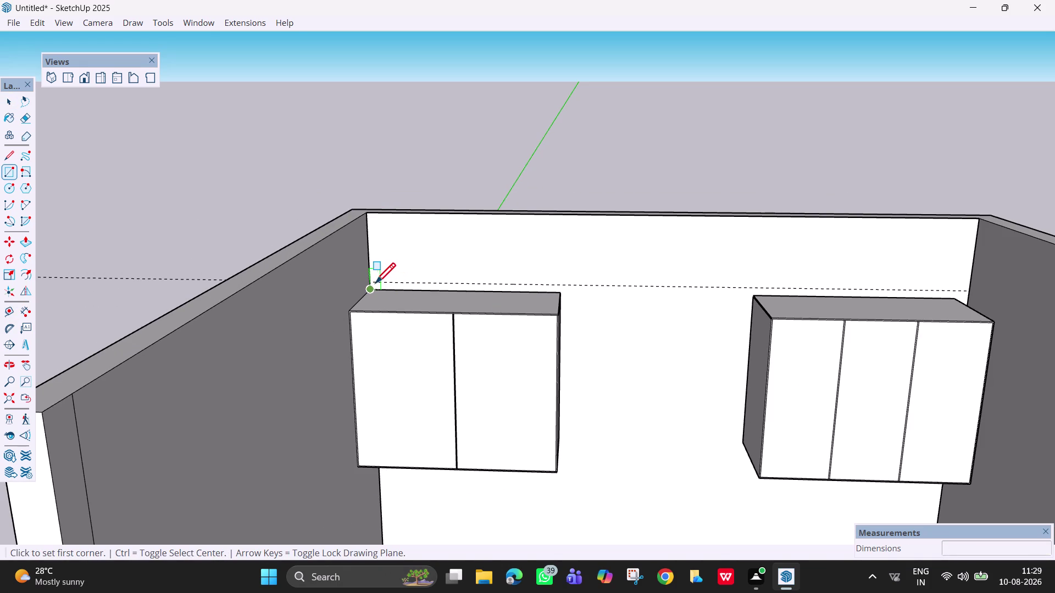
click(367, 292)
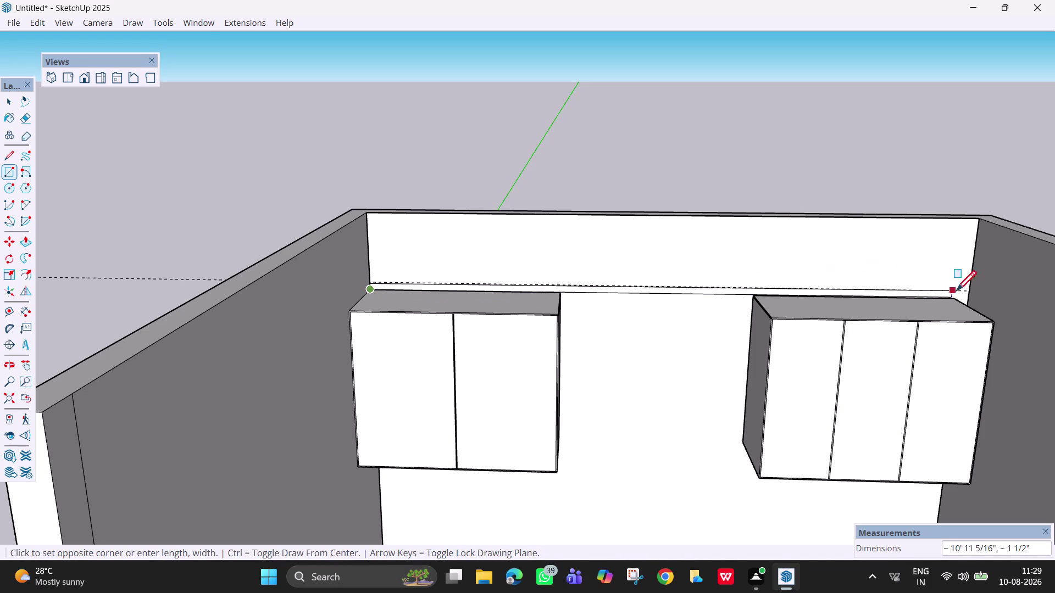
scroll(up, 3)
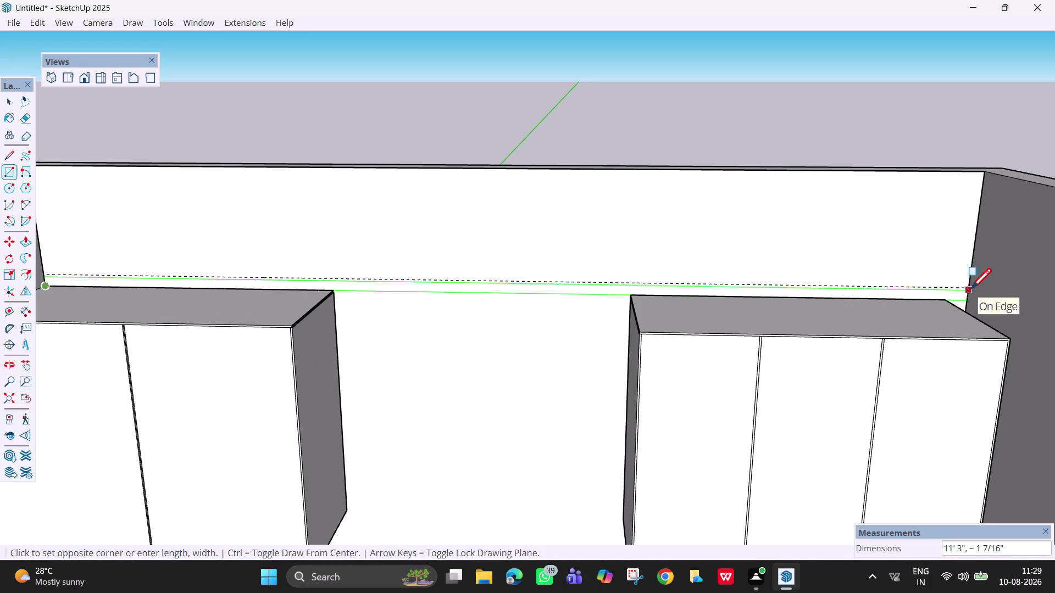
scroll(up, 3)
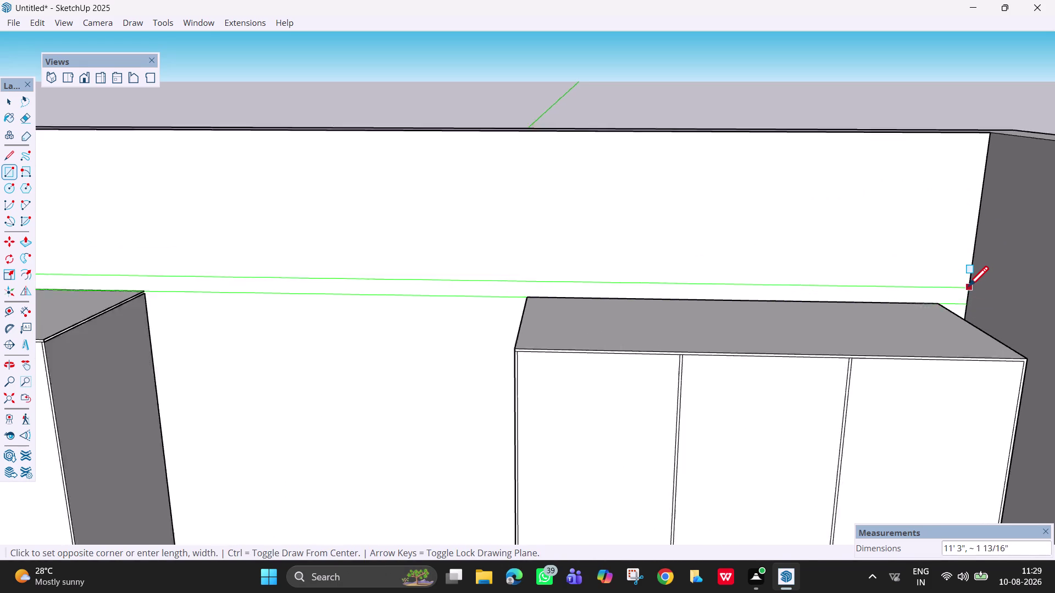
scroll(up, 3)
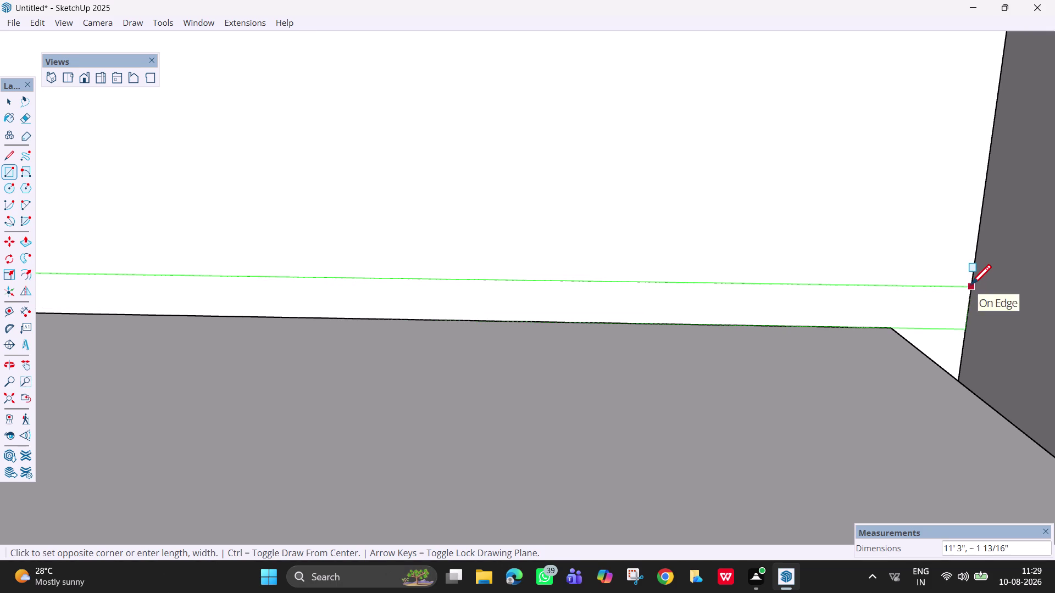
click(970, 287)
scroll(down, 3)
scroll(down, 3)
scroll(down, 3)
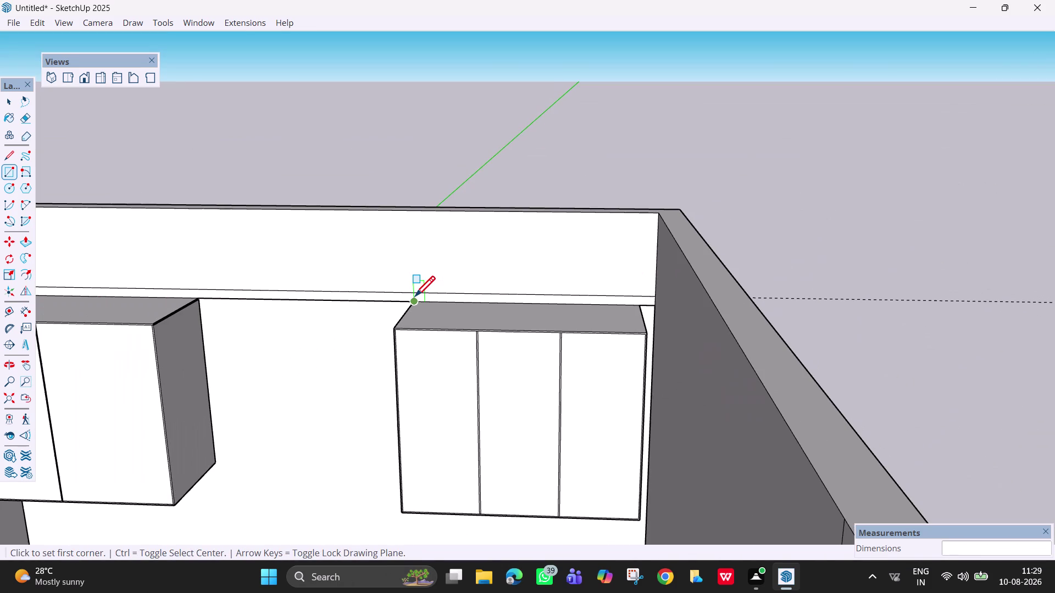
key(space)
Push/Pull the panel 1' 6" out from the back wall.
key(p)
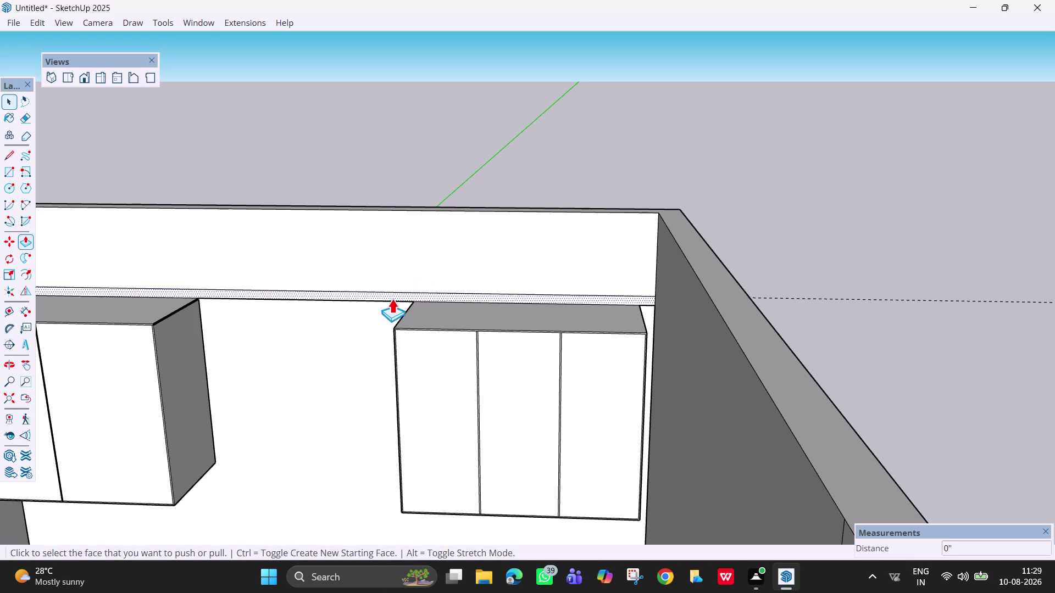
click(384, 294)
click(410, 338)
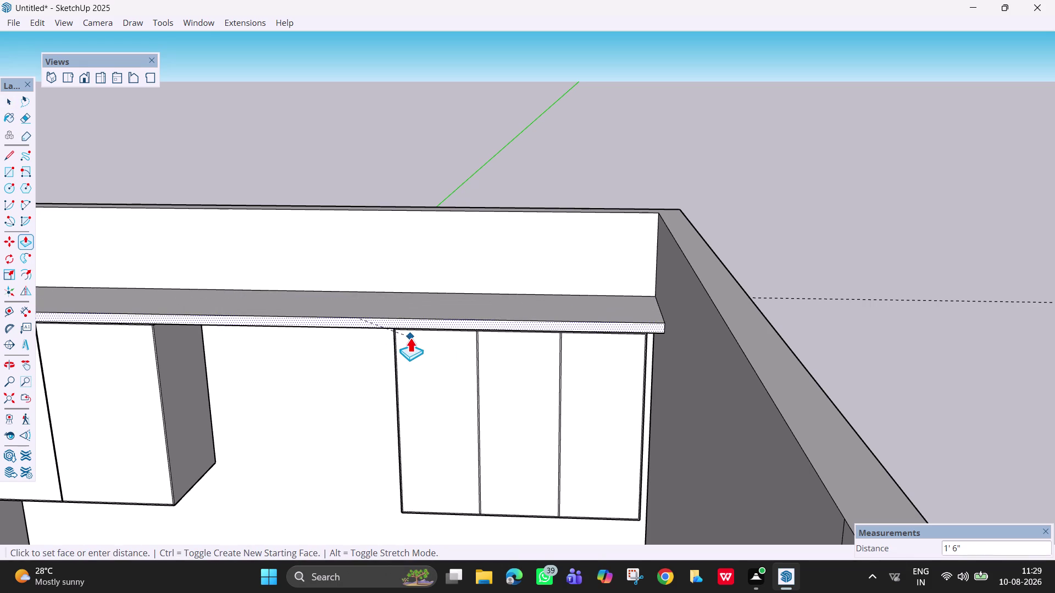
scroll(down, 3)
middle_drag(374, 386, 441, 310)
scroll(down, 3)
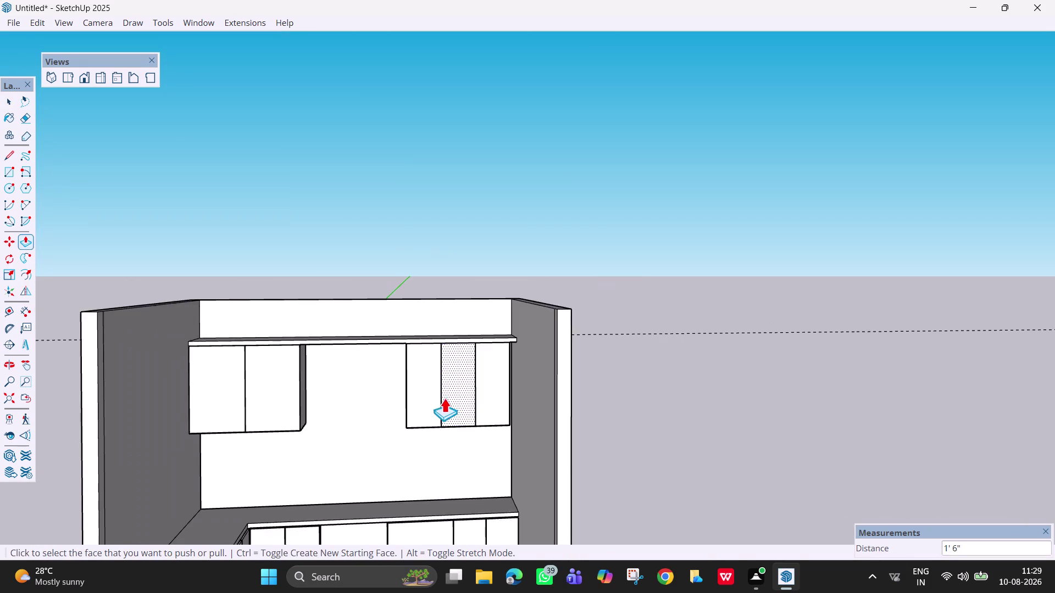
scroll(down, 3)
Pan and orbit in close on the wall cabinet door tops below the top panel.
key(h)
drag(402, 419, 493, 312)
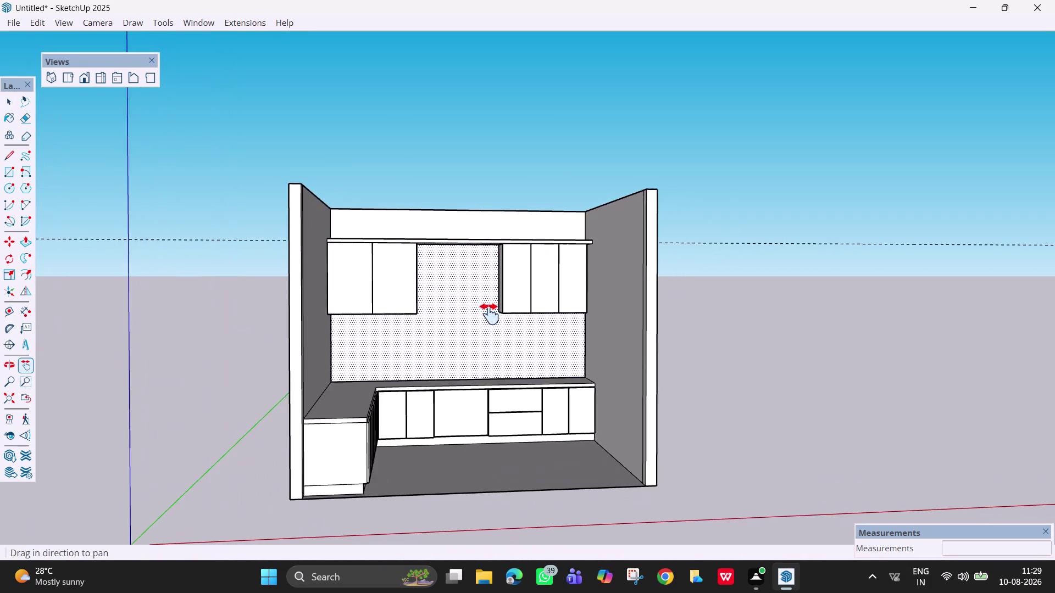
middle_drag(499, 351, 438, 360)
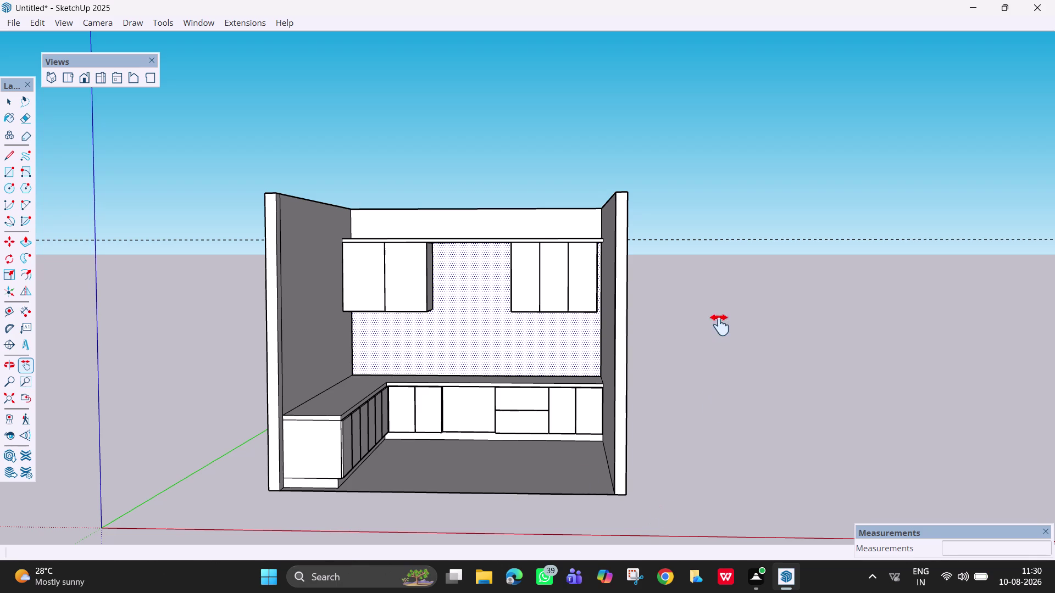
key(space)
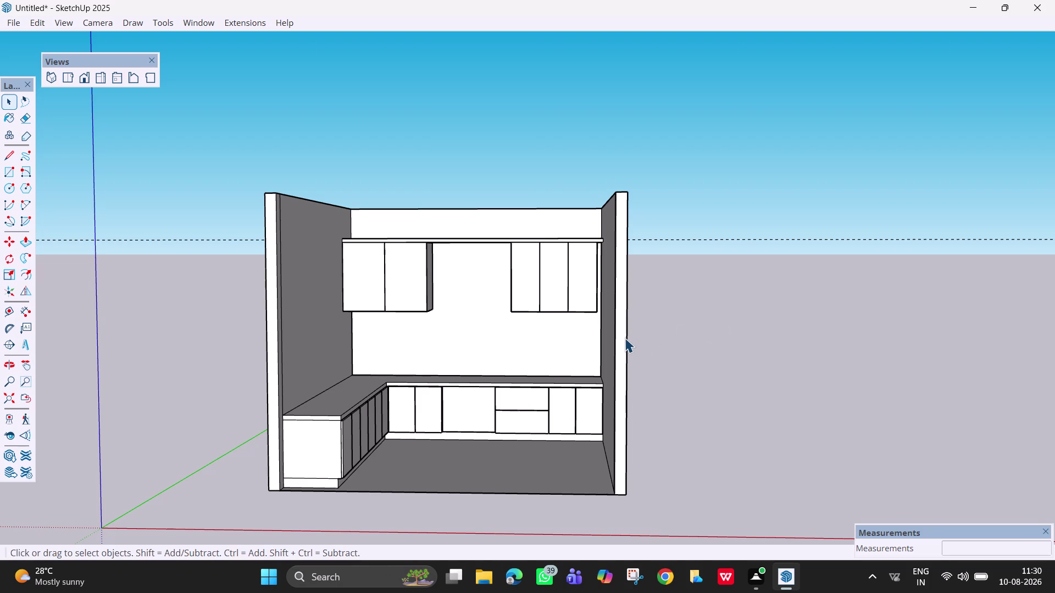
scroll(up, 3)
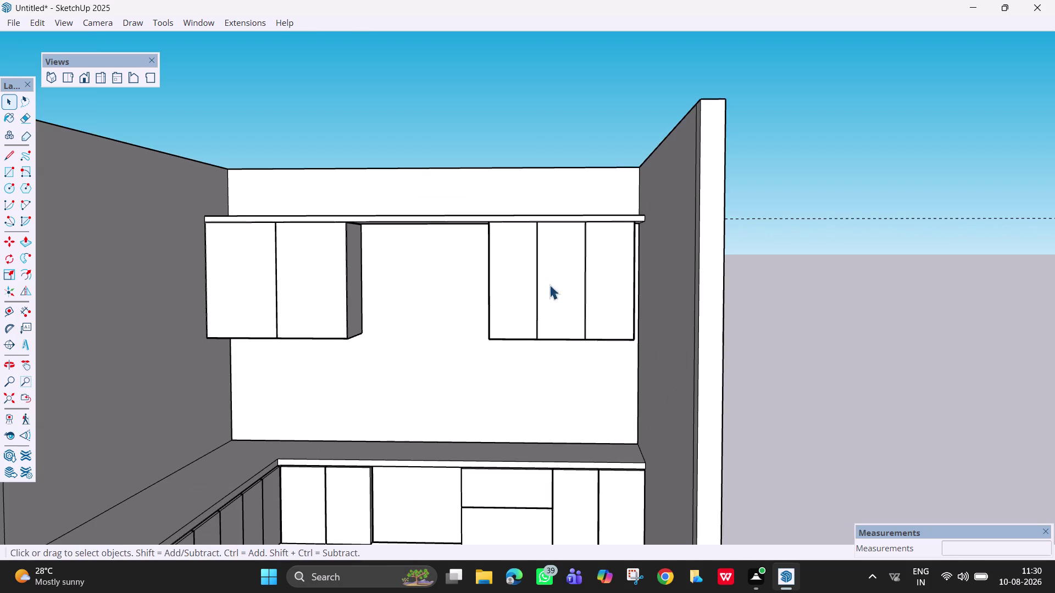
middle_drag(553, 290, 385, 438)
scroll(up, 3)
scroll(down, 3)
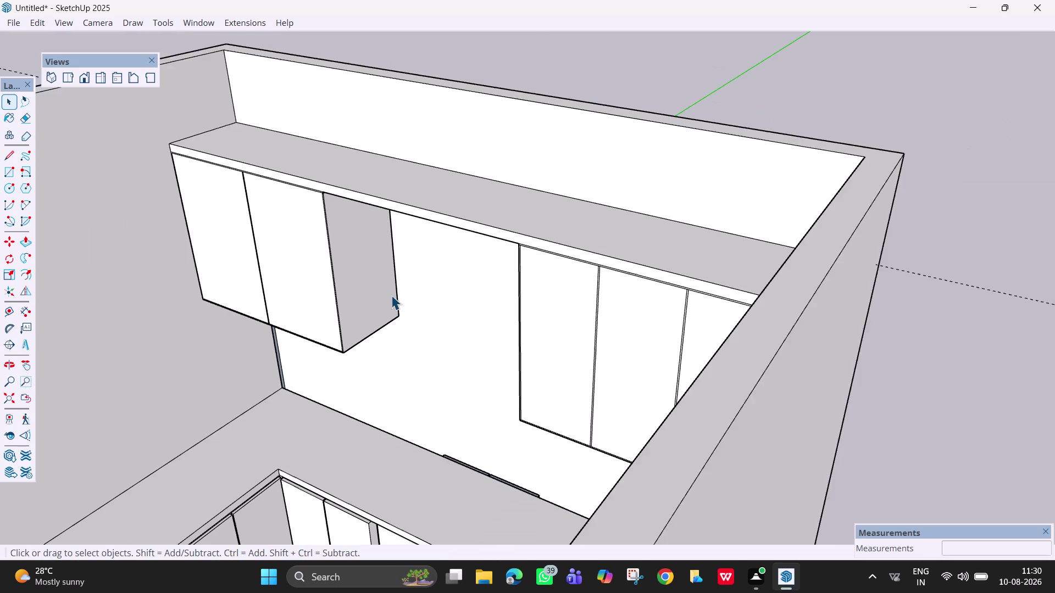
middle_drag(403, 301, 659, 228)
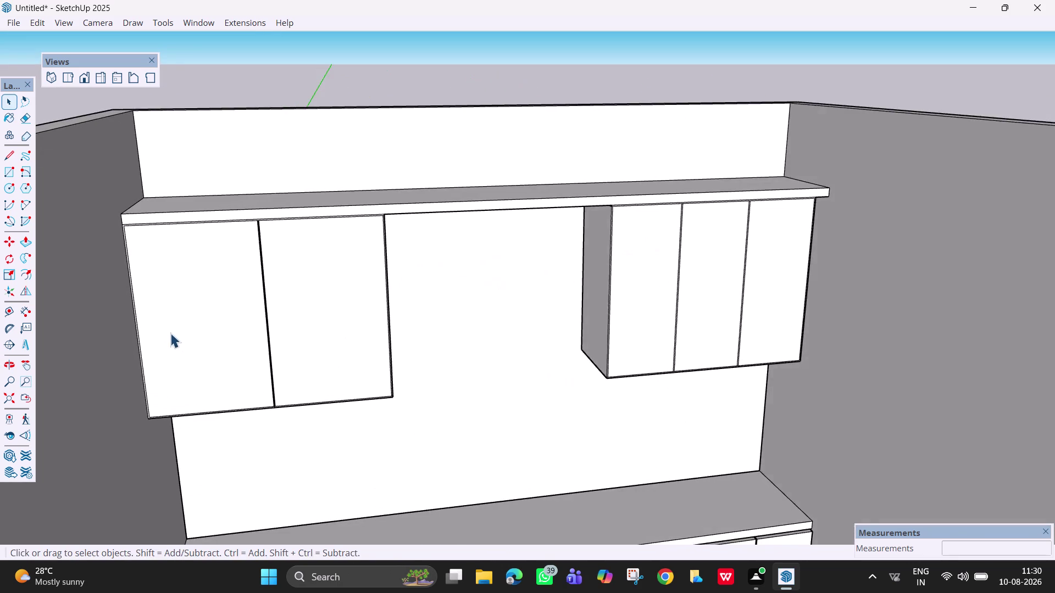
scroll(up, 3)
scroll(up, 3)
middle_drag(248, 309, 213, 311)
scroll(up, 3)
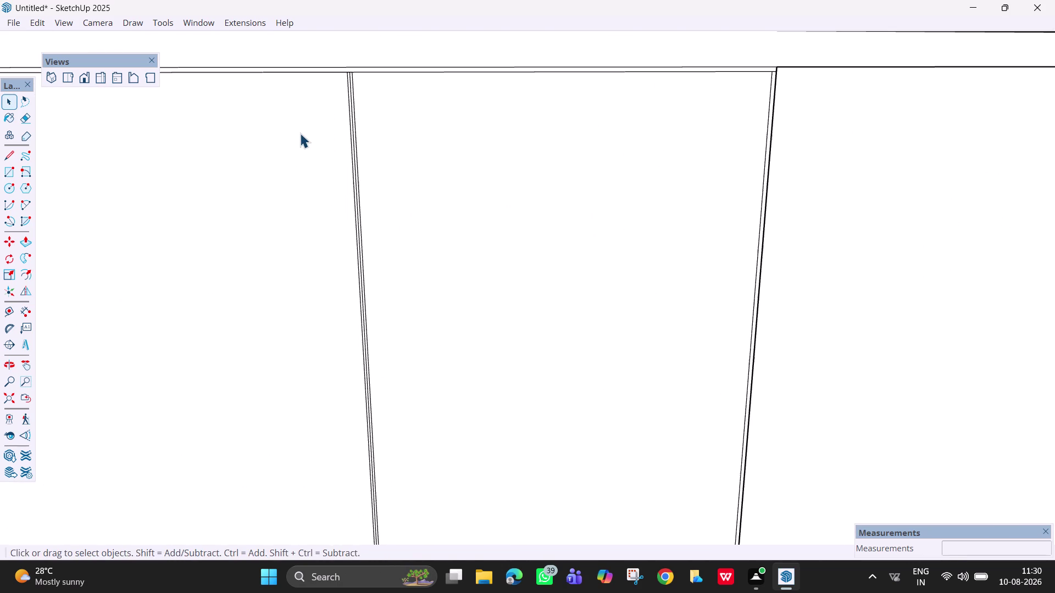
Erase the stray edges at the door tops of the first cabinet group.
key(e)
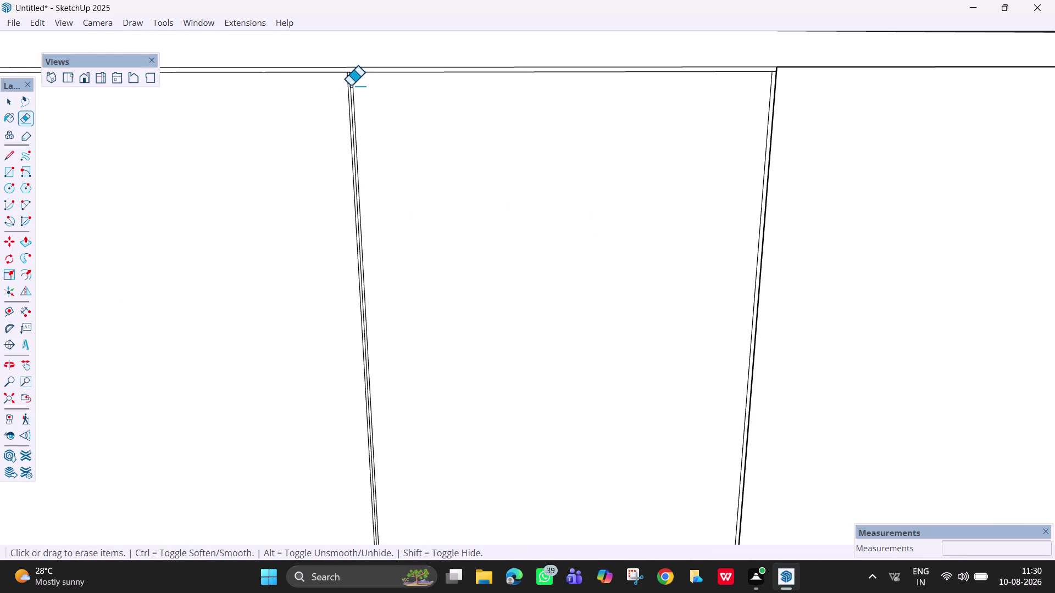
click(350, 85)
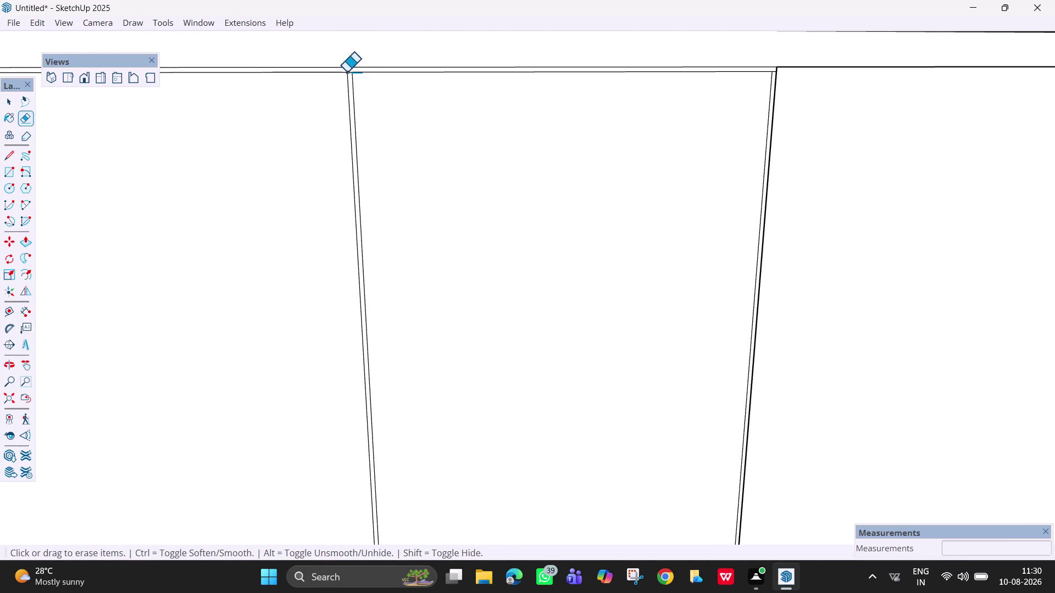
click(348, 72)
key(ctrl+z)
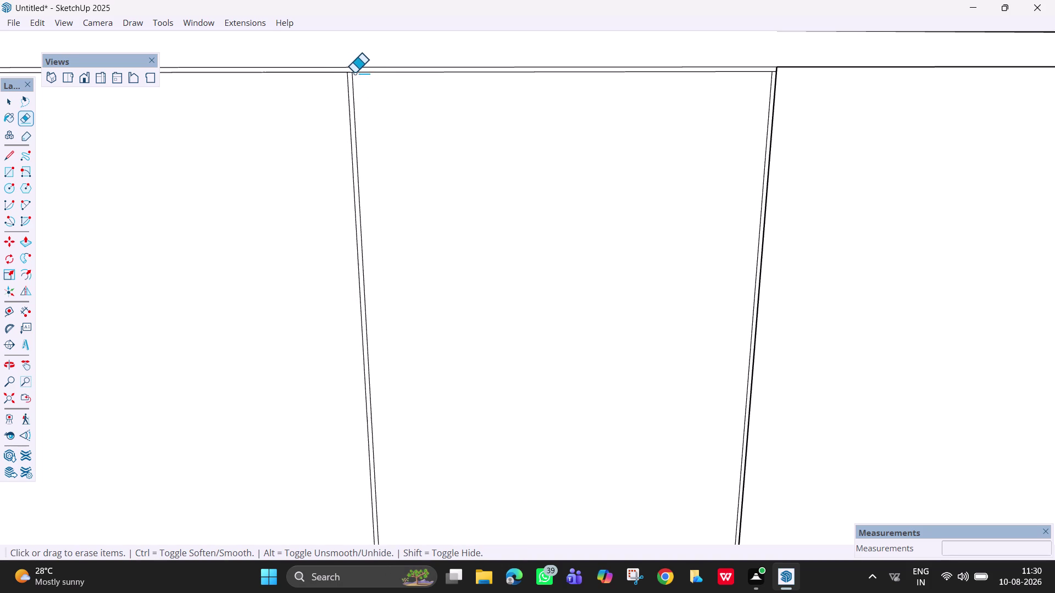
scroll(up, 3)
drag(344, 68, 342, 78)
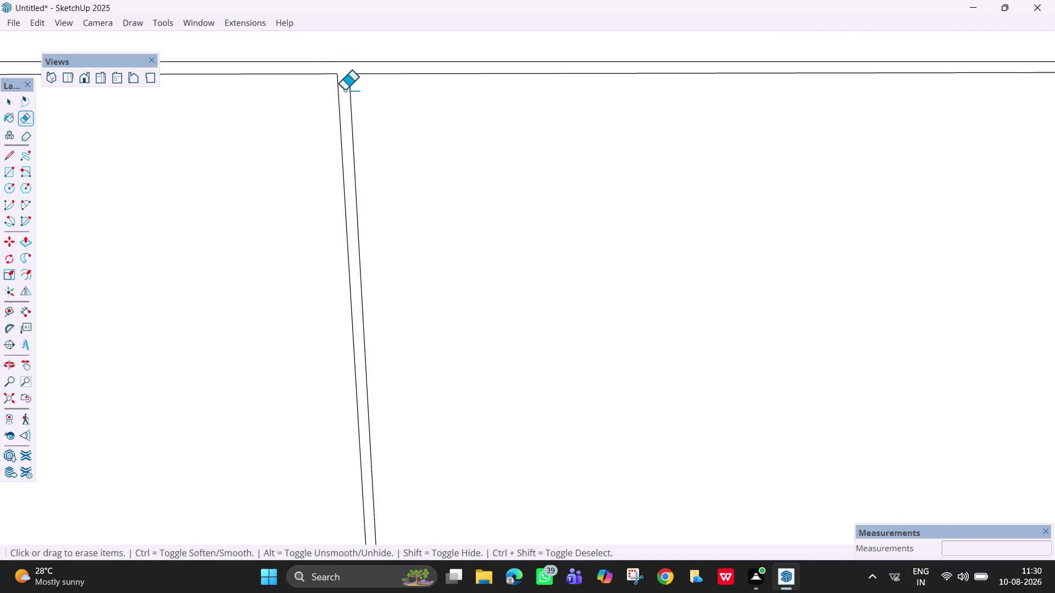
scroll(down, 3)
scroll(down, 3)
Erase the leftover edges at the bottom joints of those doors.
key(h)
drag(445, 433, 513, 0)
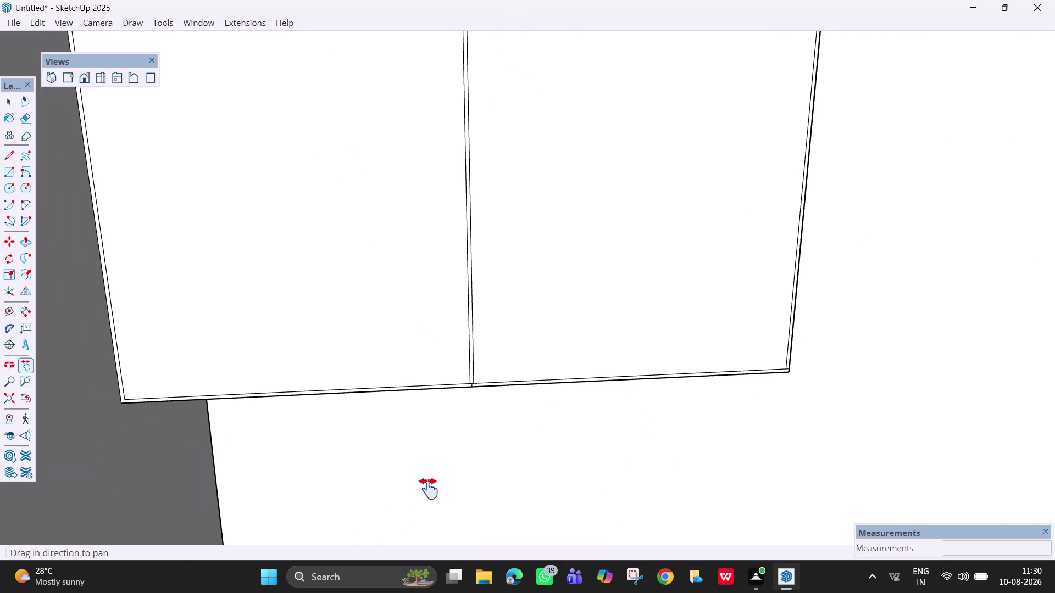
scroll(up, 3)
middle_drag(426, 434, 387, 350)
key(e)
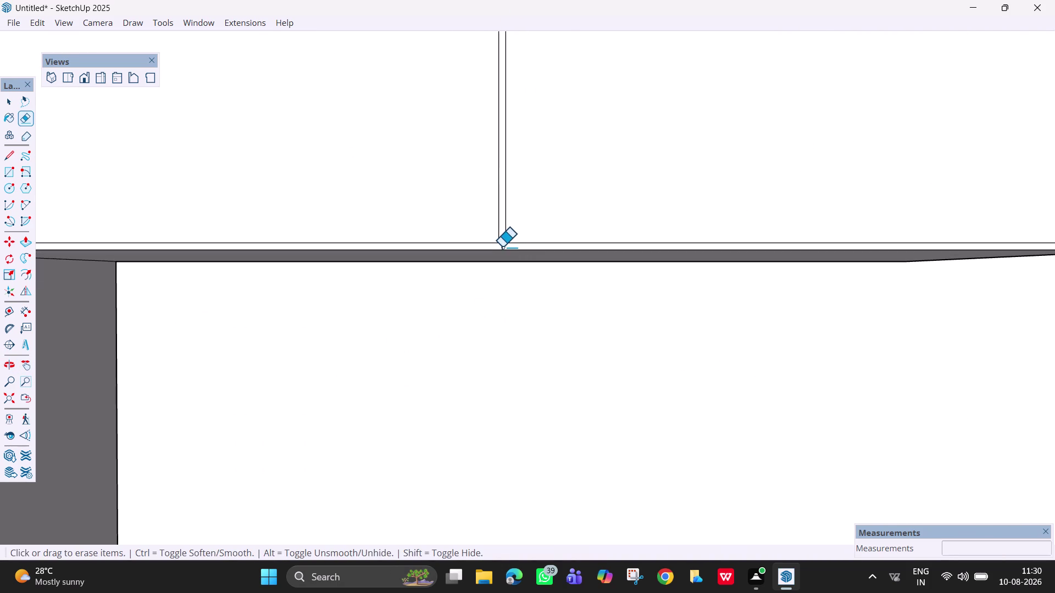
click(501, 247)
click(502, 241)
scroll(down, 3)
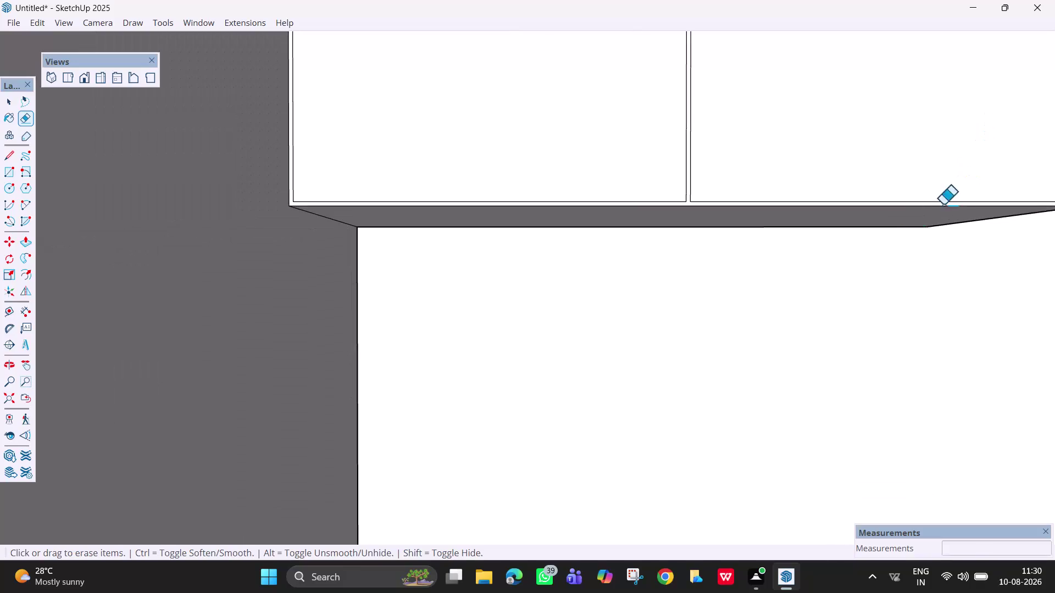
scroll(down, 3)
Erase the stray edges along the right cabinet group's door tops.
key(h)
drag(830, 263, 130, 556)
drag(467, 432, 116, 443)
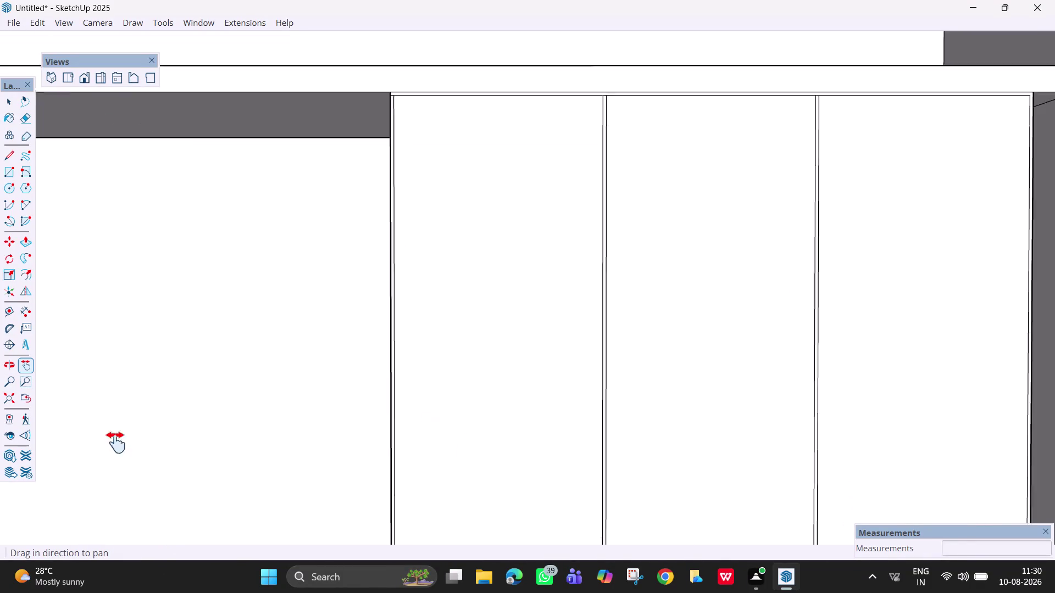
drag(116, 442, 73, 446)
scroll(up, 3)
key(e)
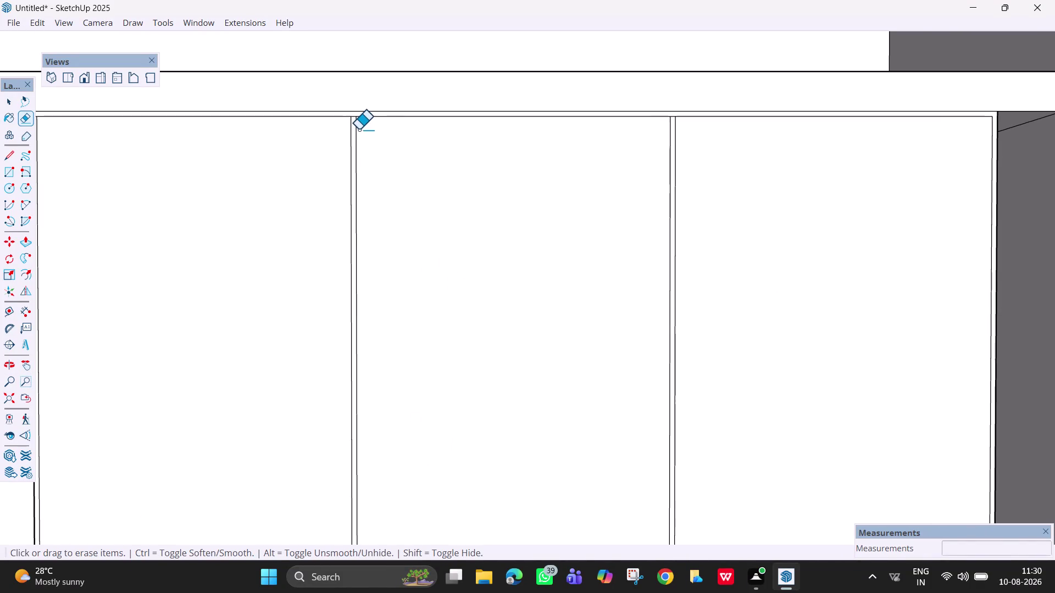
scroll(up, 3)
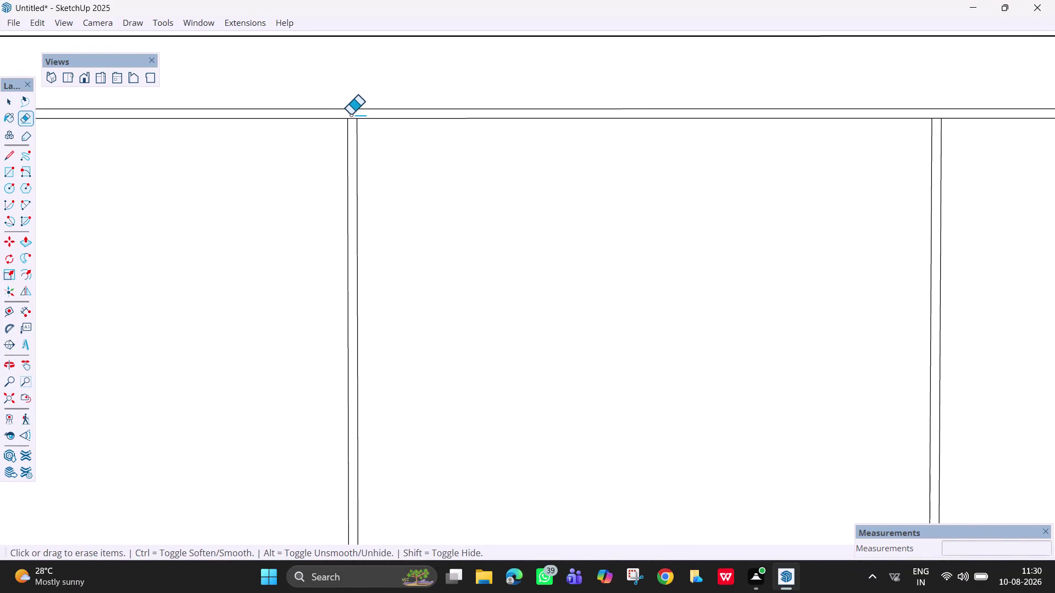
drag(352, 116, 356, 121)
key(ctrl+z)
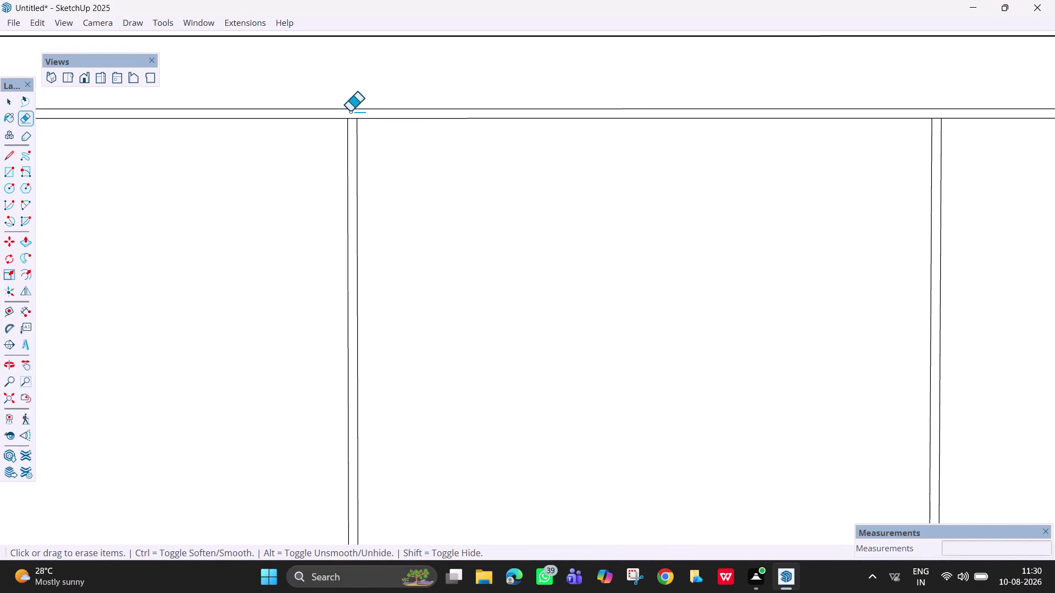
click(353, 120)
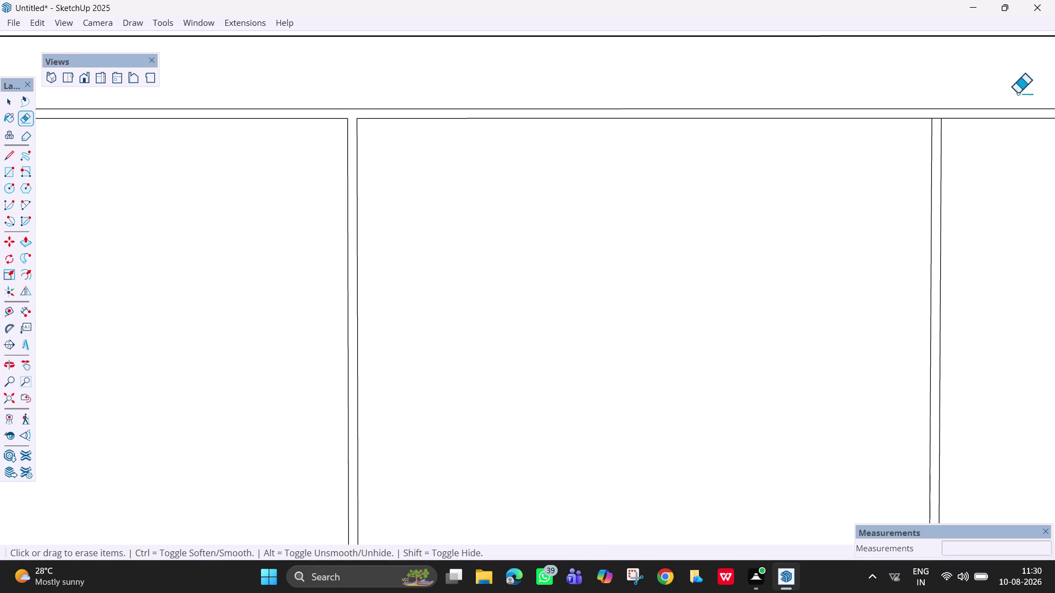
click(937, 119)
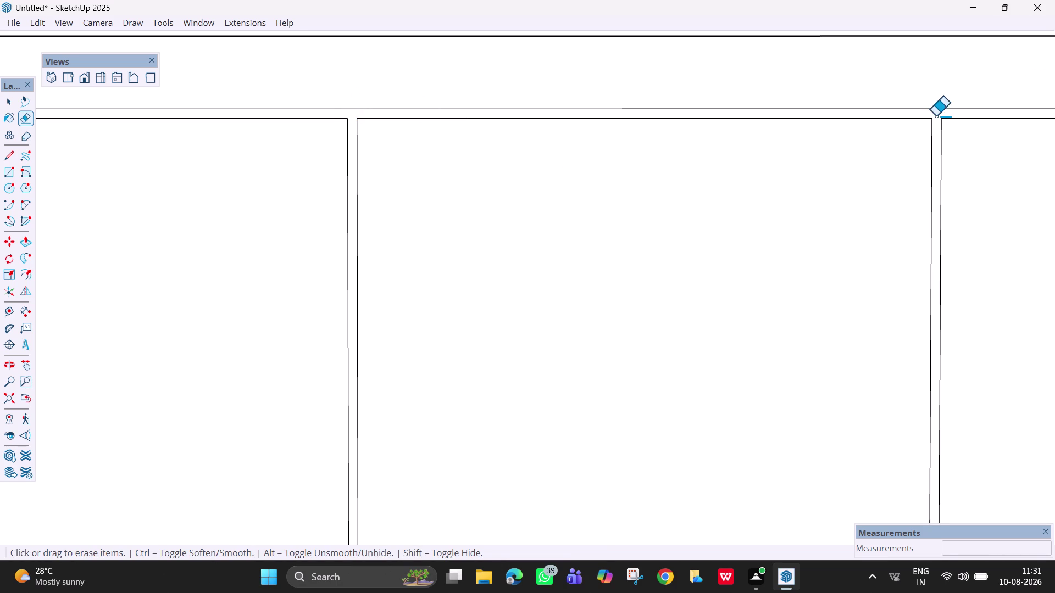
scroll(down, 3)
Erase the first stray edge at the right cabinets' door bottoms.
key(h)
drag(677, 311, 631, 29)
drag(493, 504, 537, 0)
scroll(up, 3)
key(e)
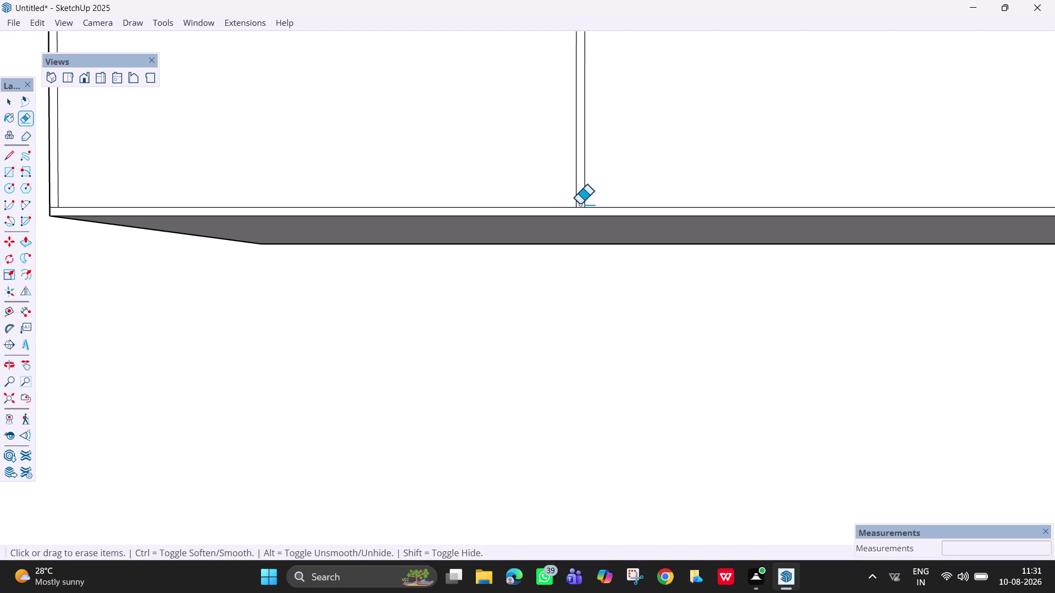
click(580, 204)
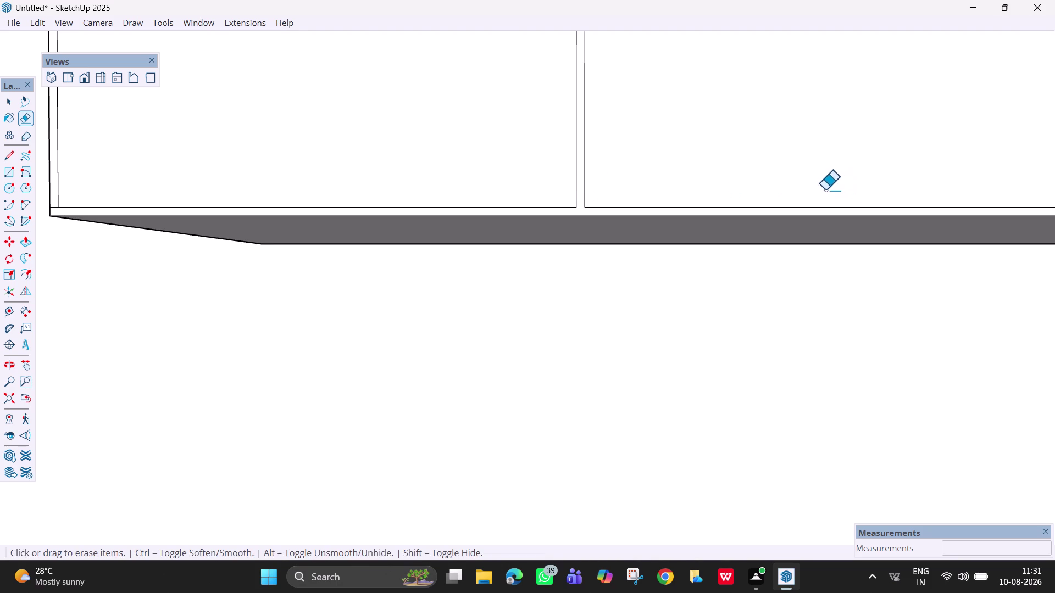
Erase the remaining door-bottom edges, then zoom back out to the whole wall unit.
key(h)
drag(817, 189, 0, 288)
key(e)
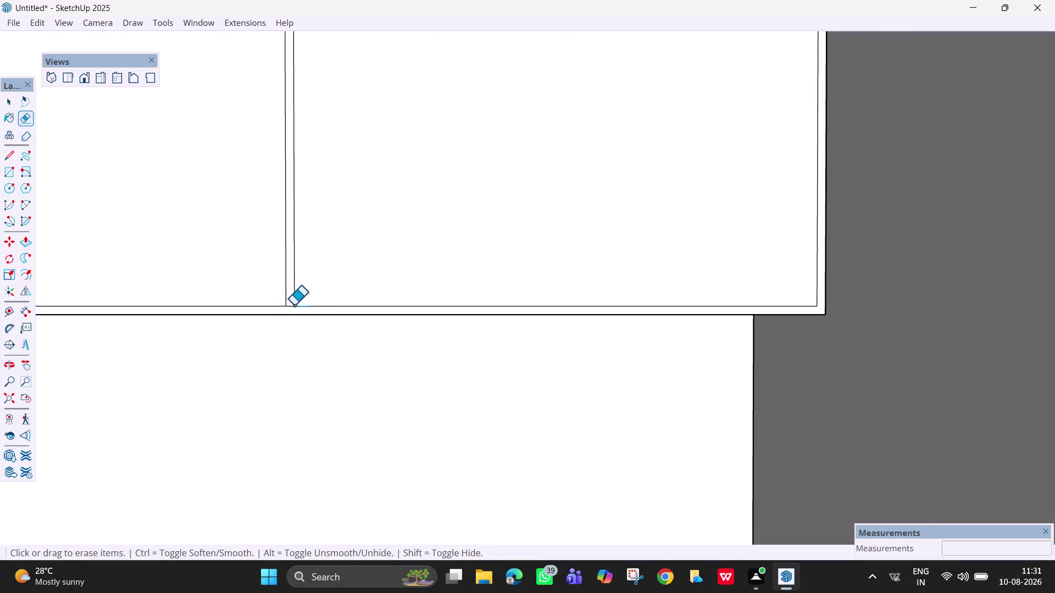
click(292, 305)
click(289, 305)
click(289, 305)
drag(290, 299, 290, 309)
scroll(down, 3)
scroll(down, 3)
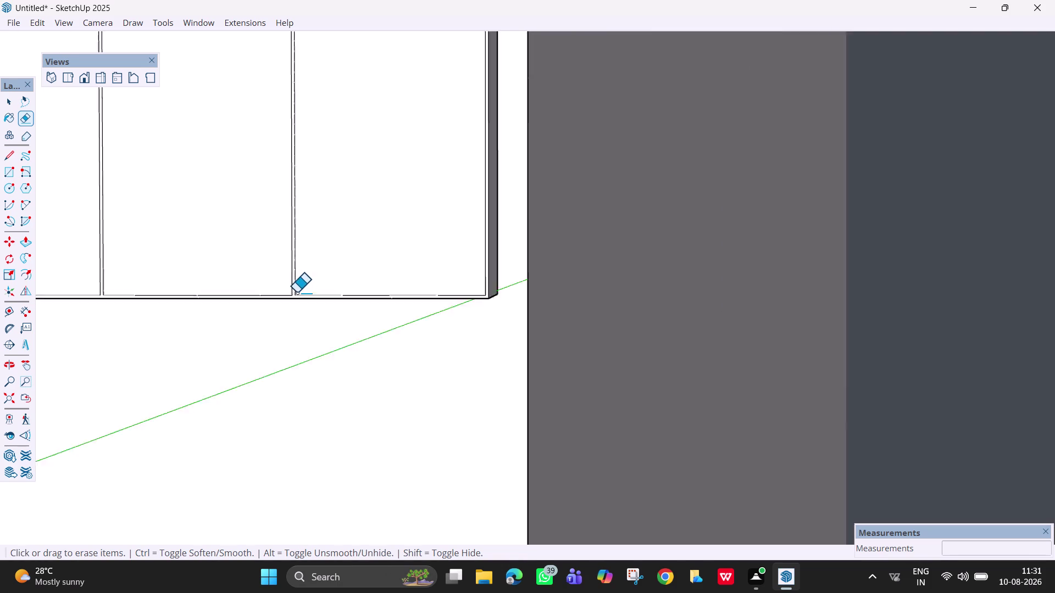
scroll(down, 3)
key(h)
drag(296, 293, 834, 363)
scroll(down, 3)
drag(365, 317, 633, 396)
scroll(down, 3)
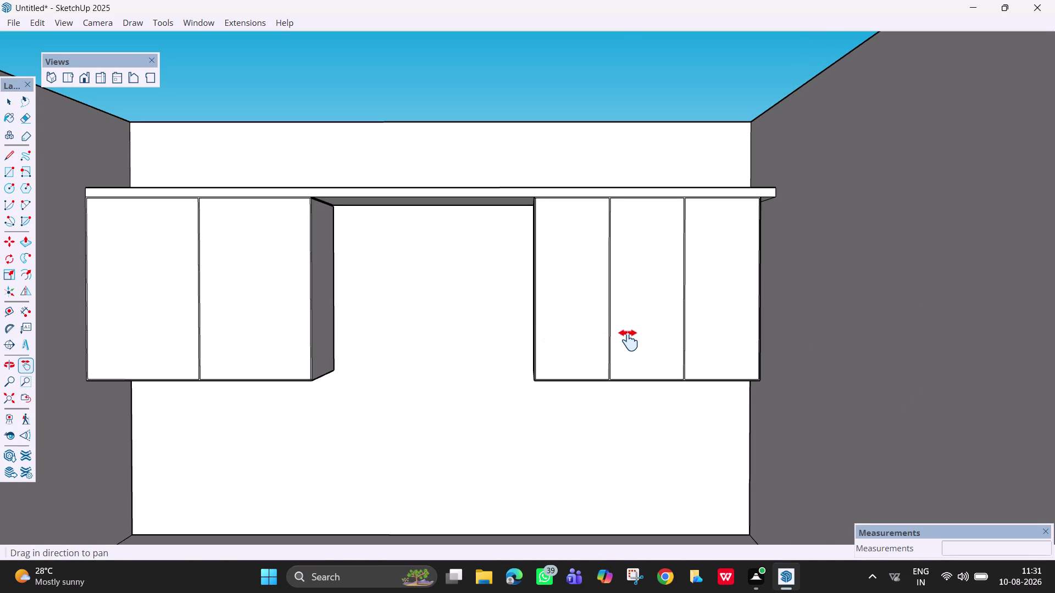
middle_drag(798, 308, 714, 306)
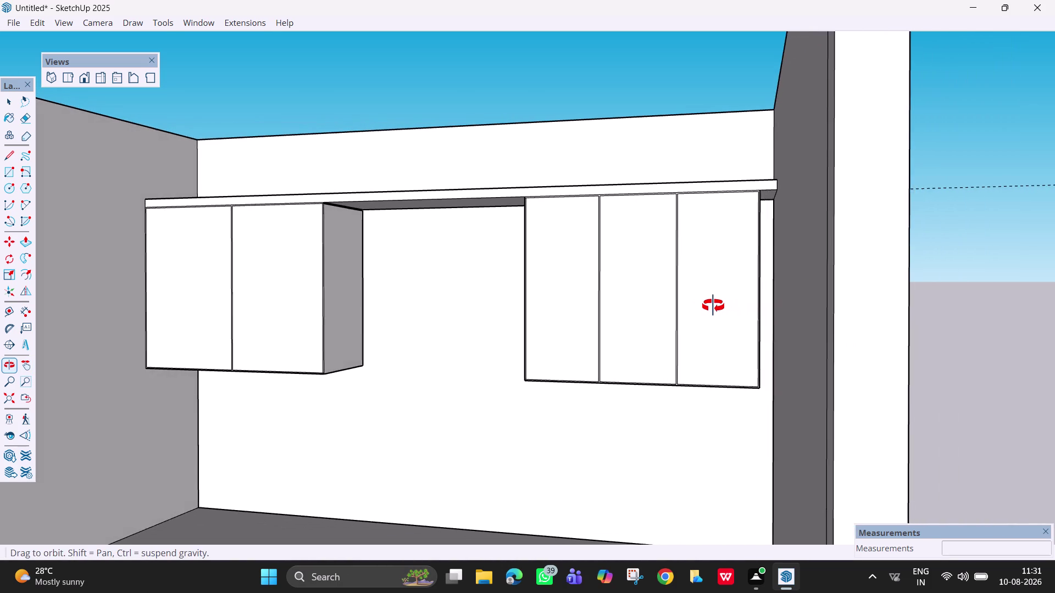
middle_drag(713, 306, 769, 316)
scroll(down, 3)
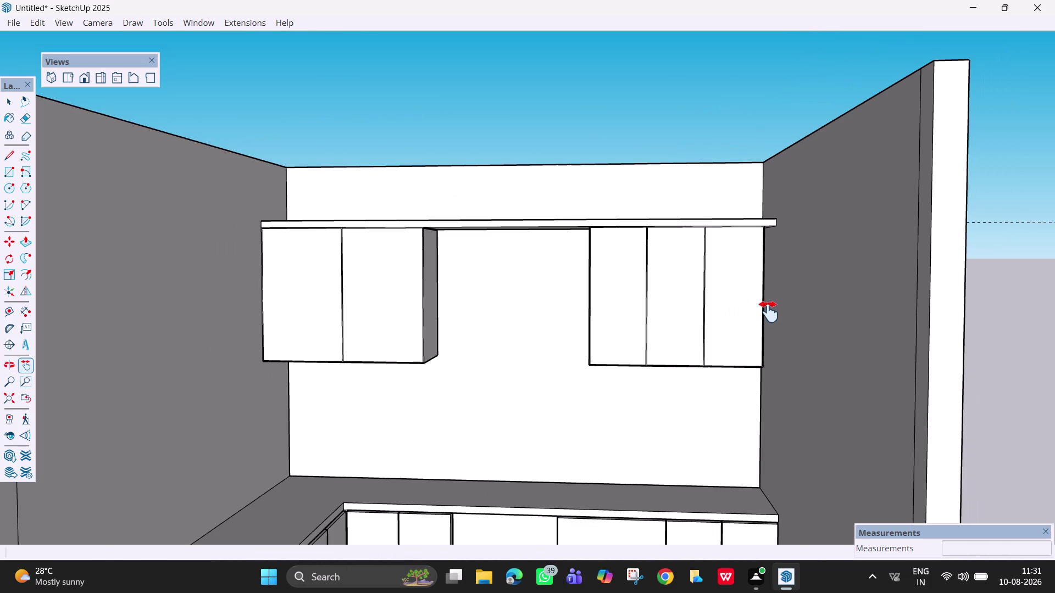
scroll(down, 3)
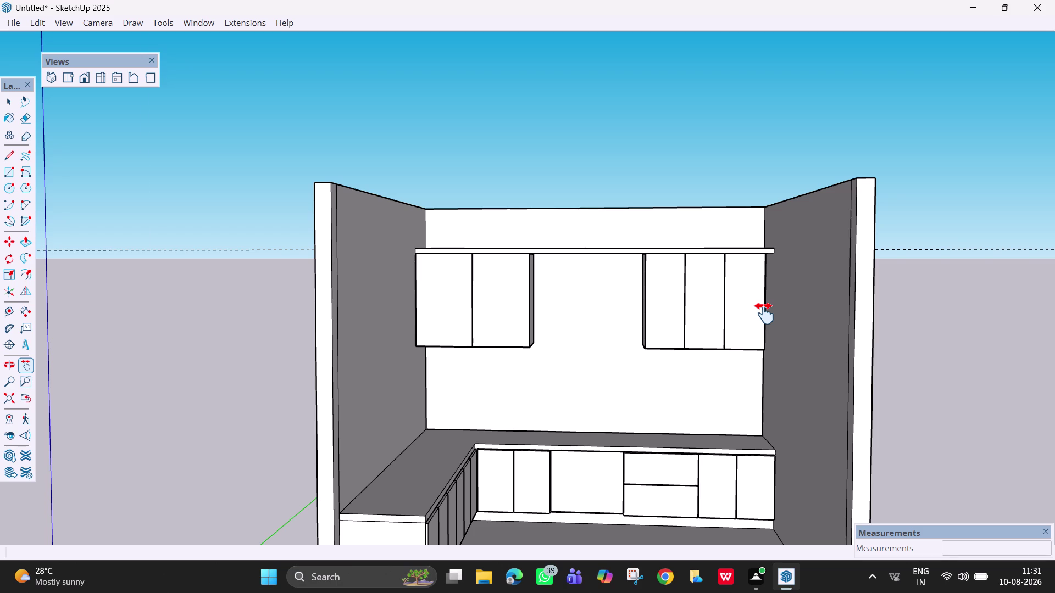
scroll(down, 3)
middle_drag(743, 331, 730, 369)
middle_click(725, 335)
scroll(up, 3)
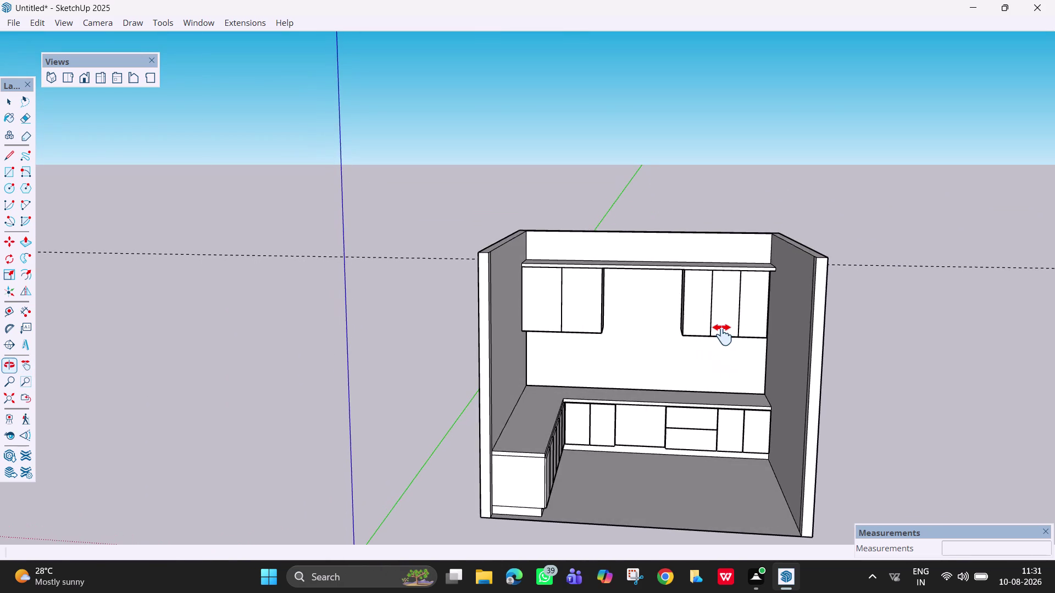
scroll(up, 3)
middle_drag(722, 335, 696, 317)
middle_drag(695, 316, 671, 307)
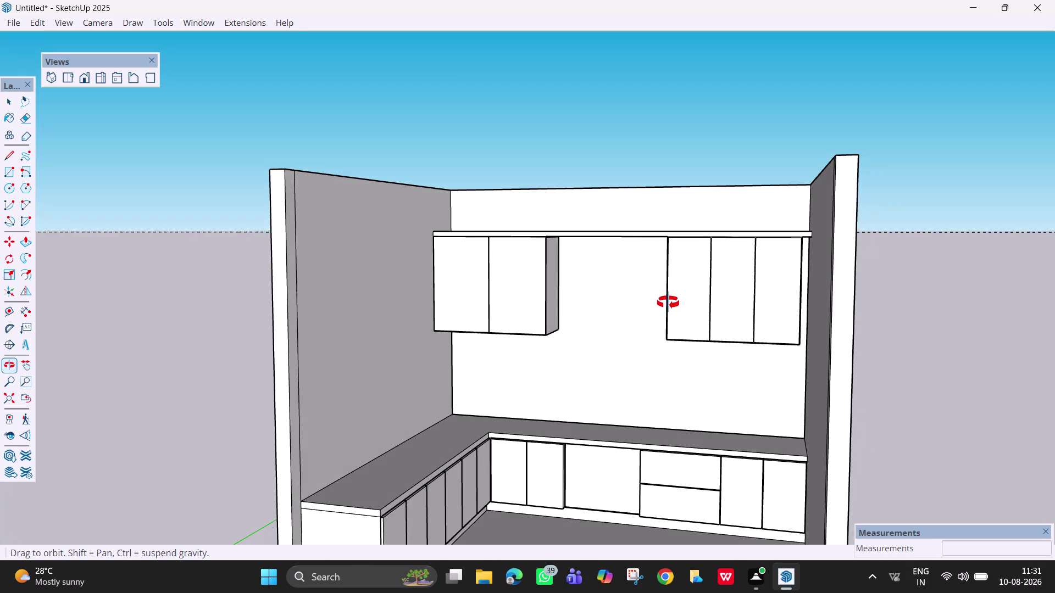
middle_drag(671, 306, 668, 303)
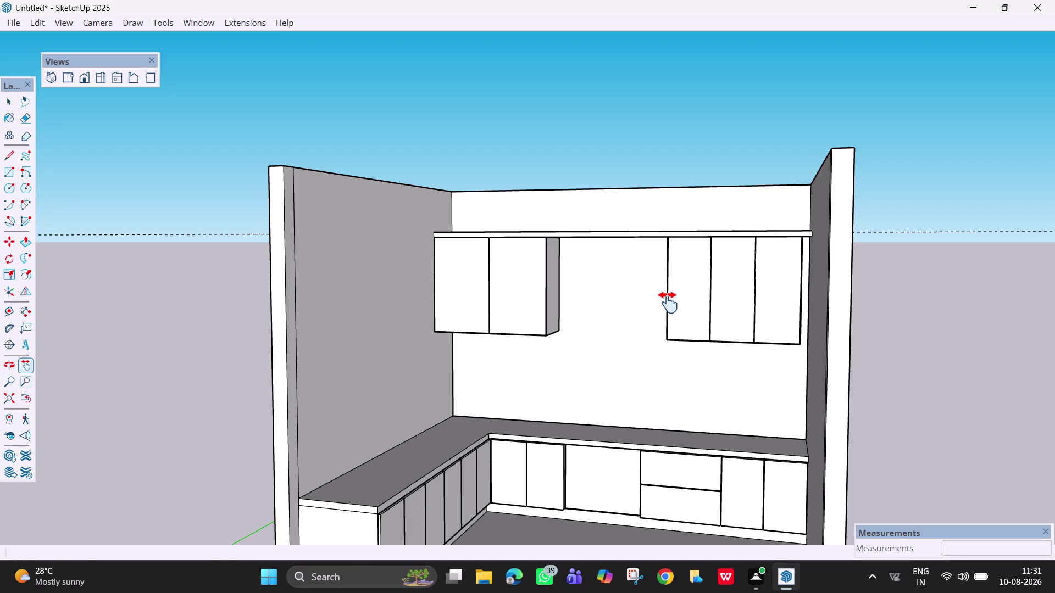
key(space)
text(p)
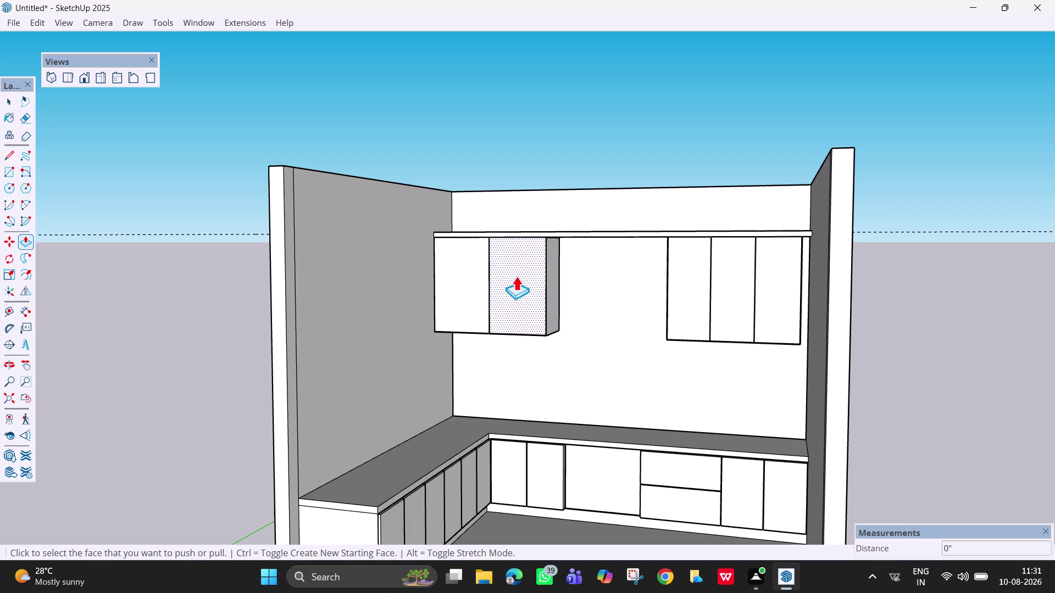
click(473, 274)
text(18)
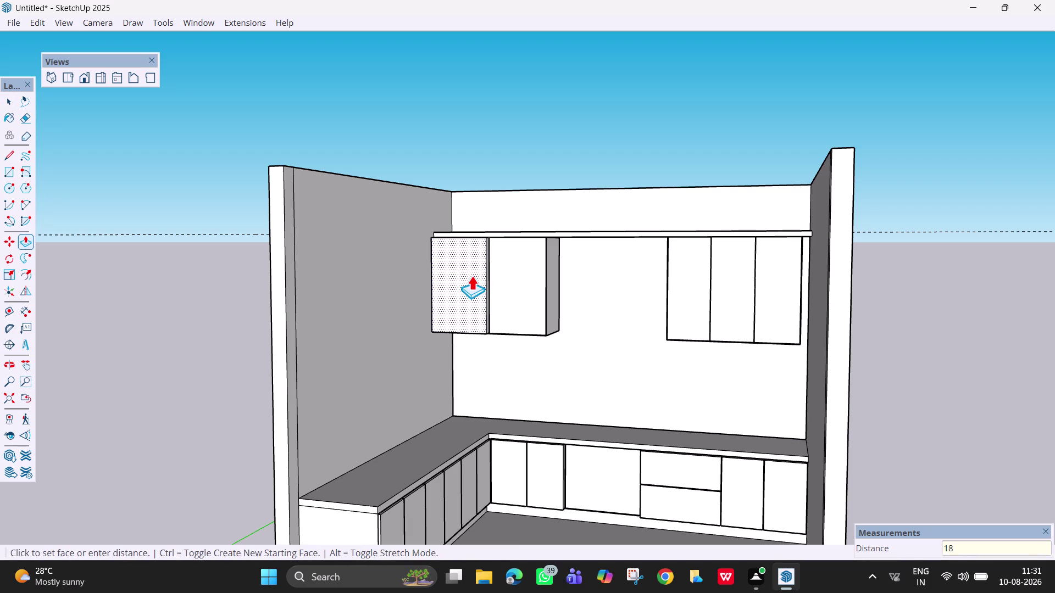
text(mm)
key(Return)
double_click(519, 286)
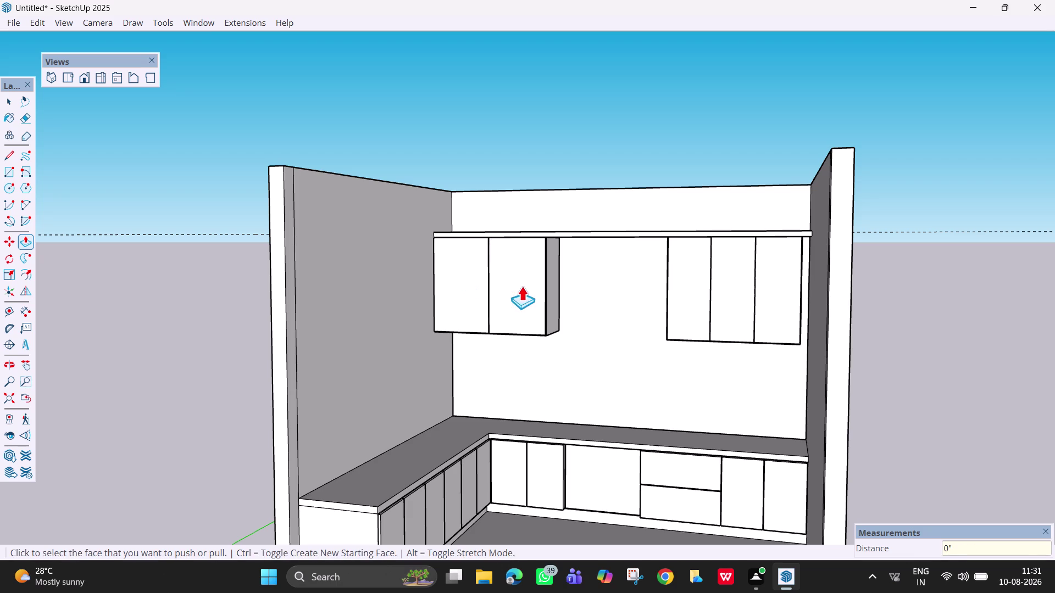
double_click(685, 291)
double_click(737, 304)
double_click(785, 301)
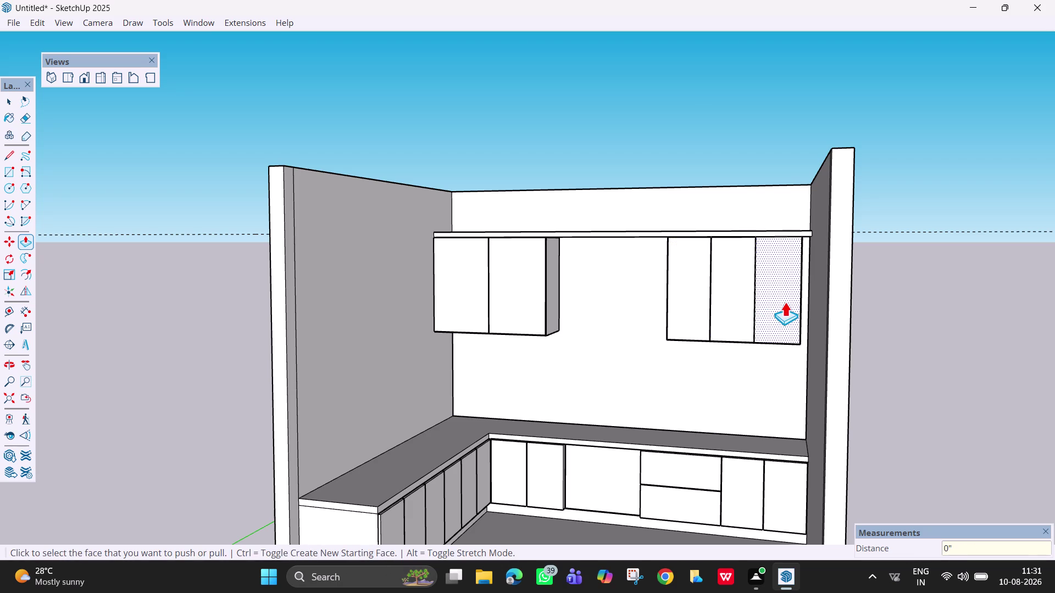
middle_drag(671, 331, 764, 472)
scroll(up, 3)
scroll(up, 3)
middle_drag(703, 282, 655, 421)
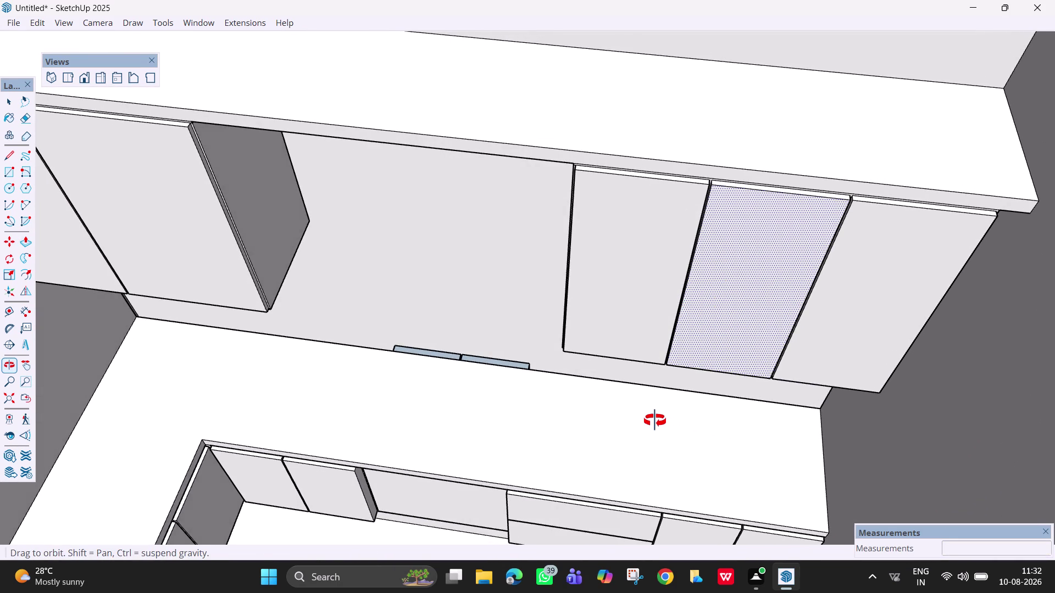
middle_drag(655, 421, 648, 421)
scroll(down, 3)
middle_drag(648, 421, 661, 190)
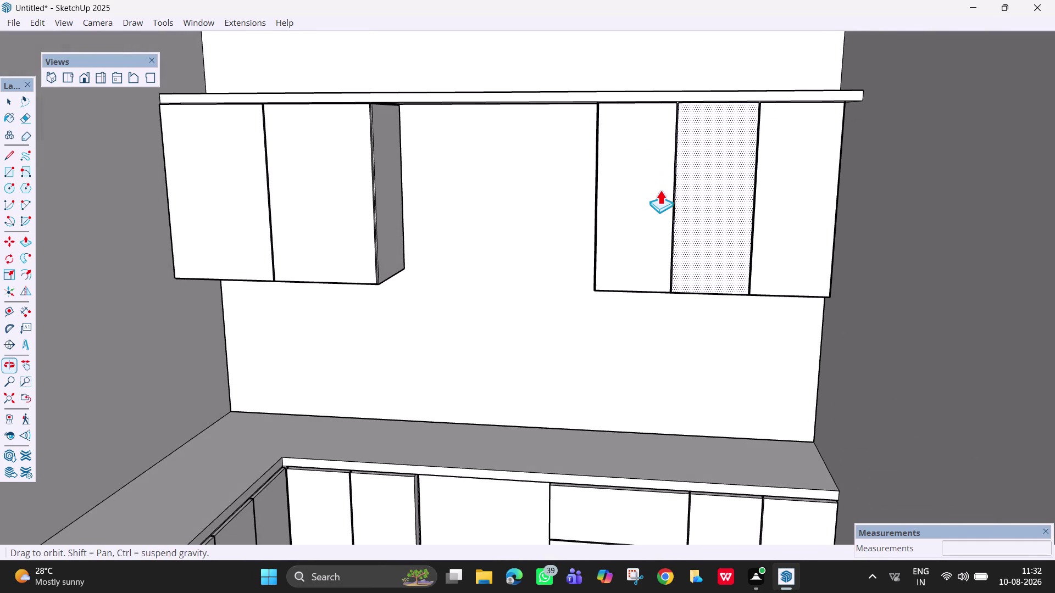
middle_drag(661, 190, 660, 189)
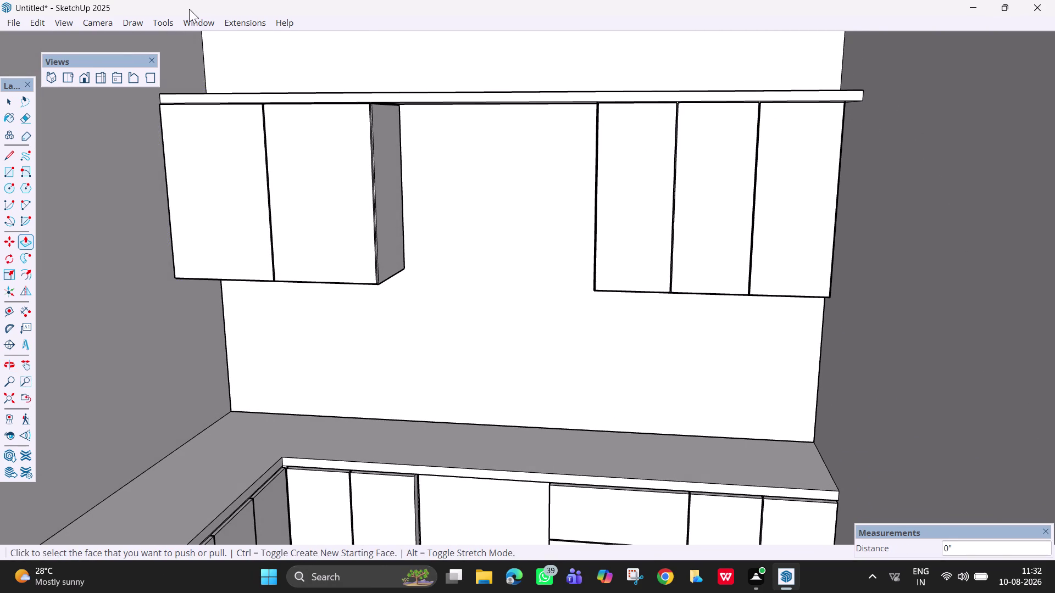
click(206, 19)
Search 3D Warehouse for 'chimney' models.
click(254, 125)
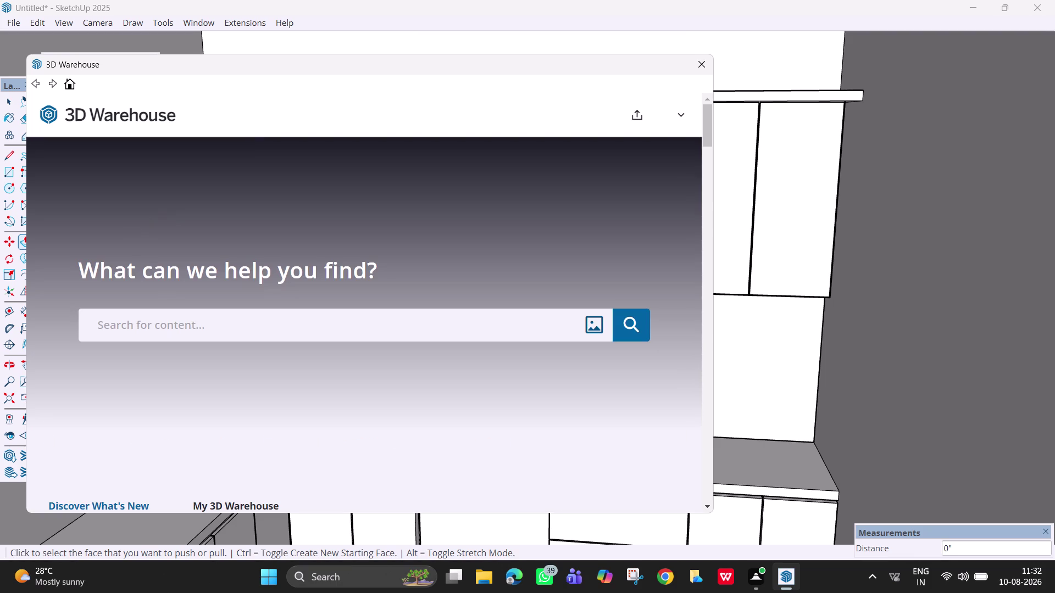
click(244, 325)
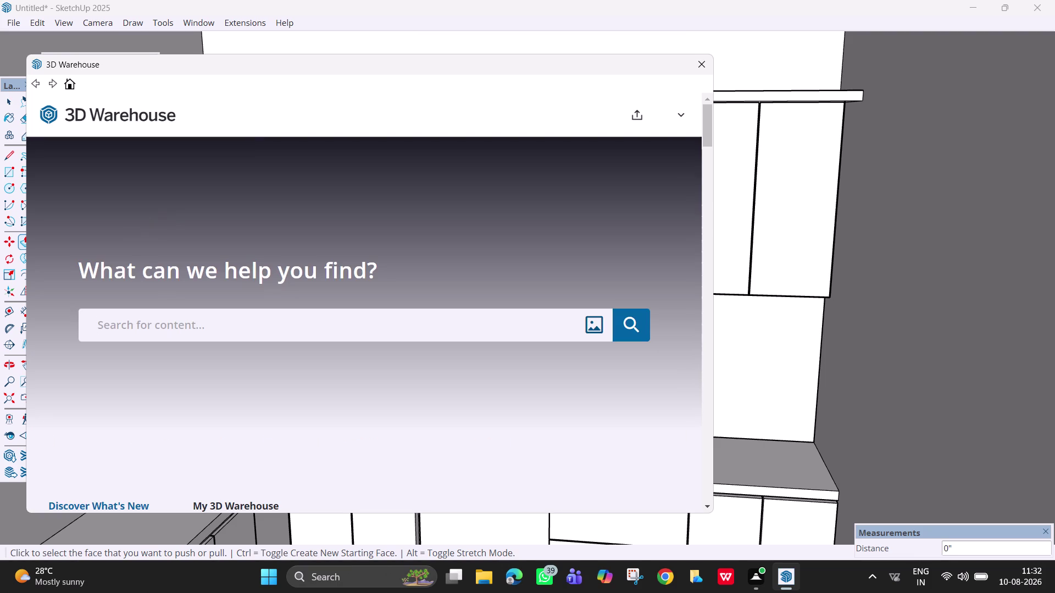
text(chi)
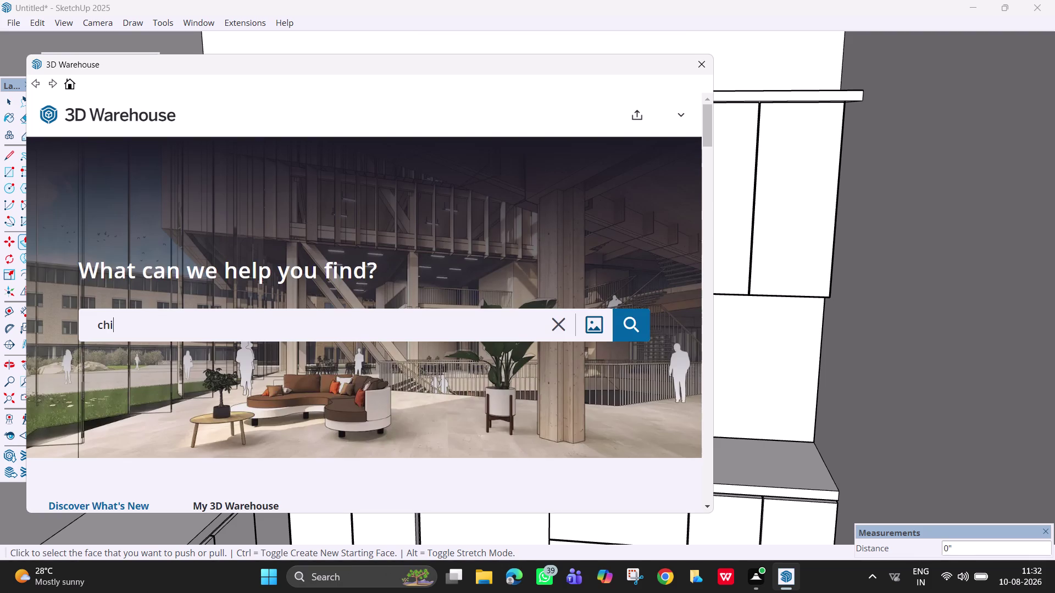
text(mney)
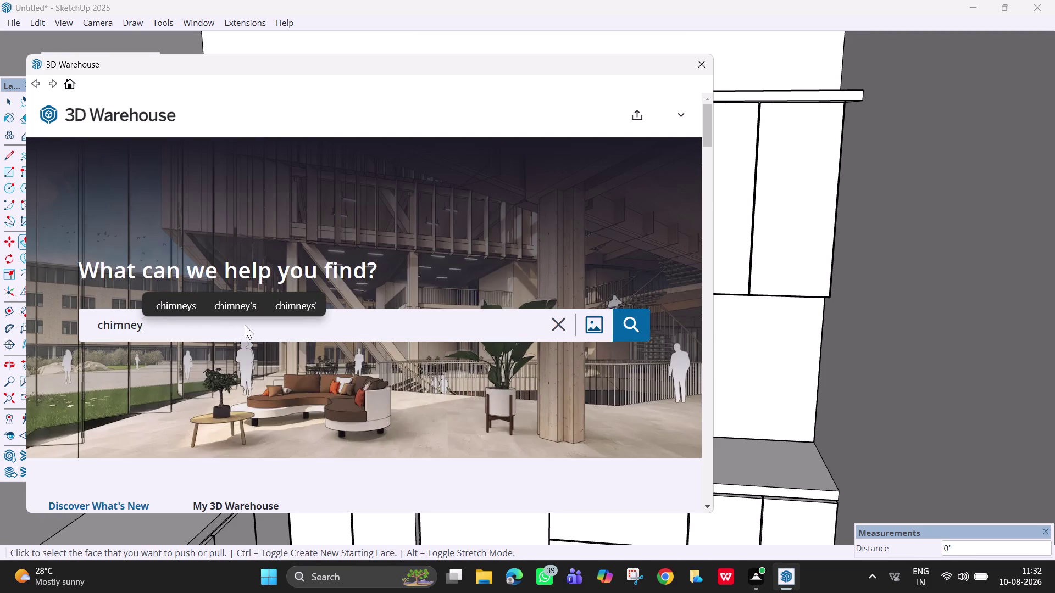
key(Return)
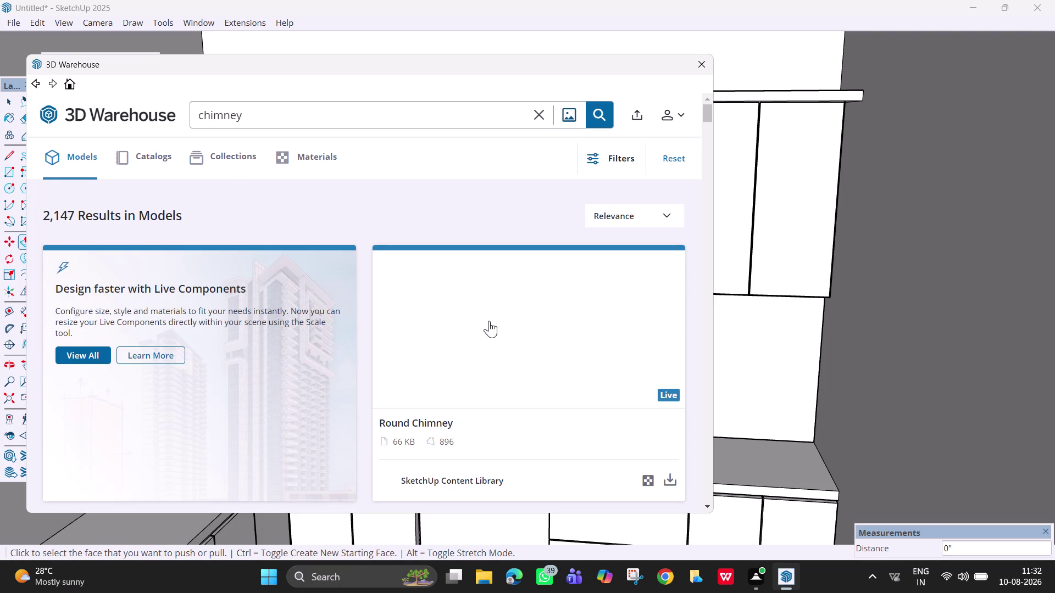
Browse the results, then download and load the stainless steel chimney hood.
scroll(down, 3)
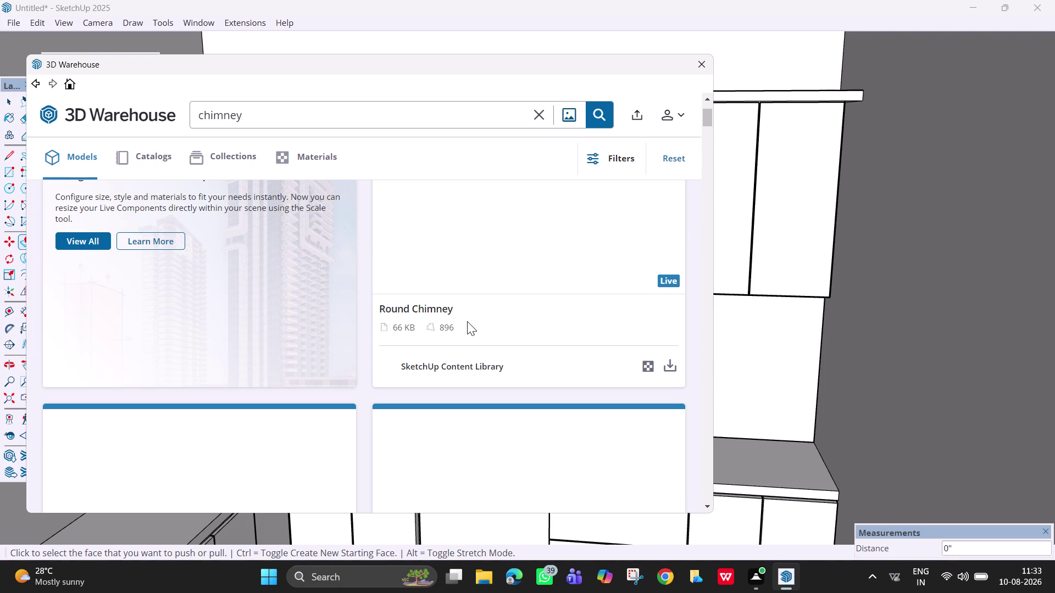
scroll(down, 3)
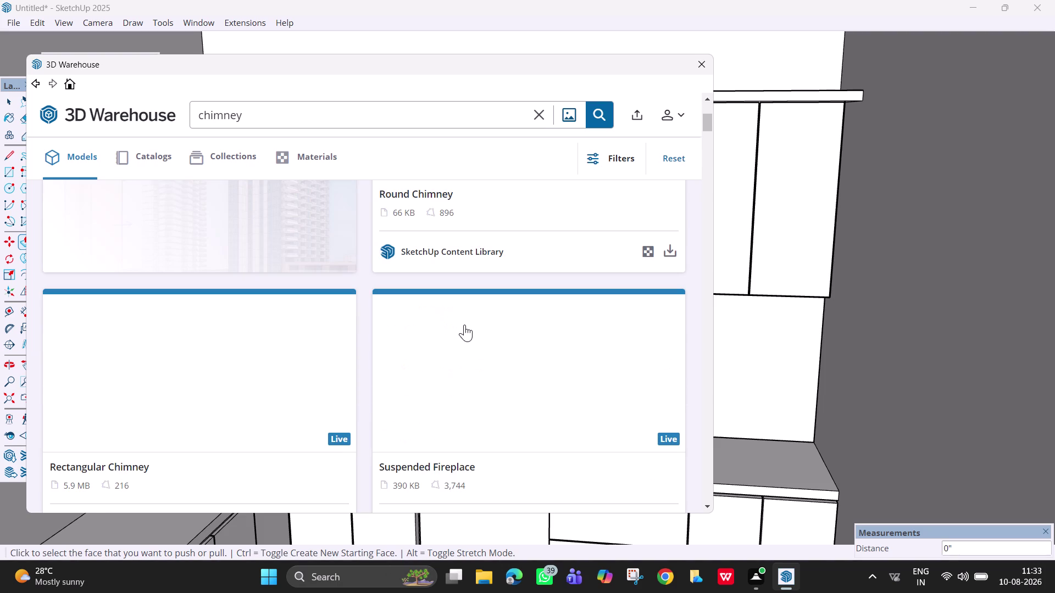
scroll(down, 3)
scroll(up, 3)
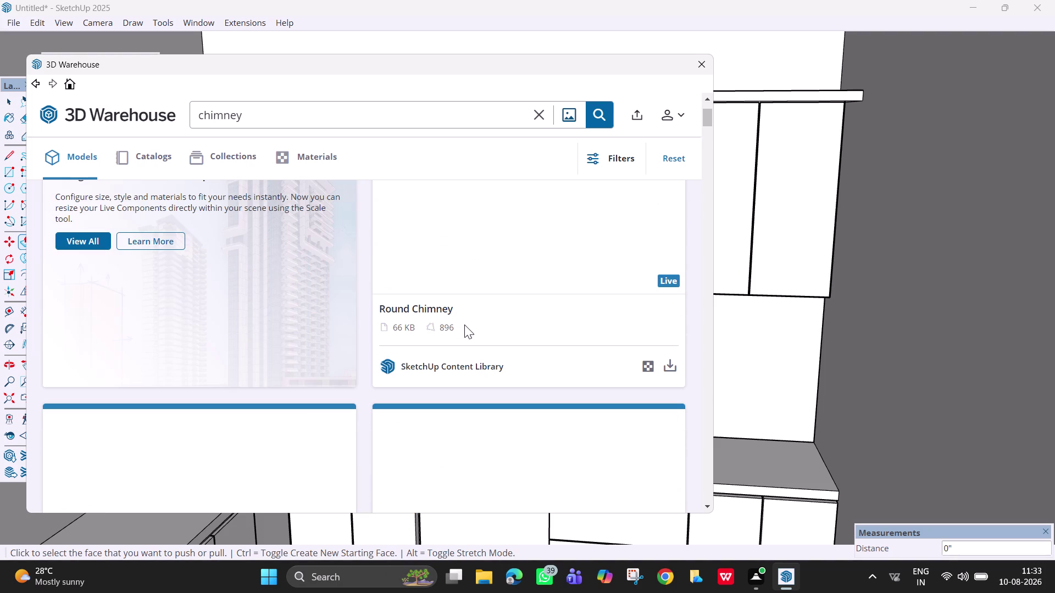
scroll(down, 3)
scroll(up, 3)
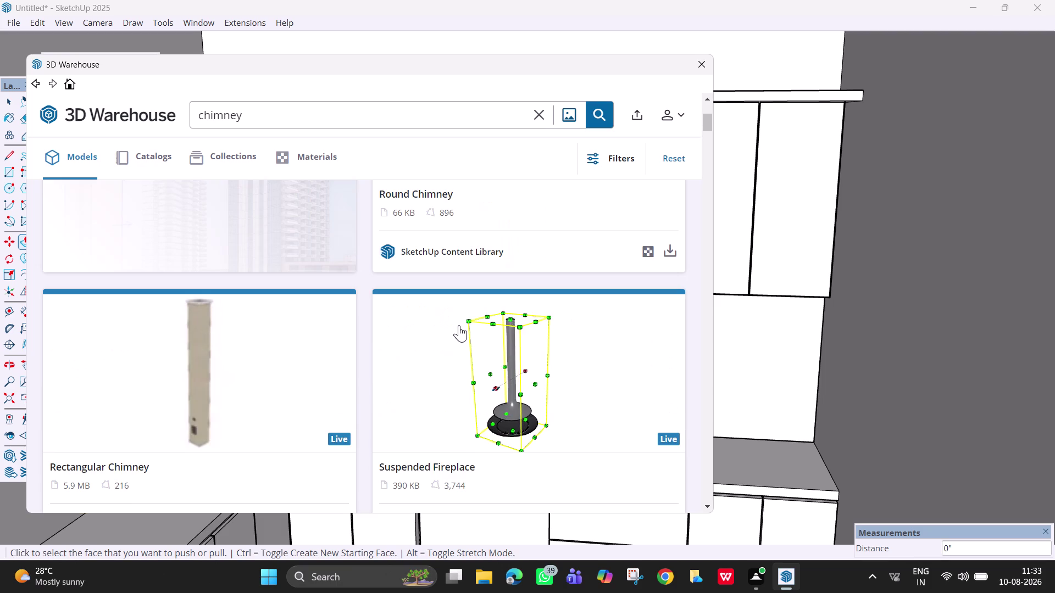
scroll(up, 3)
scroll(down, 3)
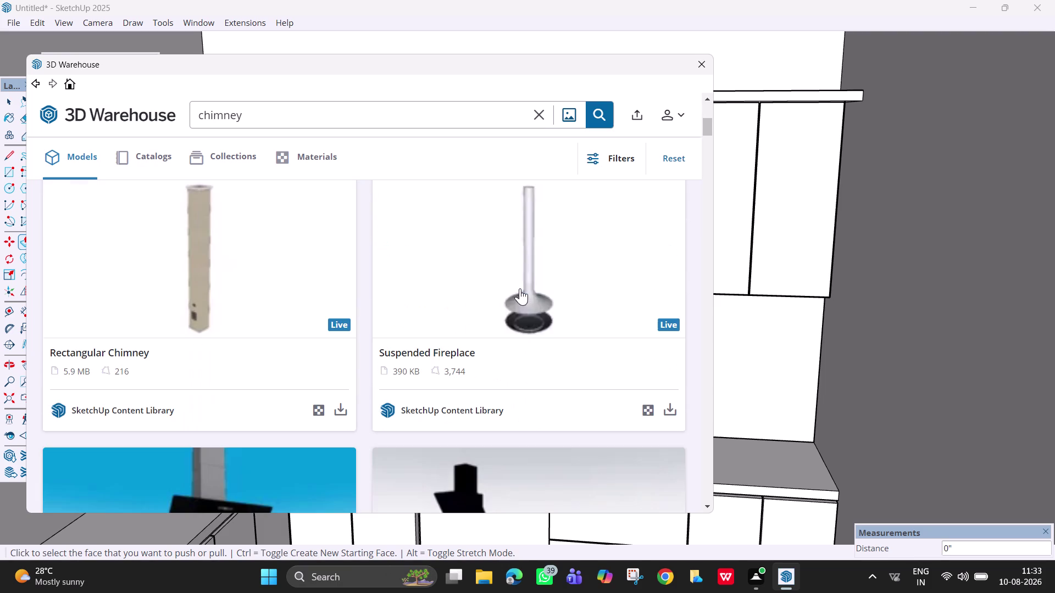
scroll(down, 3)
scroll(down, 3)
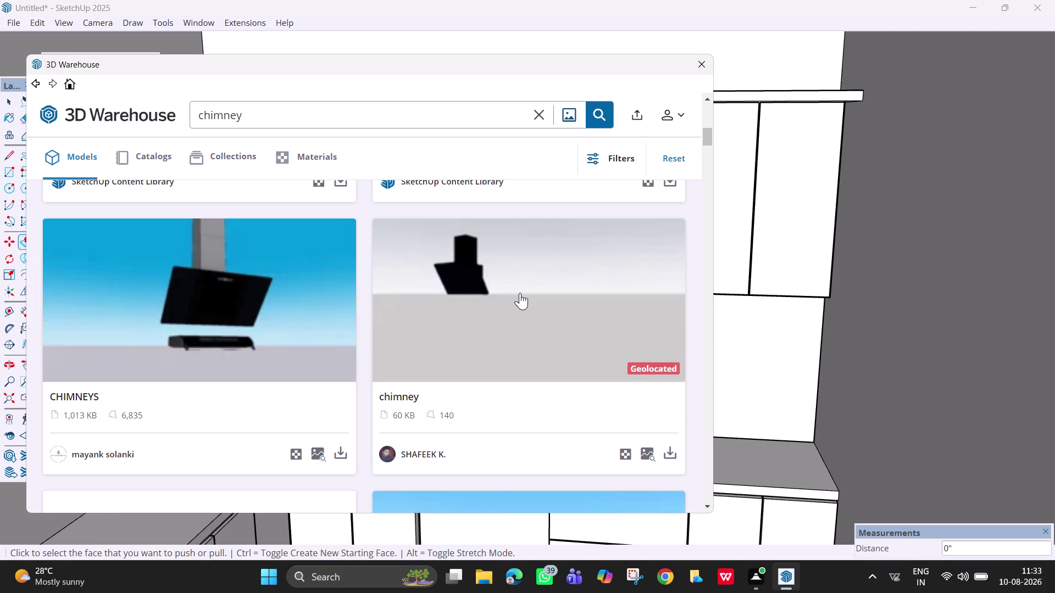
scroll(down, 3)
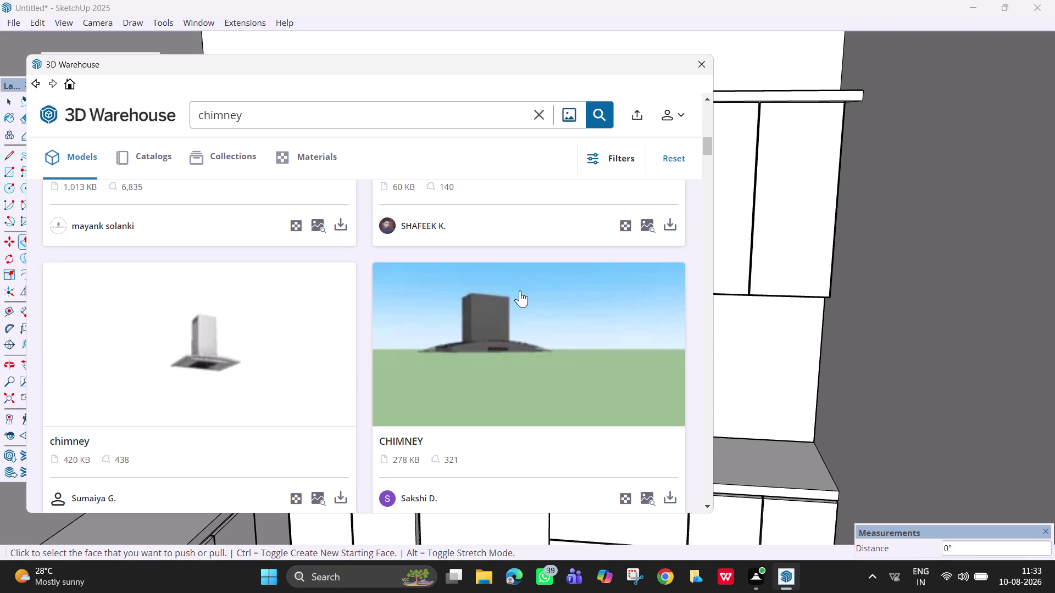
click(343, 501)
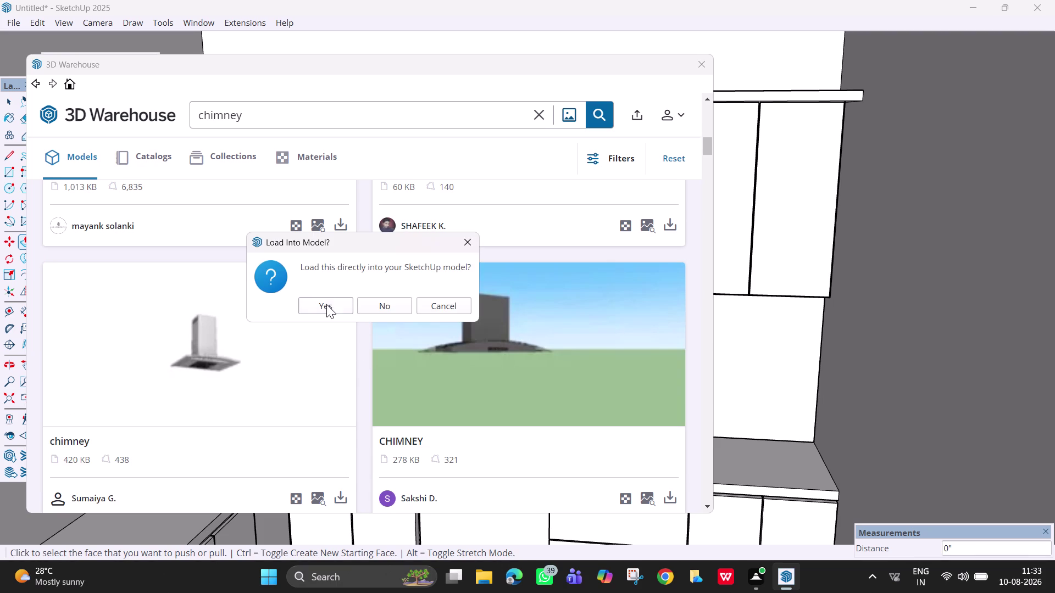
click(325, 305)
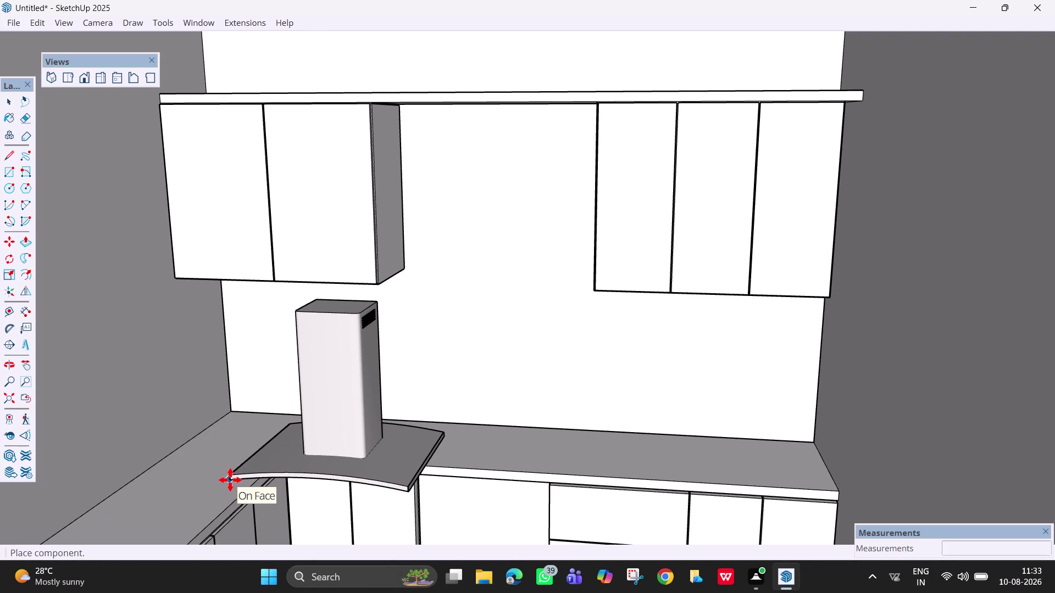
Drop the chimney hood and move it up between the cabinet groups, beneath the top slab.
click(230, 481)
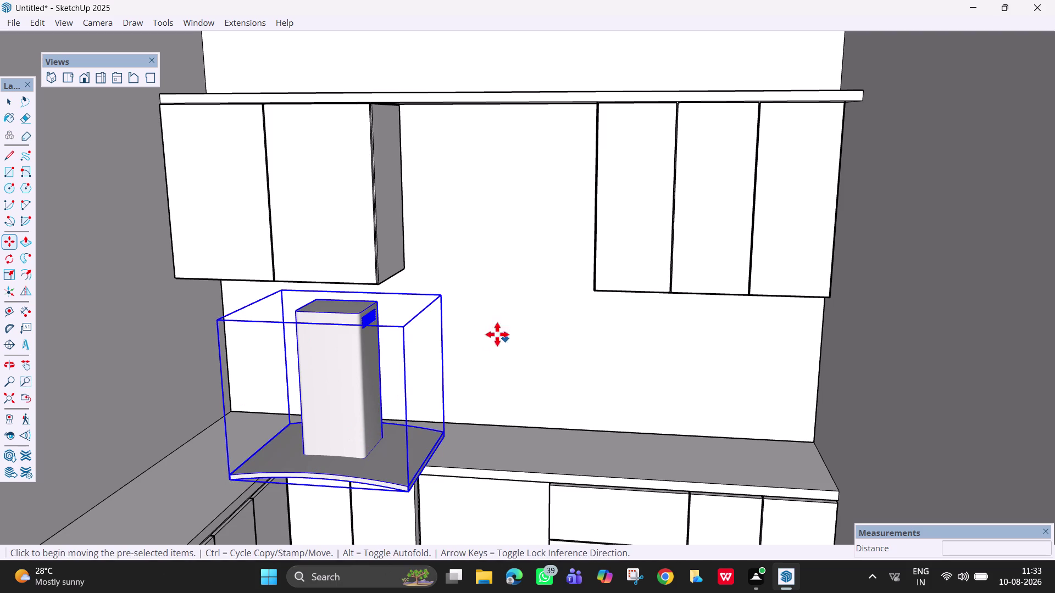
scroll(up, 3)
middle_drag(451, 329, 538, 301)
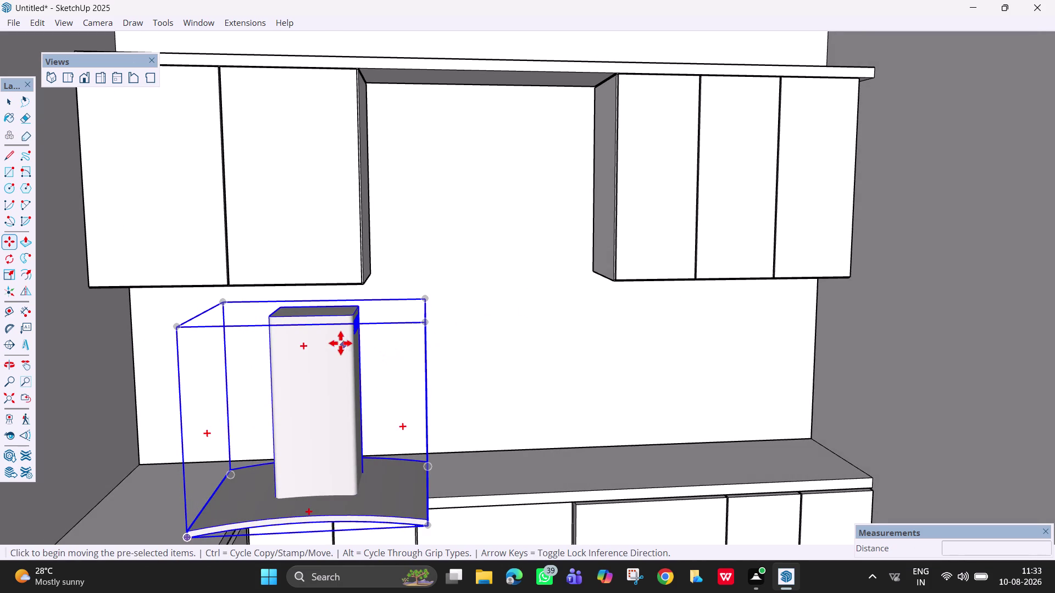
click(426, 298)
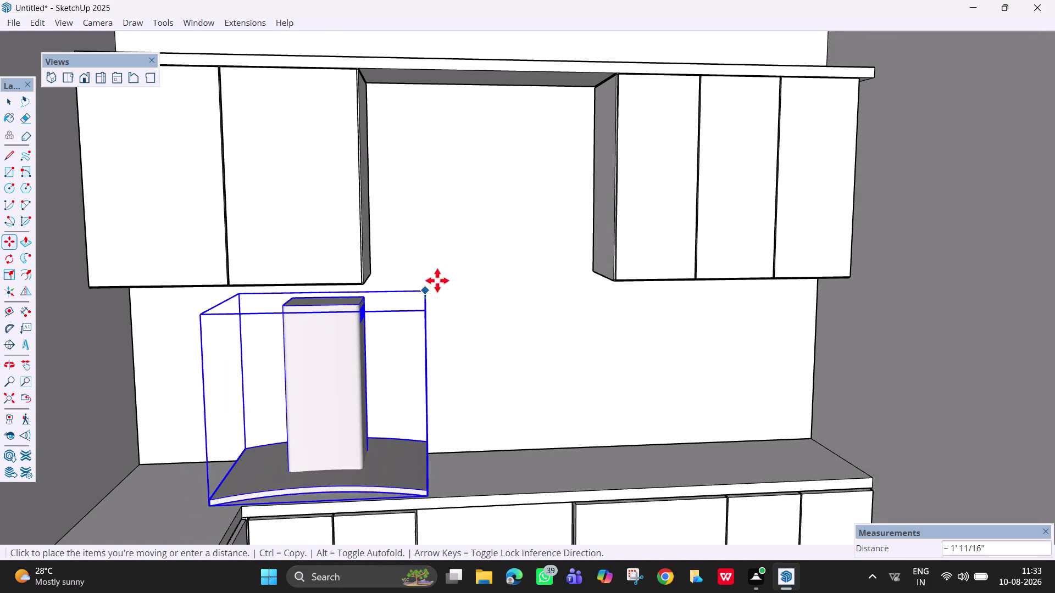
click(568, 87)
scroll(down, 3)
middle_drag(586, 170, 552, 322)
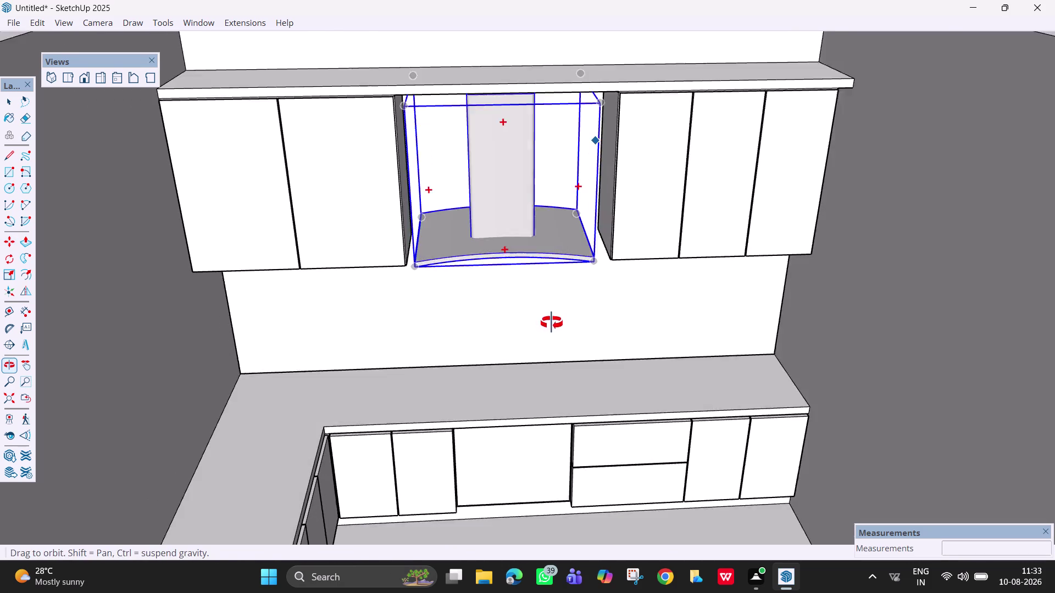
middle_drag(552, 322, 549, 326)
key(Escape)
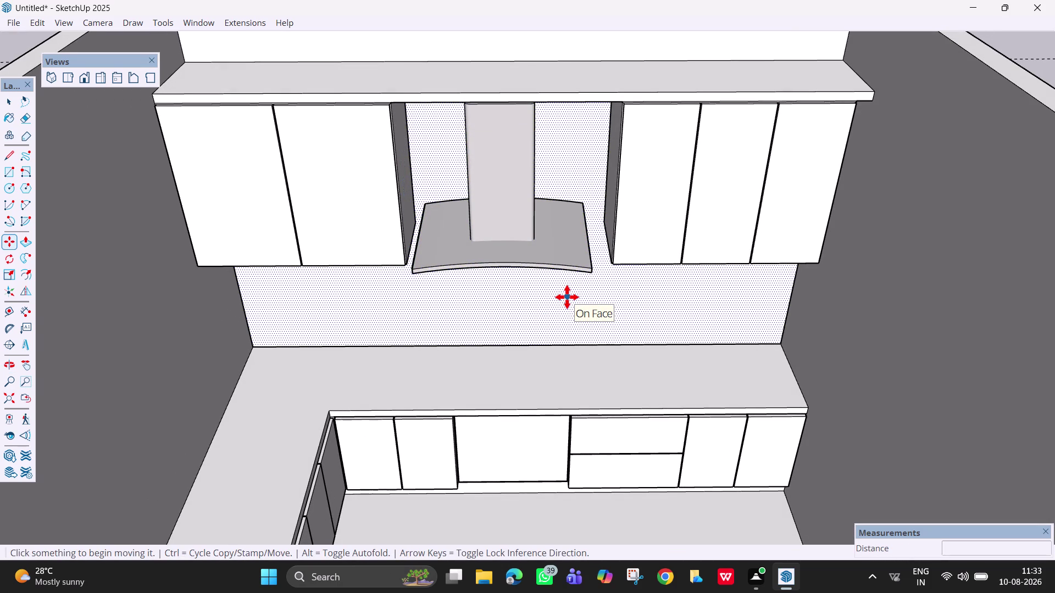